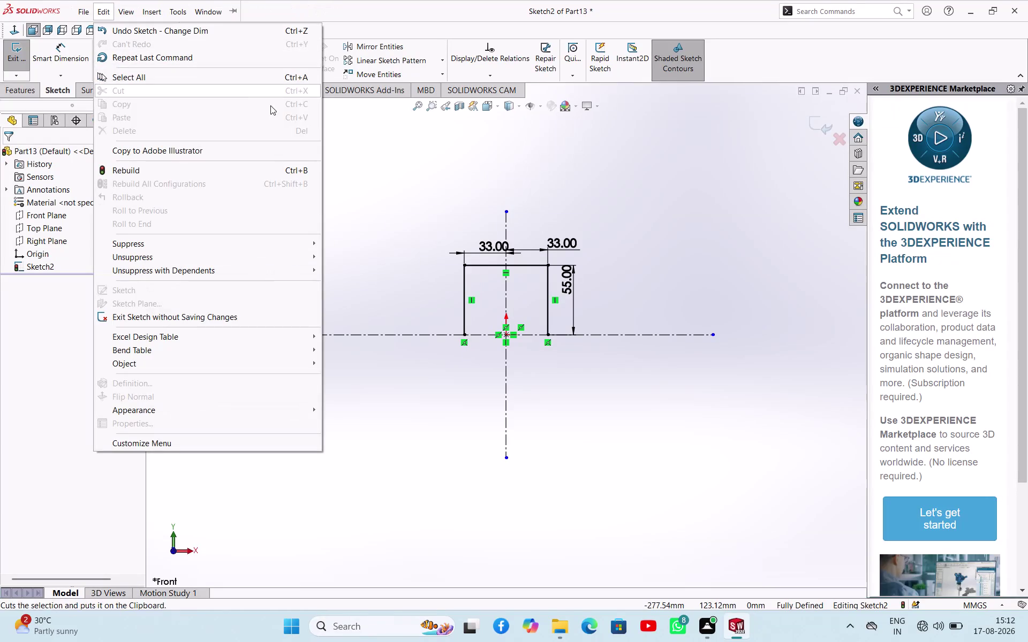
Sketch a circle centred on the origin and dimension its diameter to 230 mm.
click(346, 147)
click(128, 49)
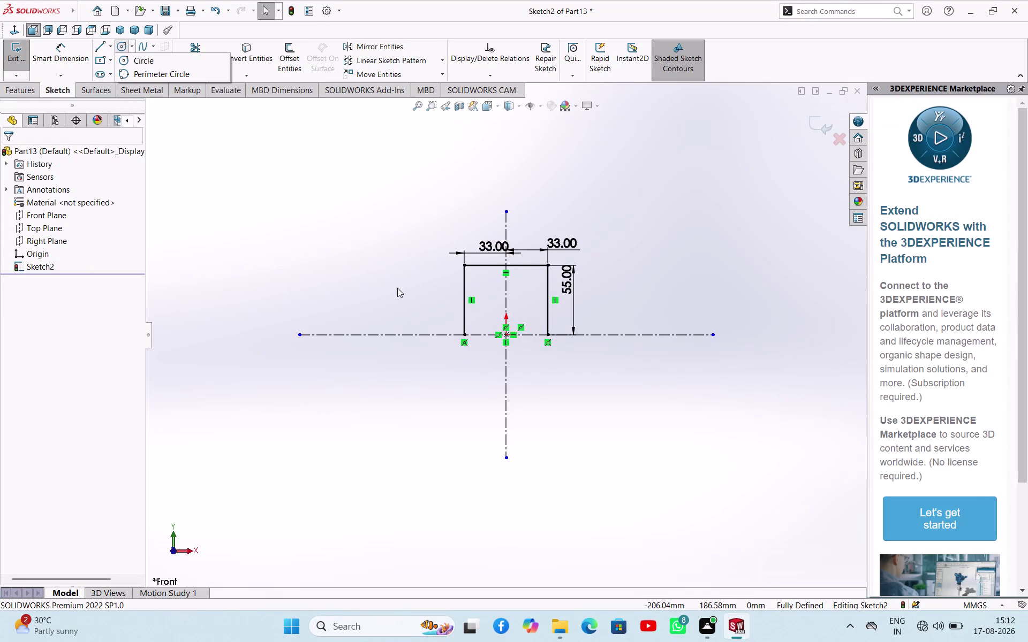
click(142, 63)
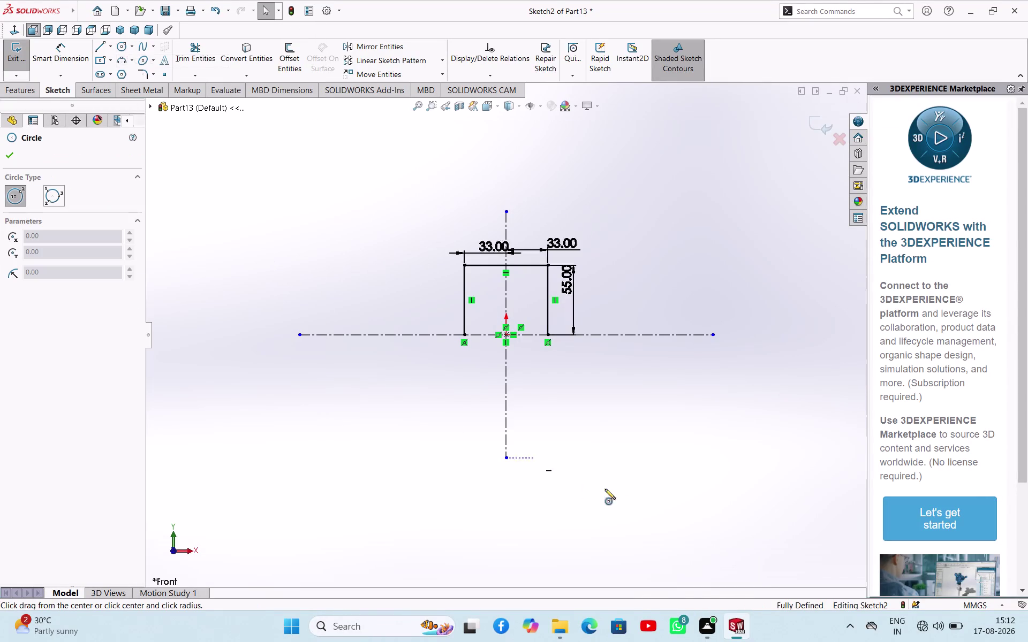
click(506, 337)
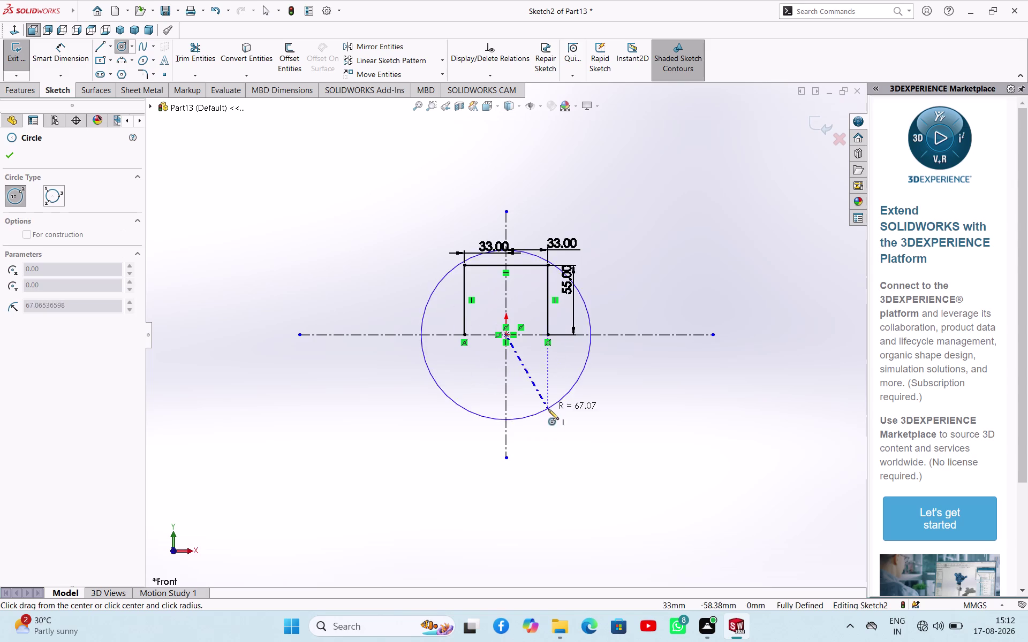
click(559, 419)
right_click(683, 405)
click(695, 413)
right_drag(680, 428, 703, 360)
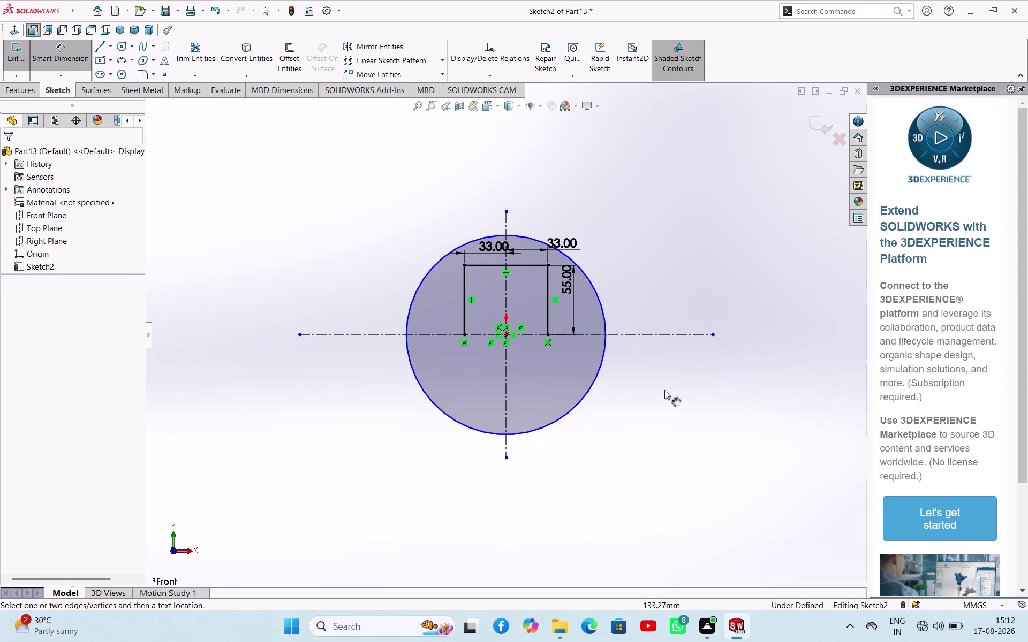
click(587, 397)
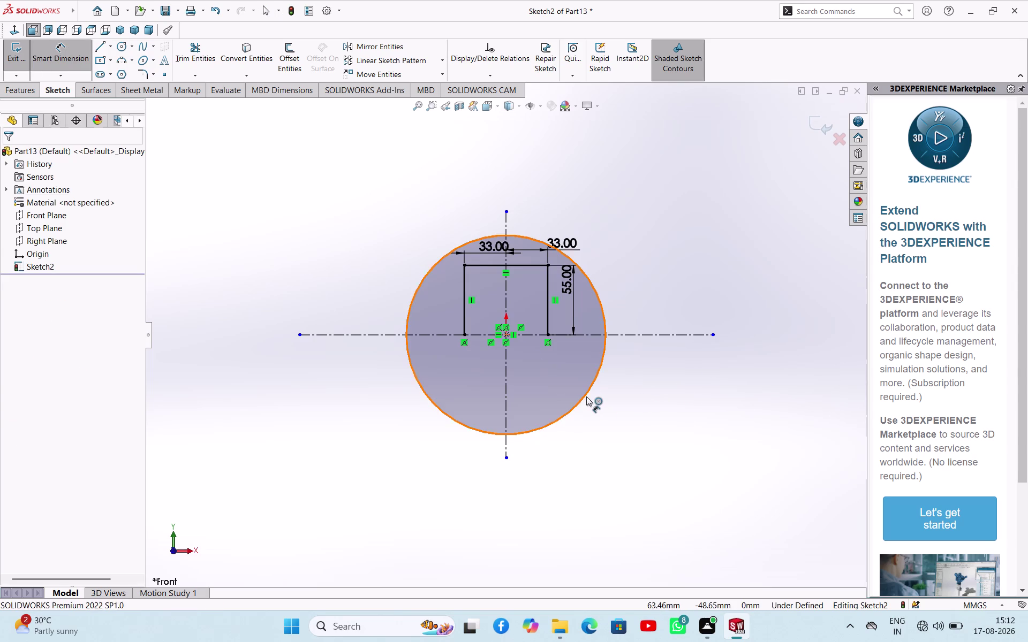
click(620, 433)
text(230)
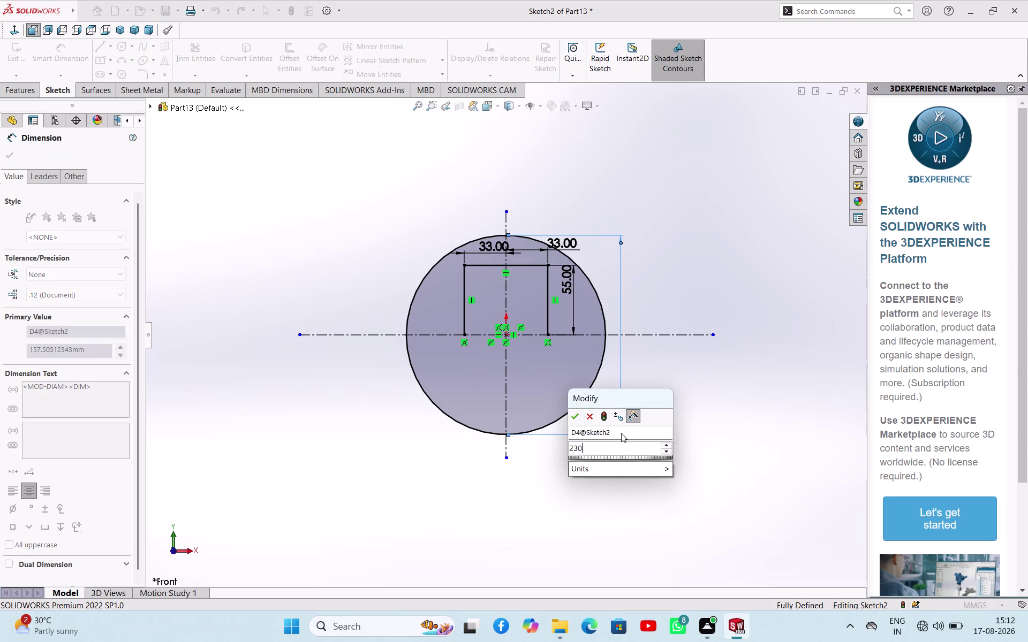
key(Return)
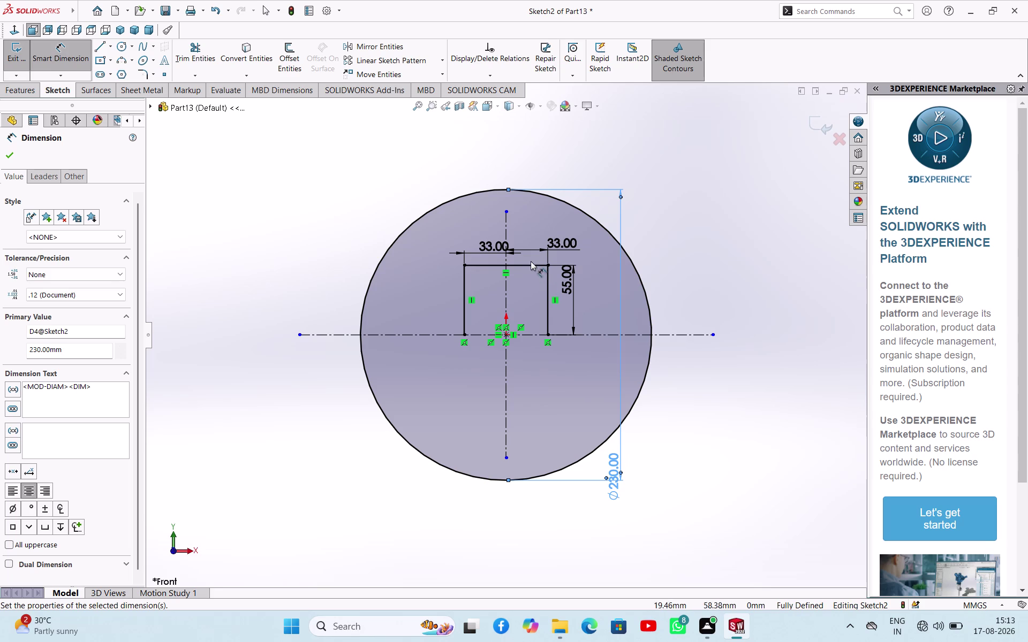
Start a second circle centred at the profile's top midpoint.
right_drag(710, 260, 725, 210)
right_drag(733, 220, 763, 259)
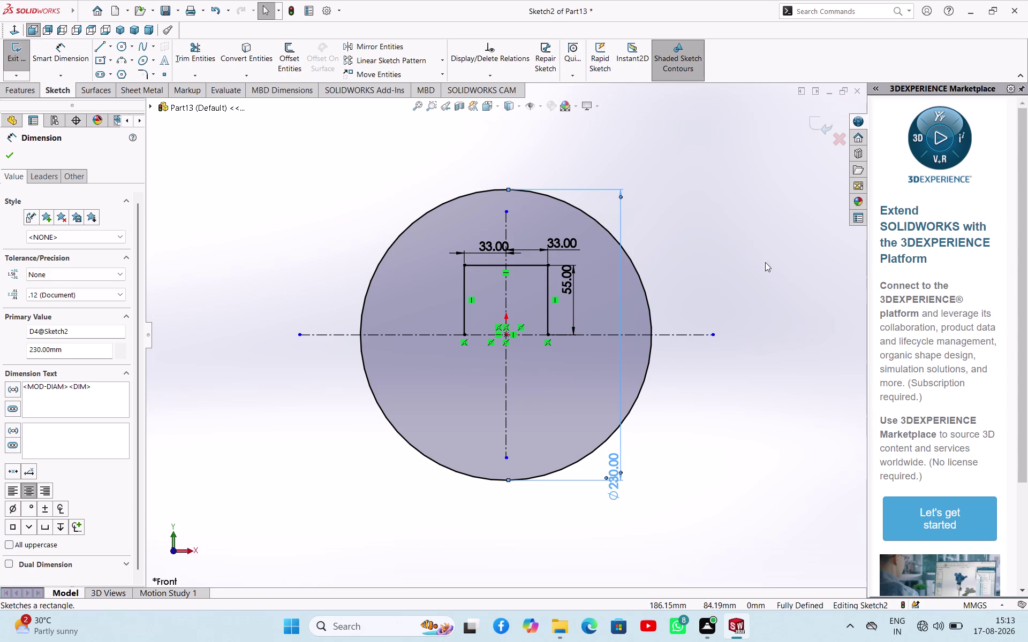
right_drag(763, 258, 775, 273)
right_drag(756, 239, 808, 244)
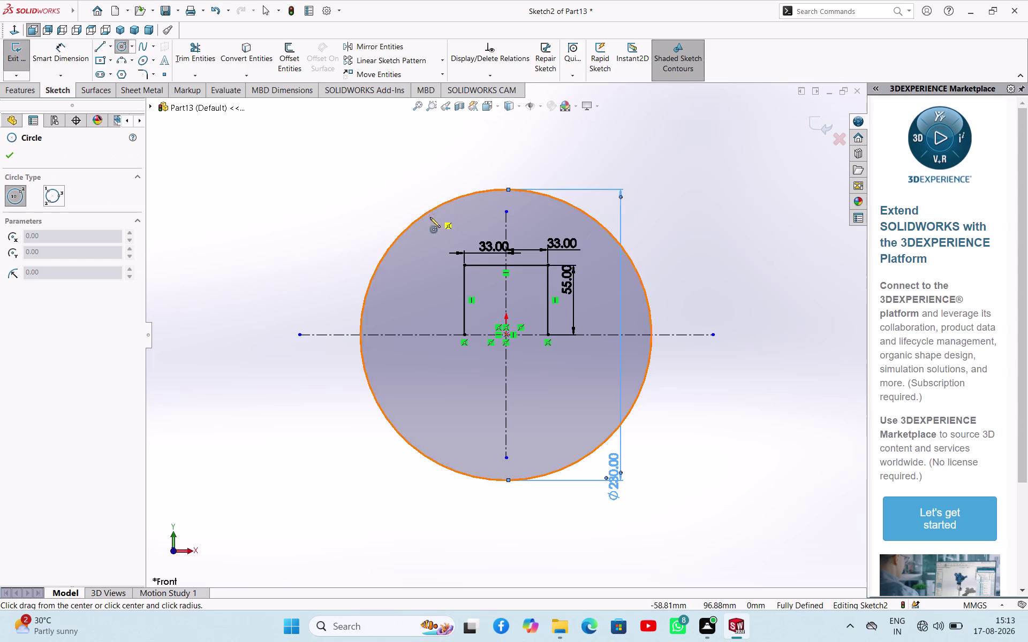
click(508, 265)
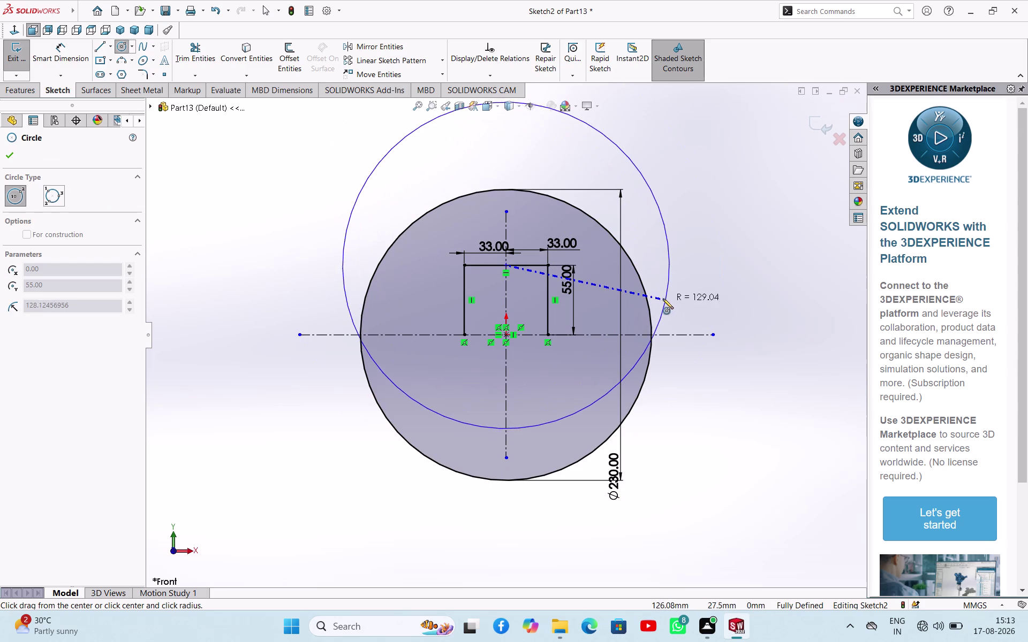
Cancel and undo the circles, then exit Sketch2.
key(Escape)
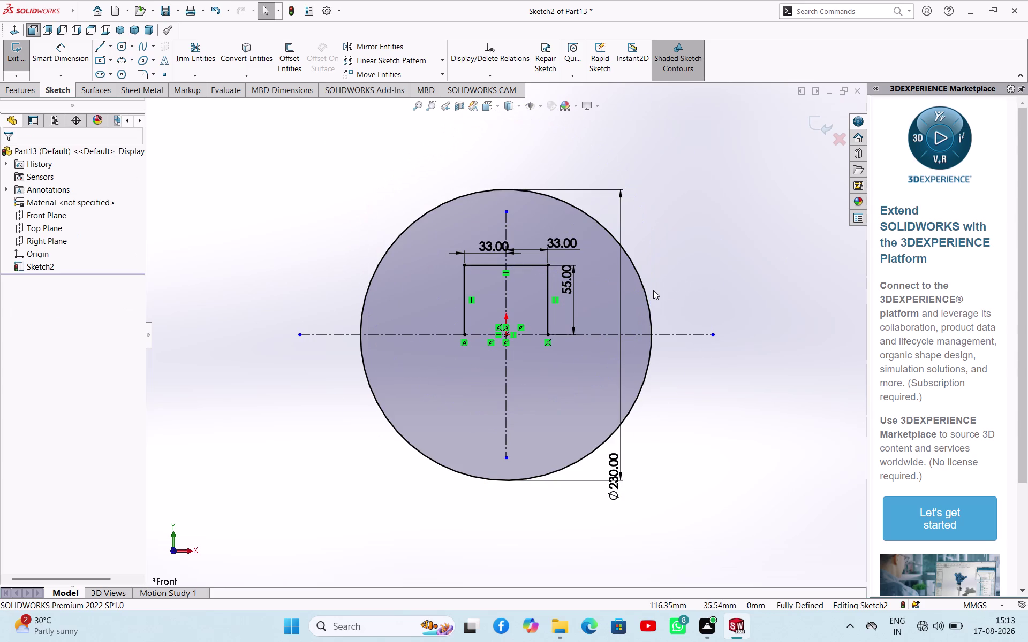
key(Escape)
key(ctrl+z)
key(ctrl+z)
key(ctrl+z)
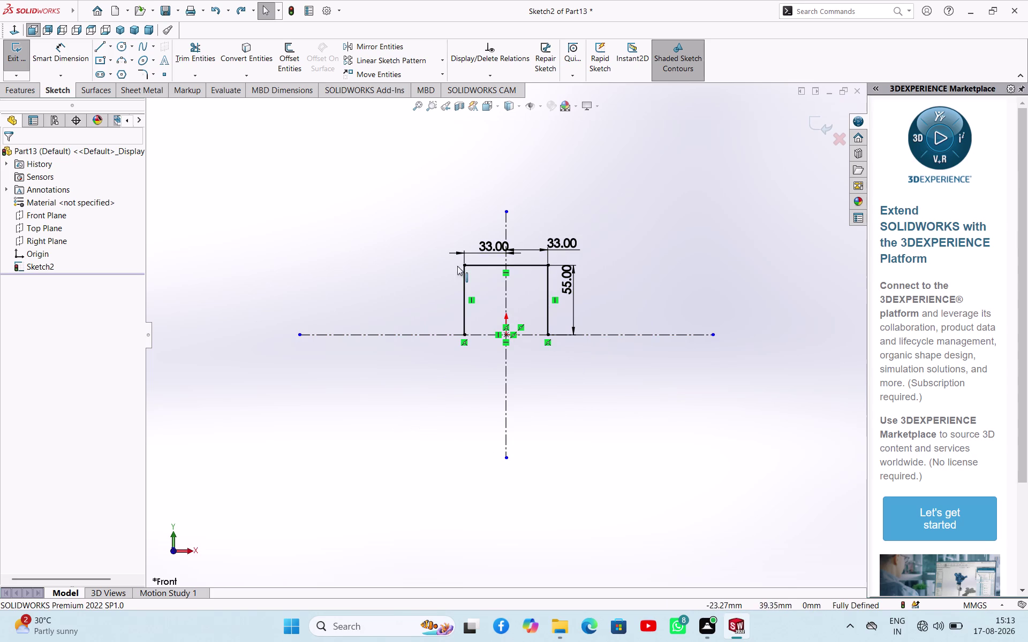
click(123, 61)
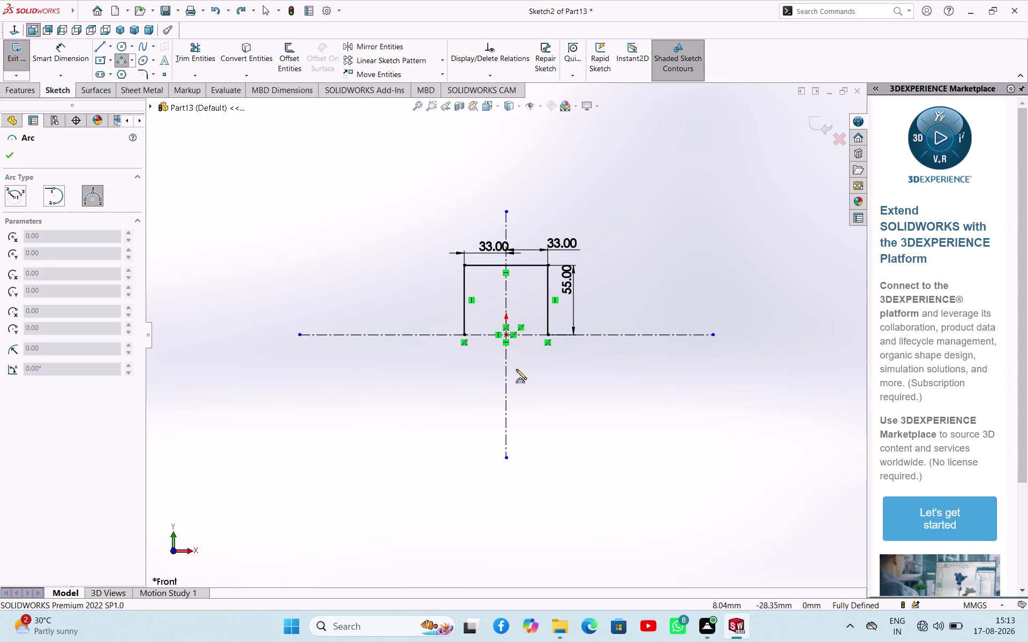
scroll(down, 3)
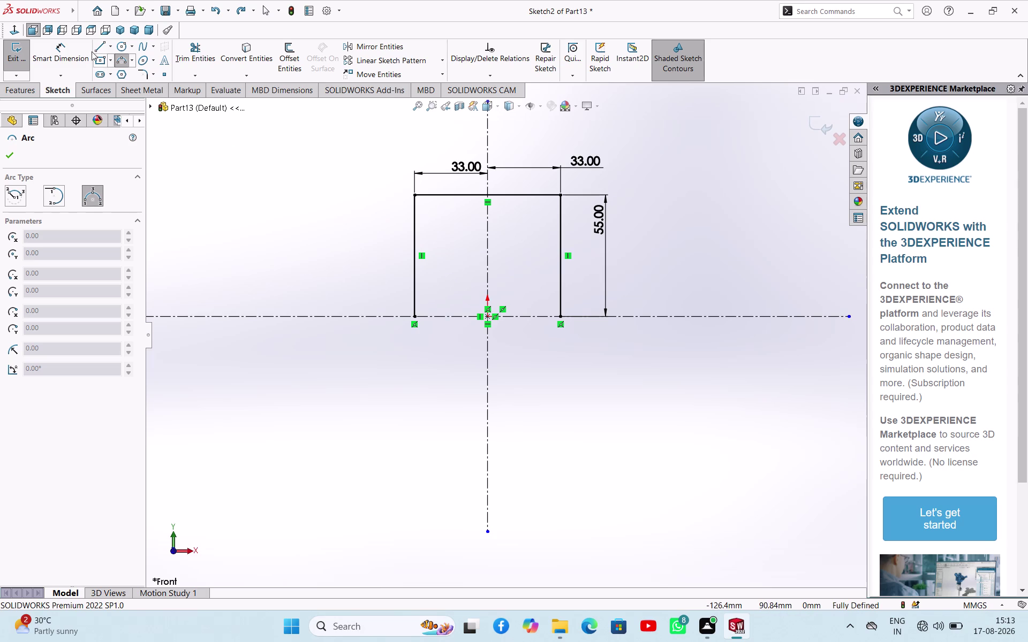
click(21, 66)
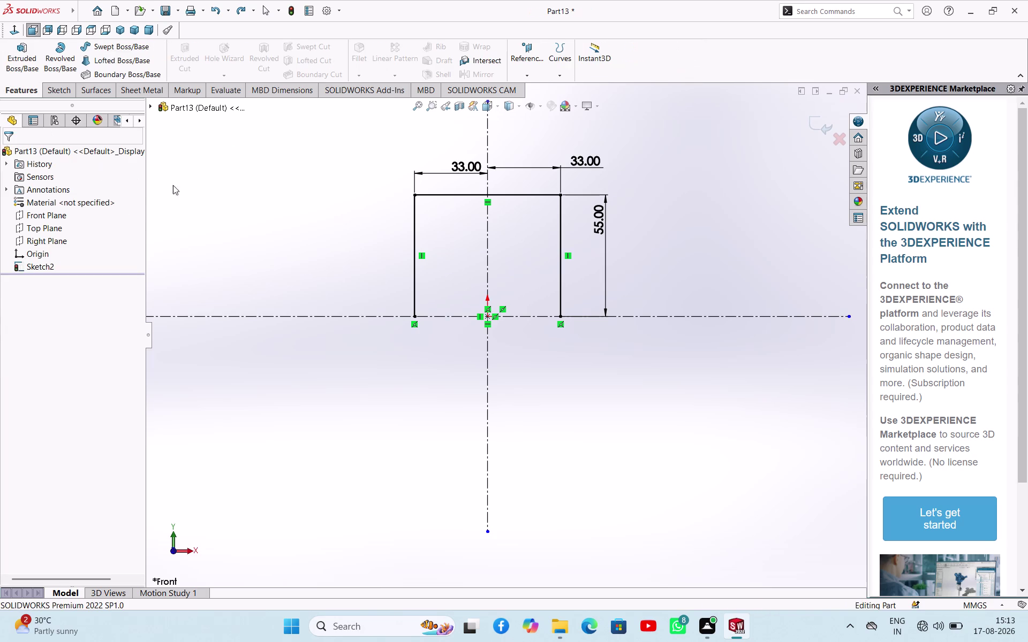
Edit Sketch2 from the feature tree and open the 55 mm height dimension.
click(48, 265)
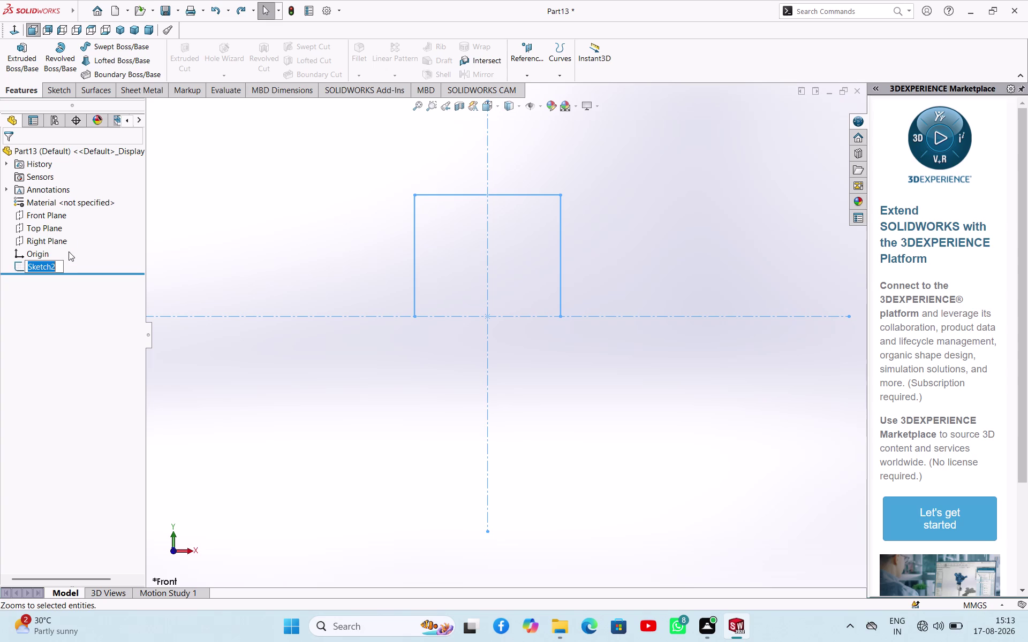
click(230, 231)
click(45, 271)
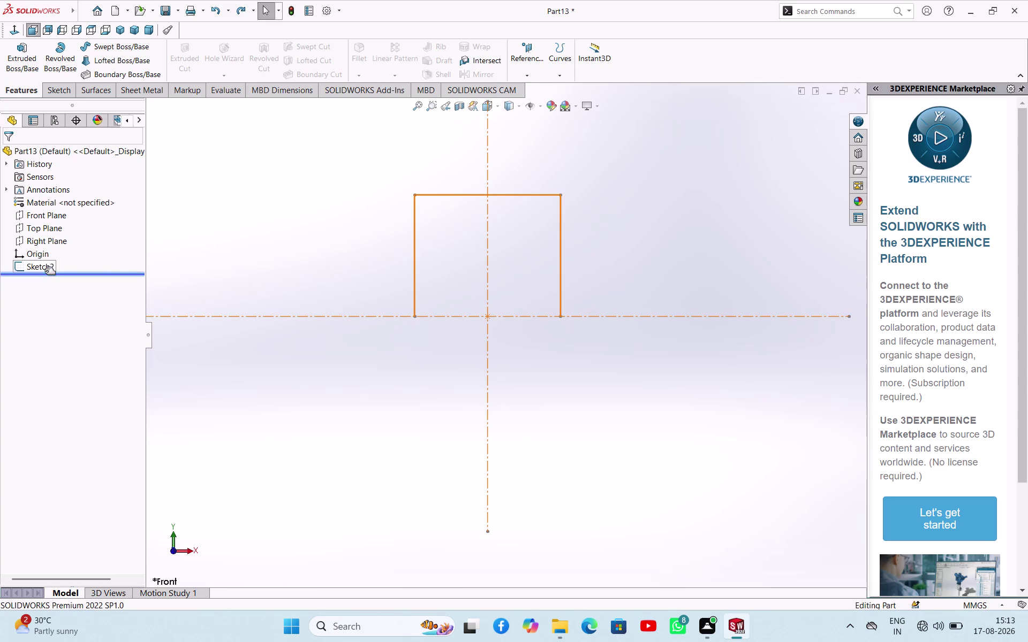
click(47, 267)
click(56, 240)
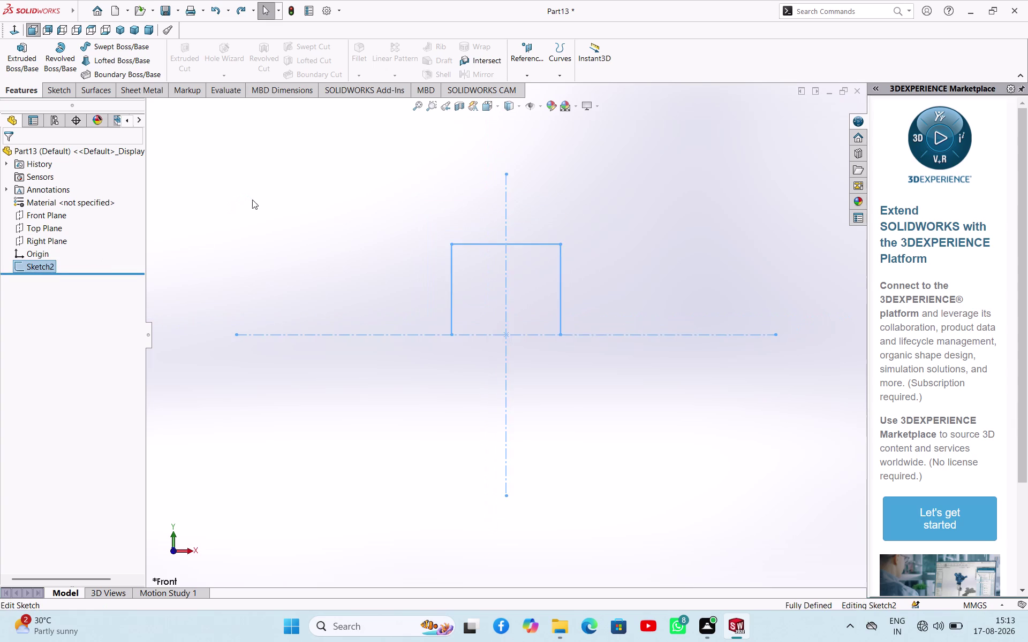
click(290, 214)
scroll(down, 3)
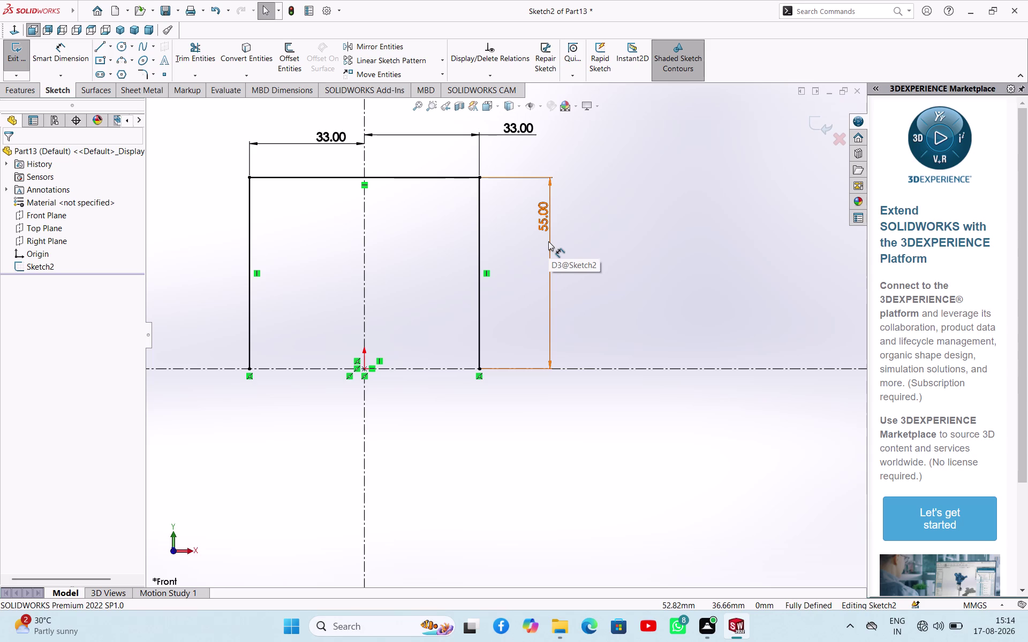
double_click(542, 229)
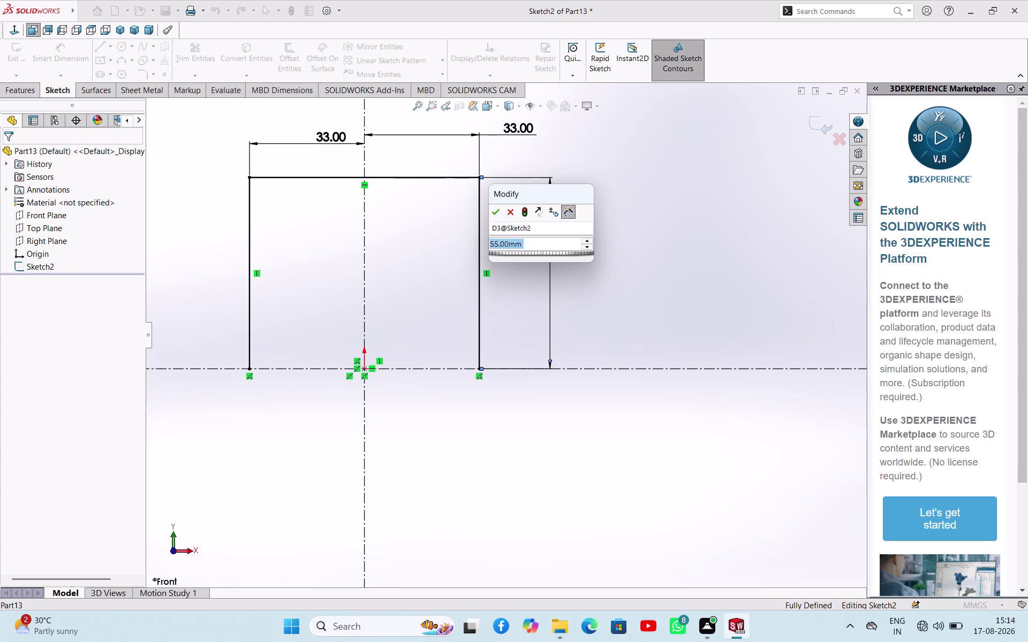
Draw a vertical line down from the profile's left bottom corner.
key(Escape)
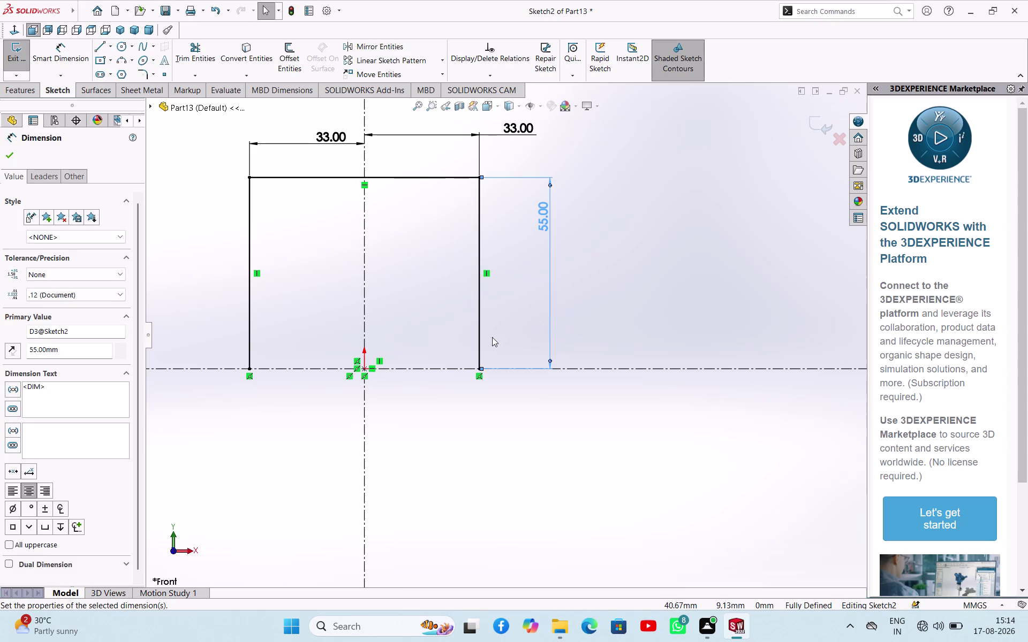
click(99, 50)
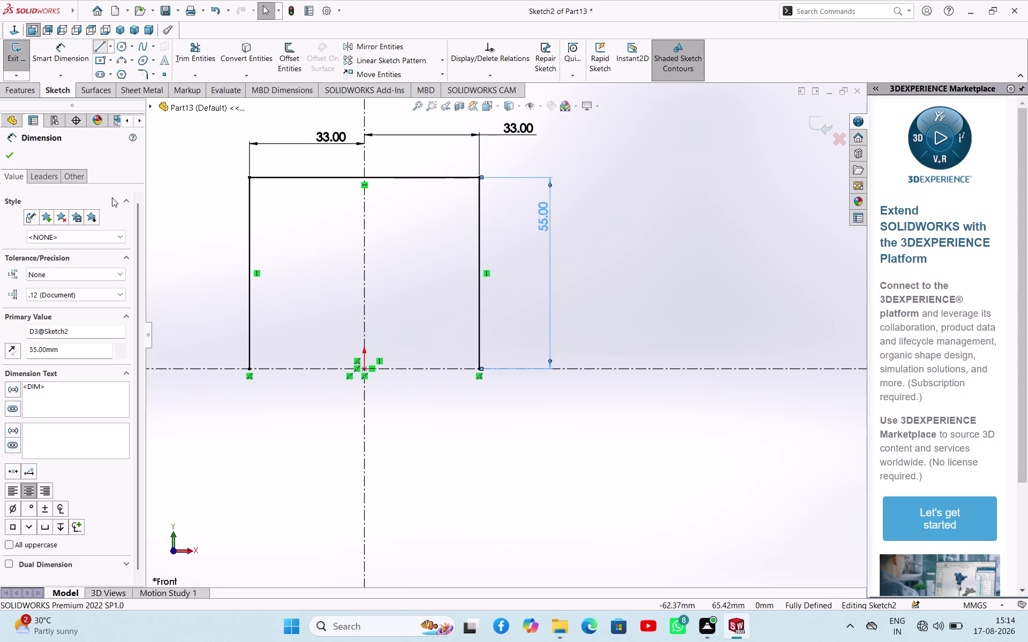
click(248, 369)
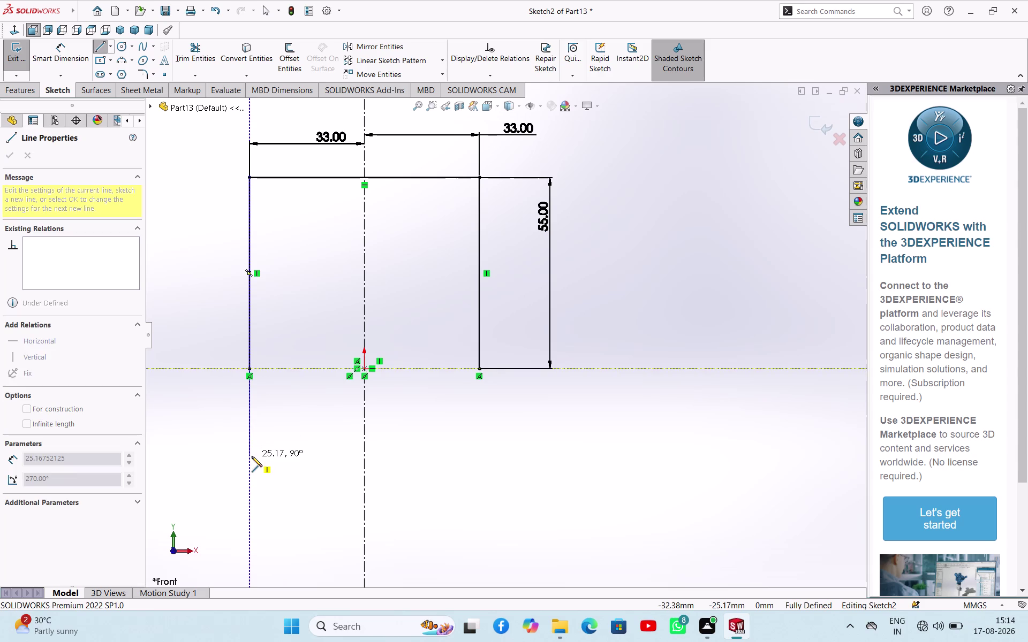
text(54)
key(Return)
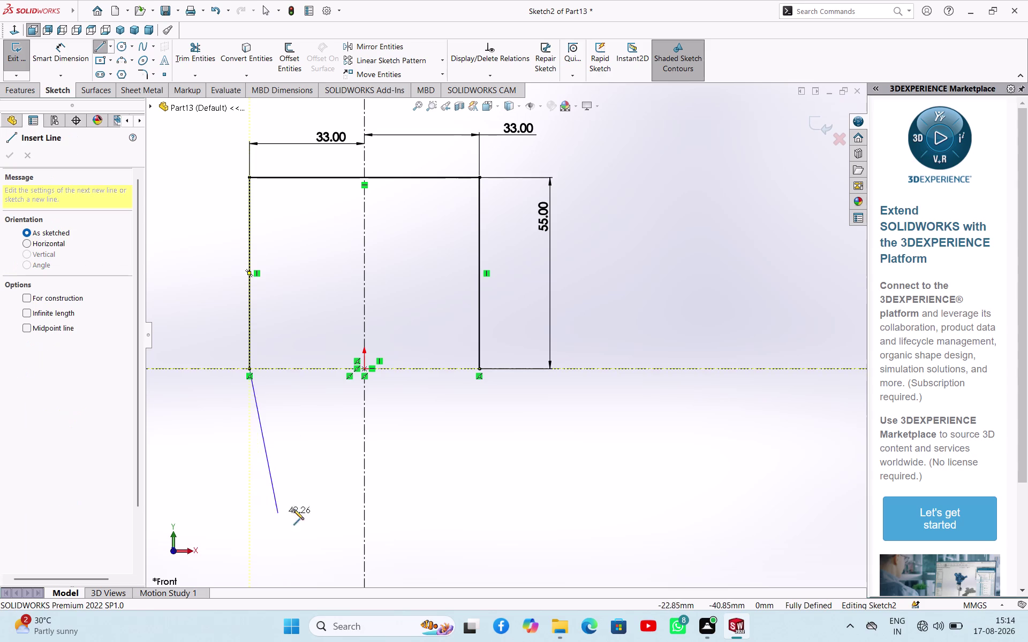
click(249, 484)
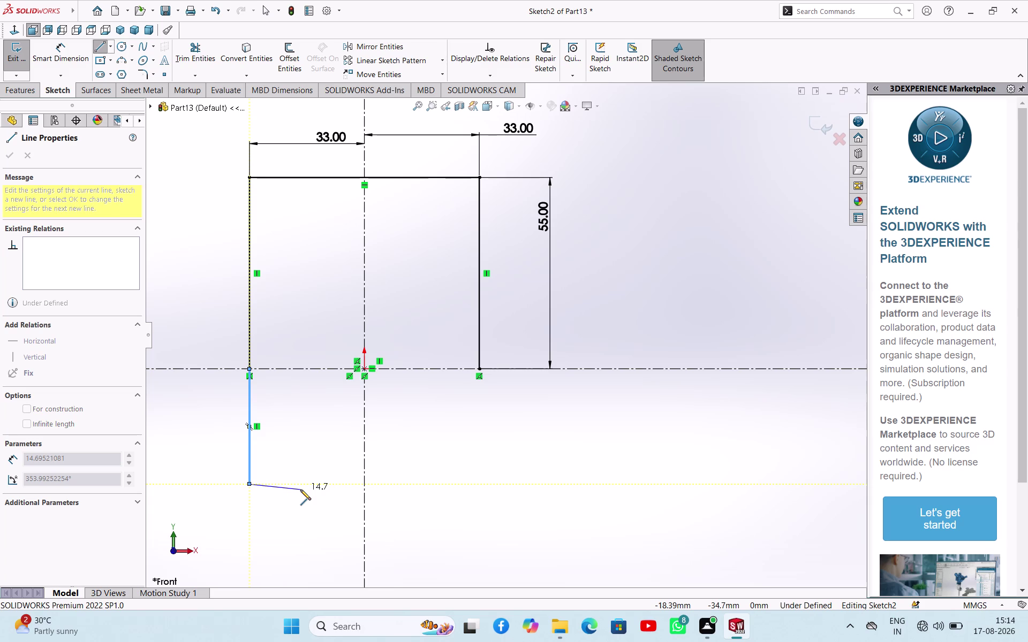
key(Escape)
Dimension the new vertical line to 35 mm.
right_drag(239, 453, 239, 405)
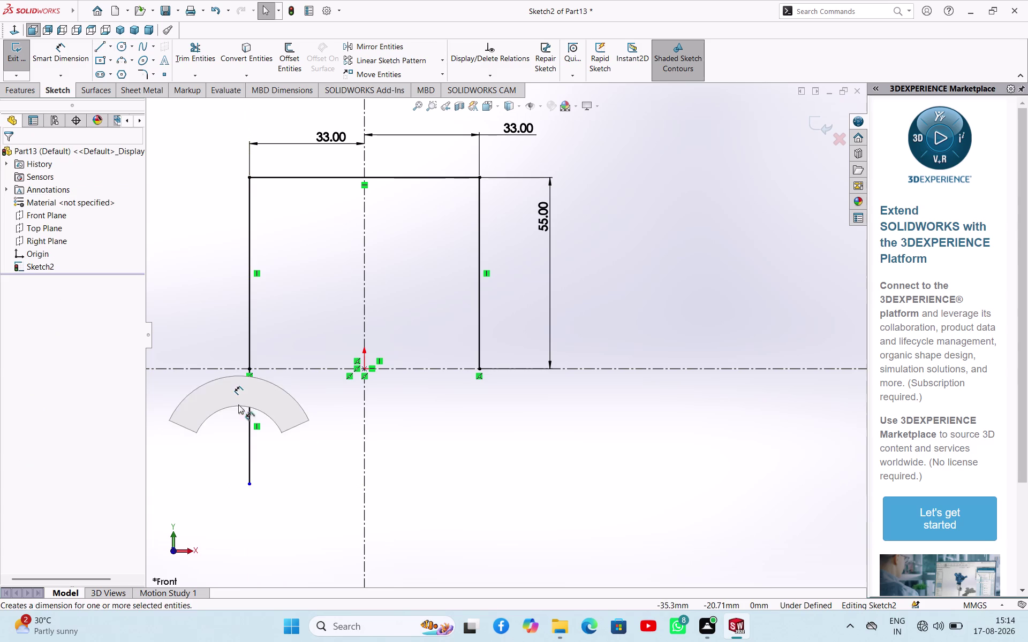
right_drag(238, 405, 238, 391)
click(247, 418)
click(231, 423)
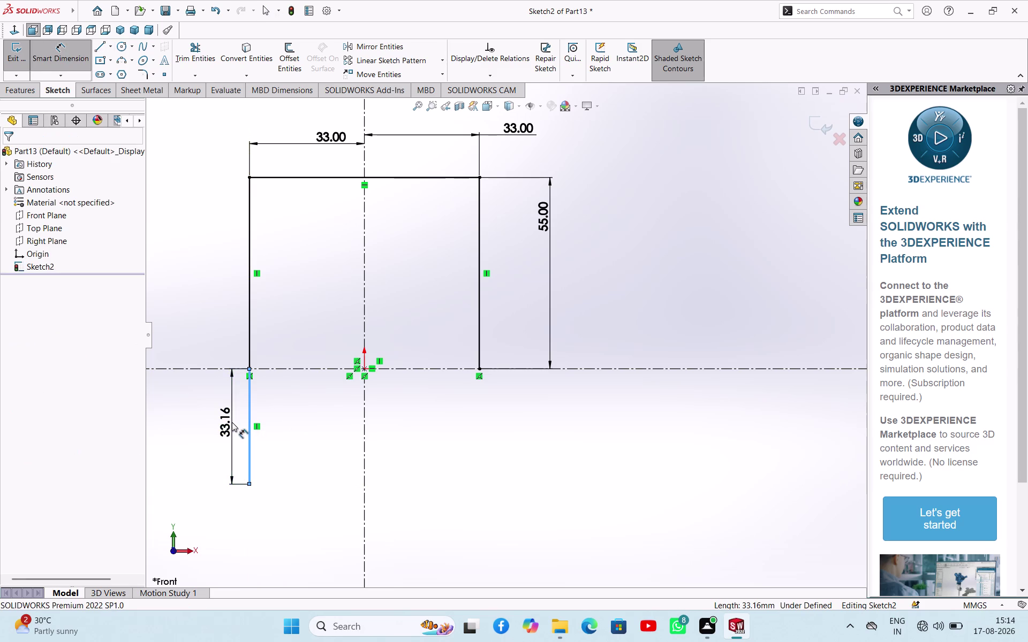
text(35)
key(Return)
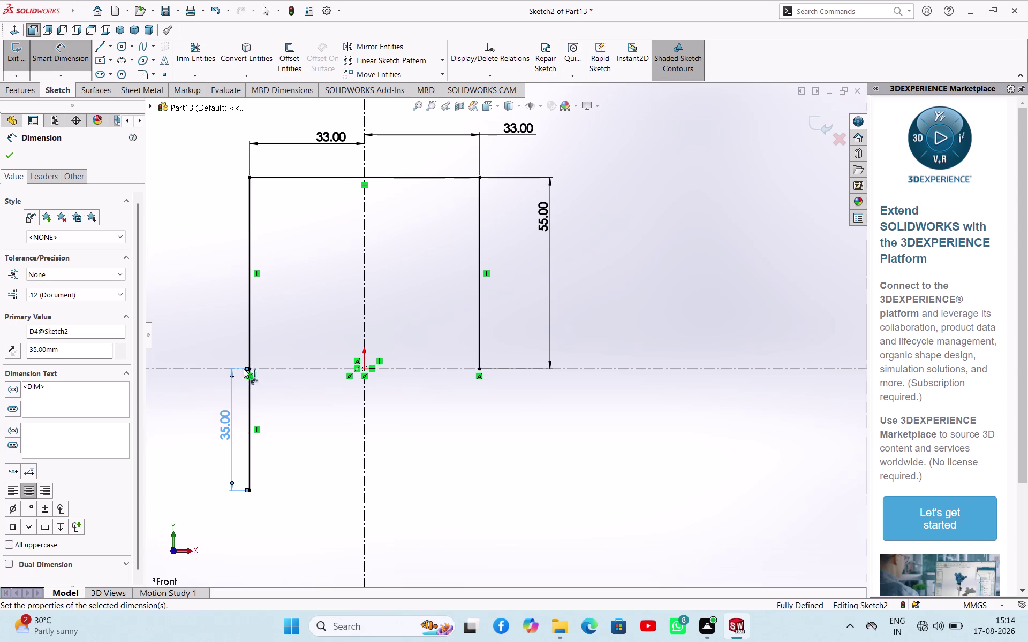
key(Escape)
click(249, 395)
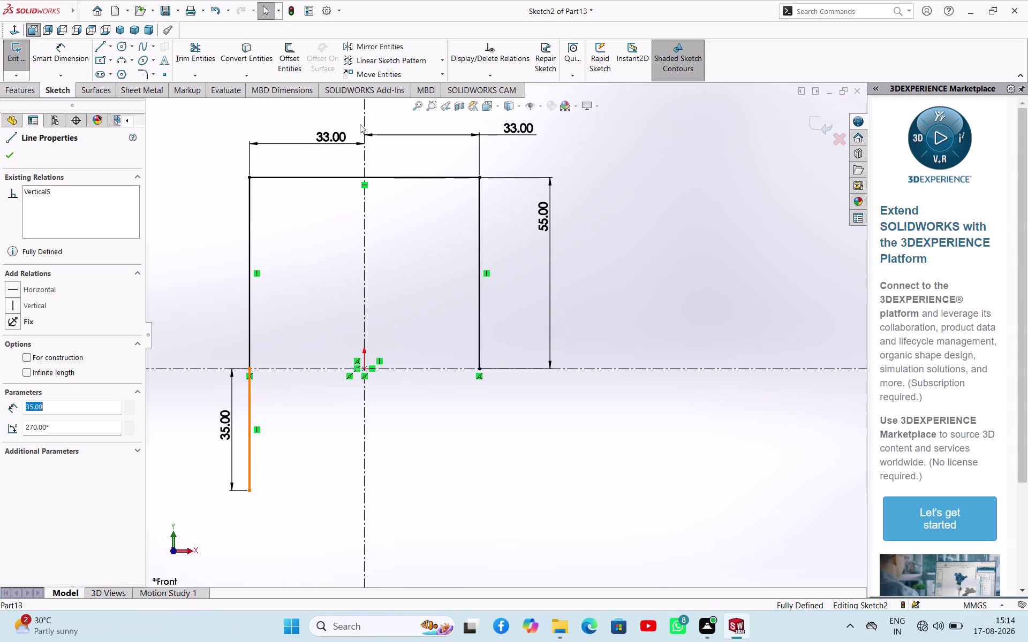
Mirror the 35 mm line about the vertical centreline to the right side.
click(376, 47)
click(44, 311)
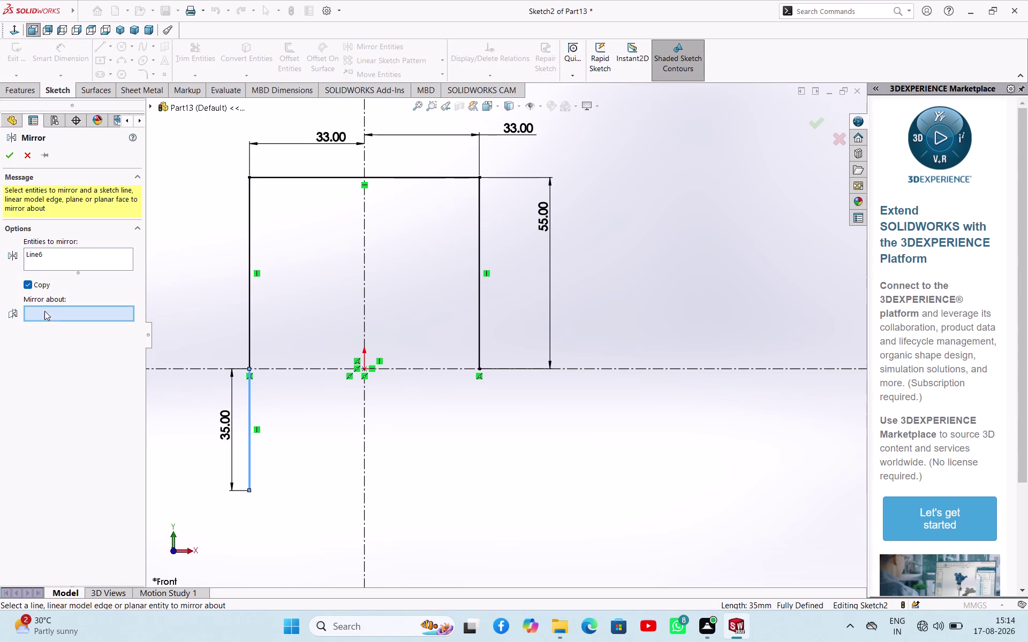
click(363, 487)
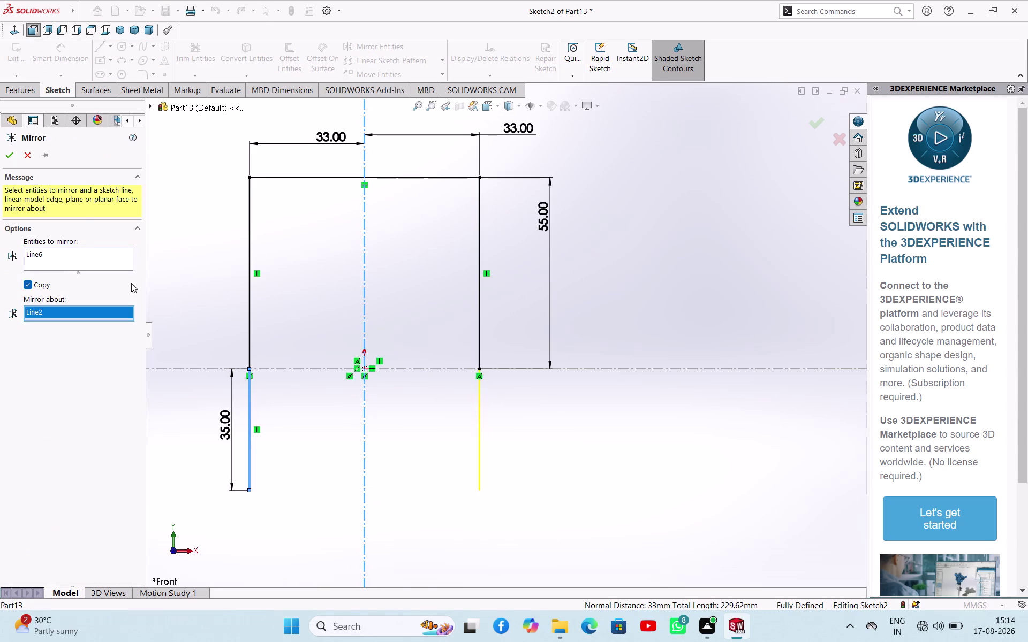
click(16, 153)
click(205, 277)
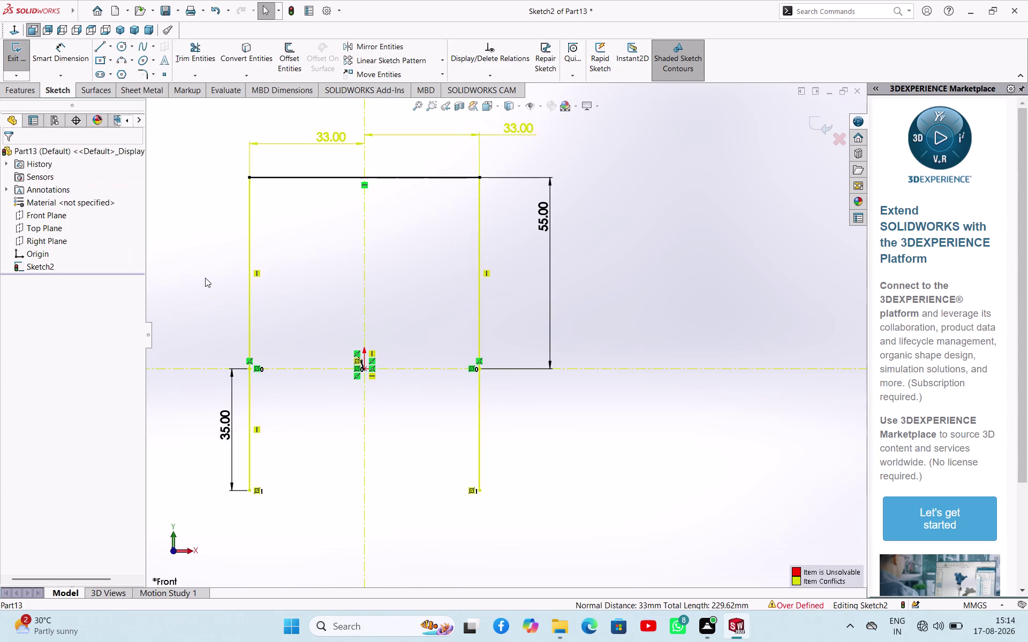
Delete the redundant left 33 dimension so the sketch is fully defined.
scroll(up, 3)
scroll(down, 3)
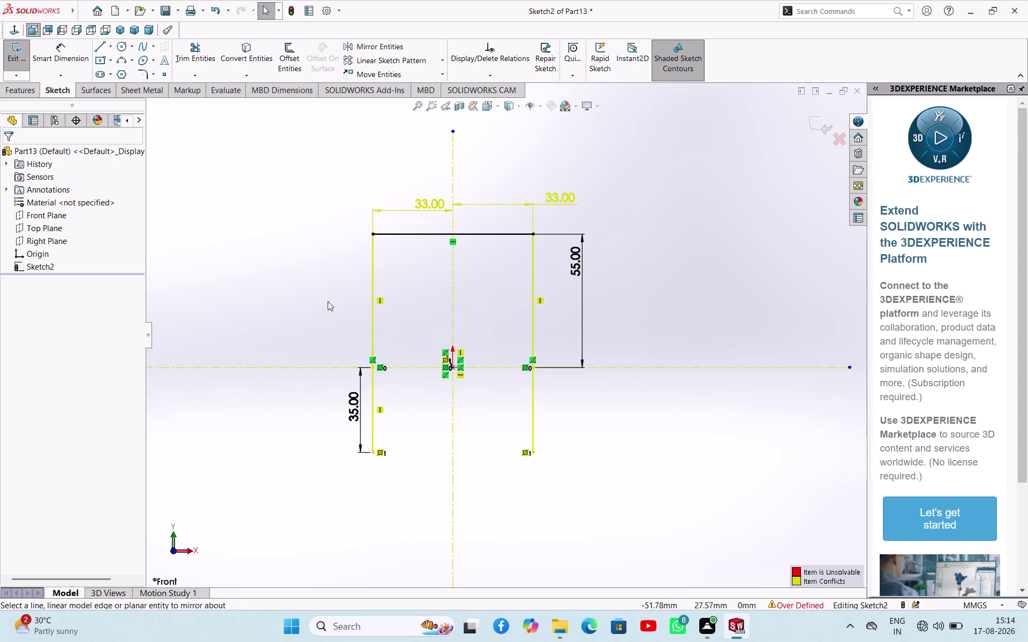
scroll(down, 3)
scroll(up, 3)
click(429, 147)
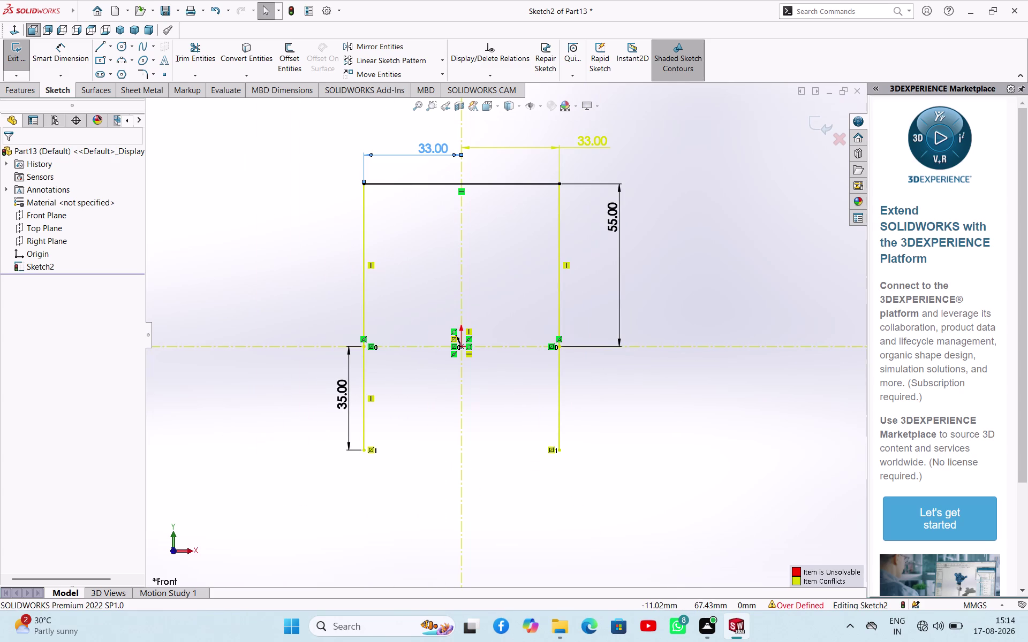
key(Delete)
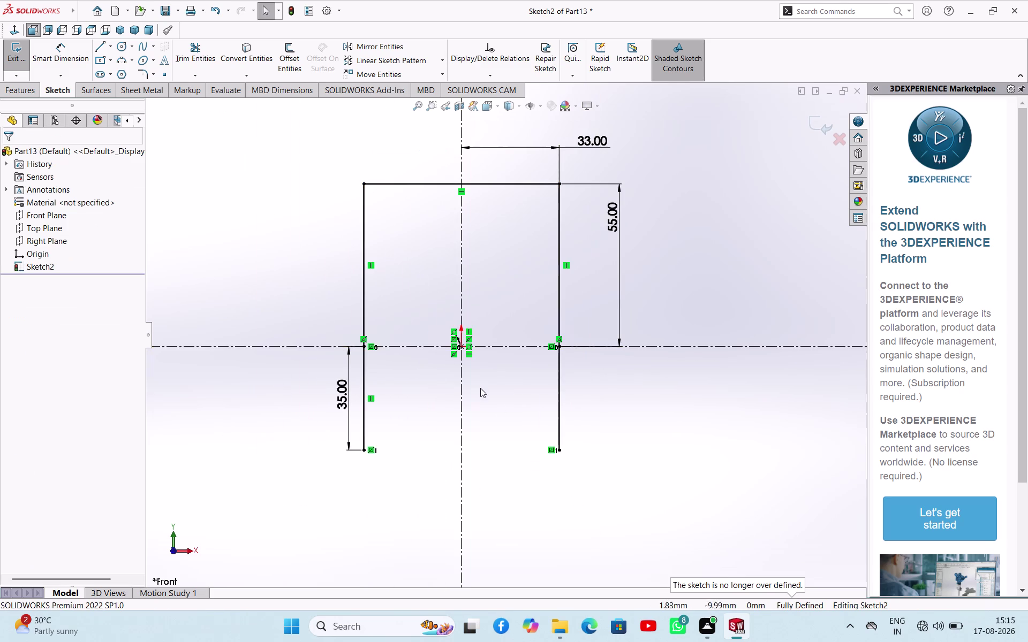
scroll(down, 3)
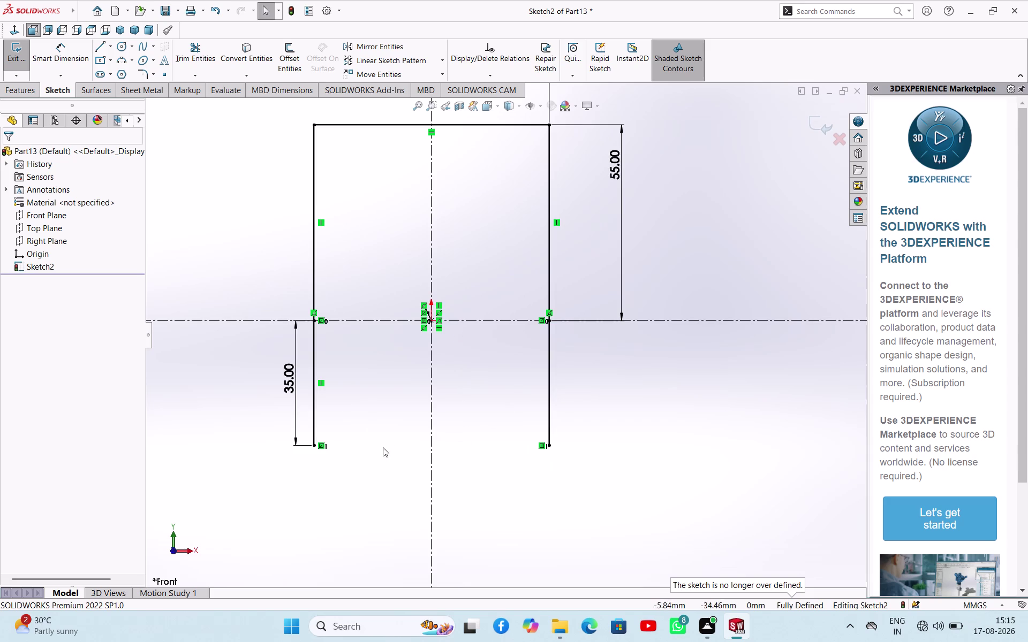
click(120, 55)
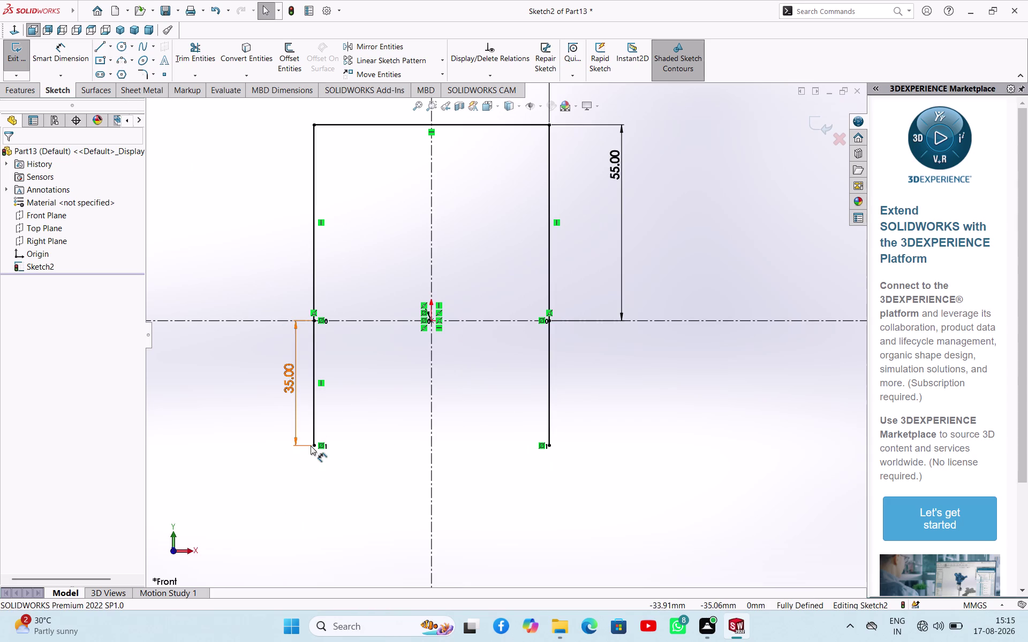
click(127, 47)
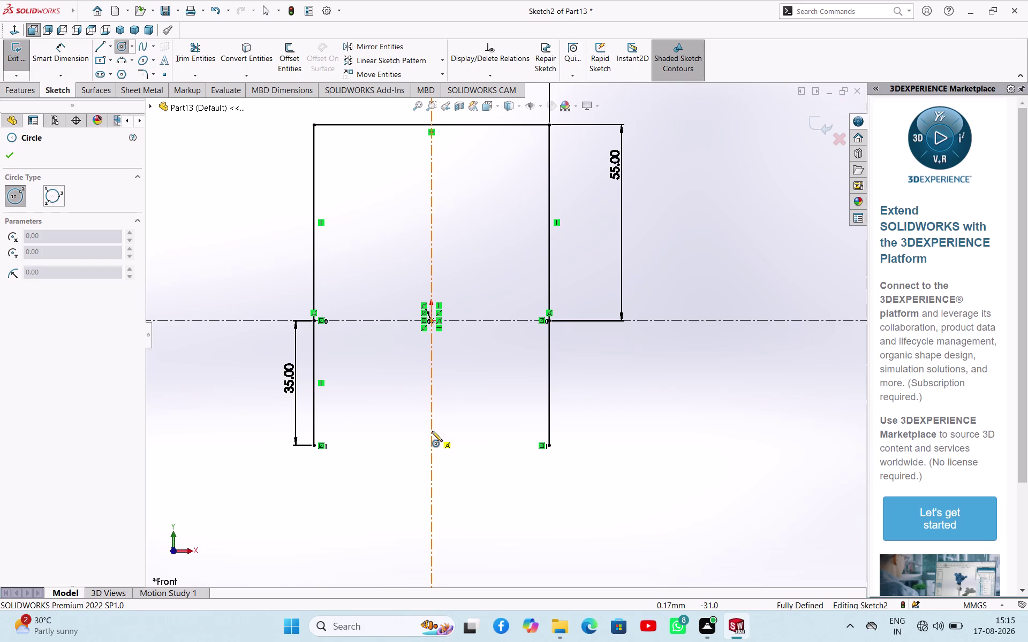
Preview a circle centred on the origin, then cancel it.
scroll(up, 3)
scroll(down, 3)
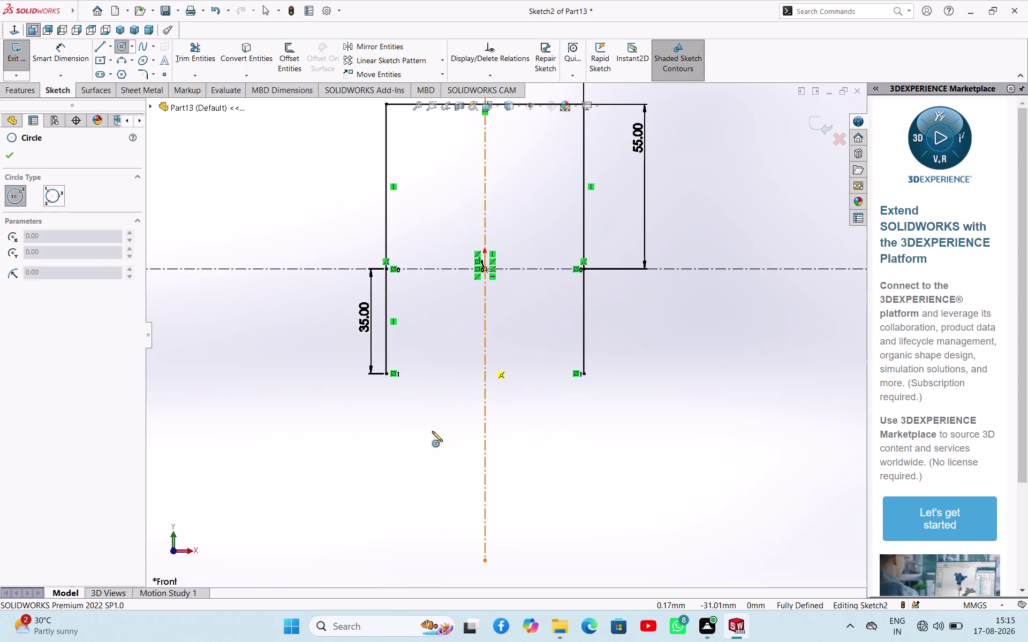
click(483, 269)
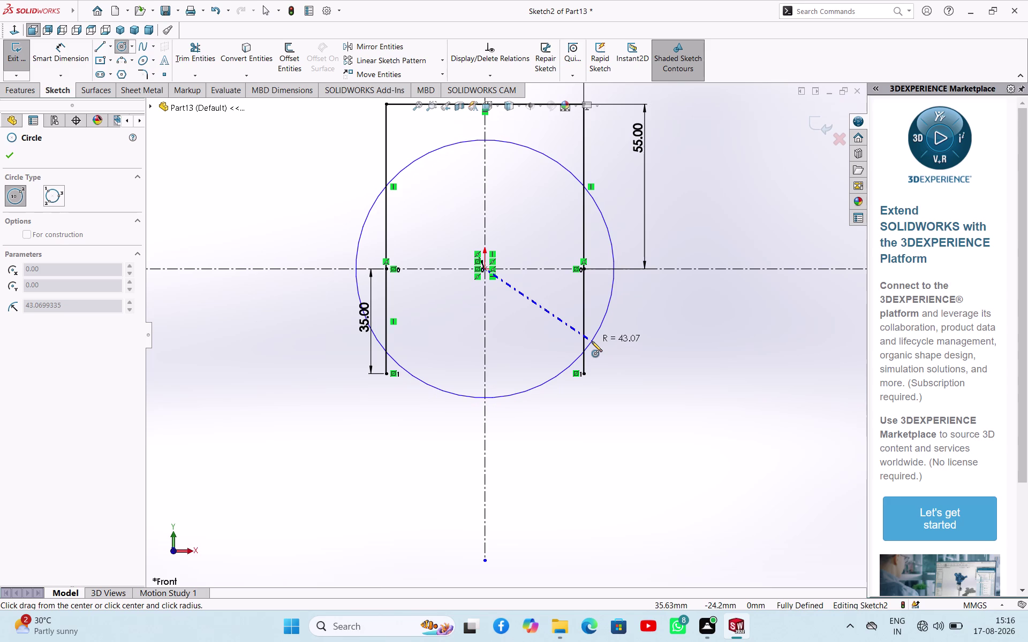
key(Escape)
key(Escape)
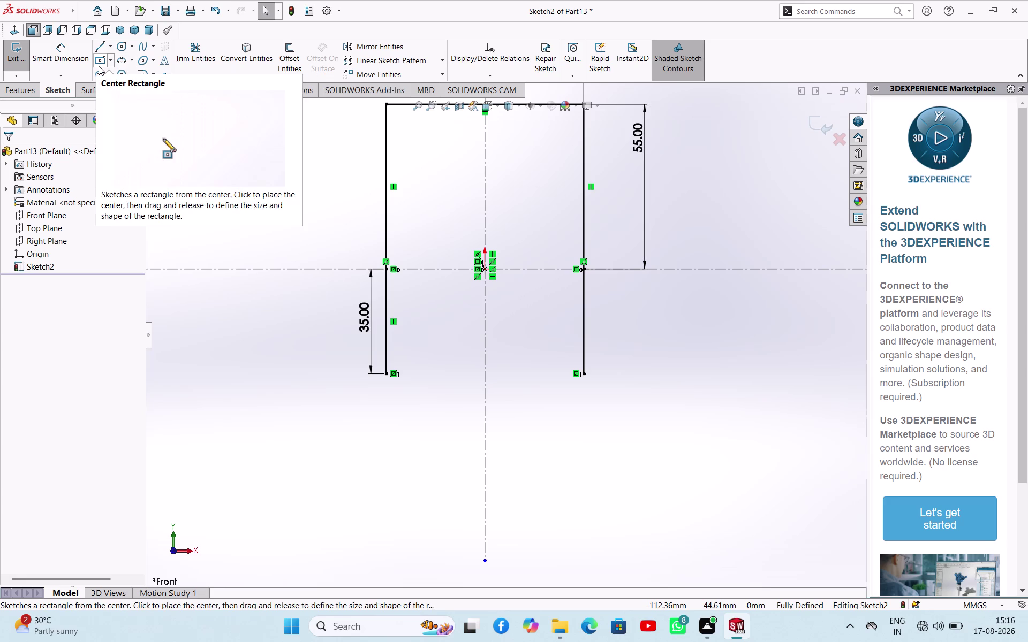
click(121, 57)
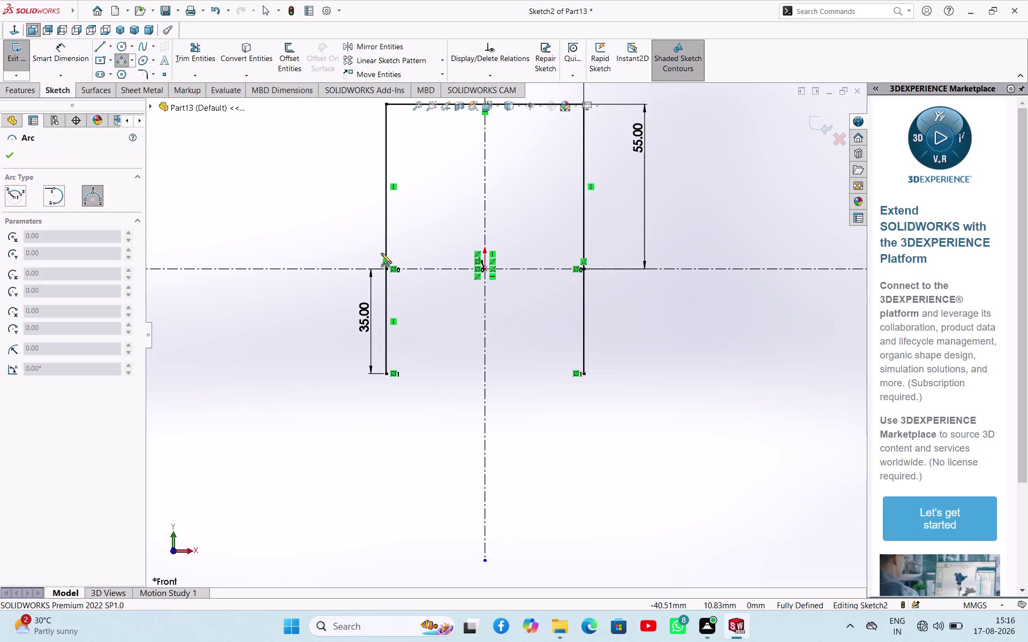
Draw a three-point arc between the two lower lines with a 115 mm radius.
click(389, 339)
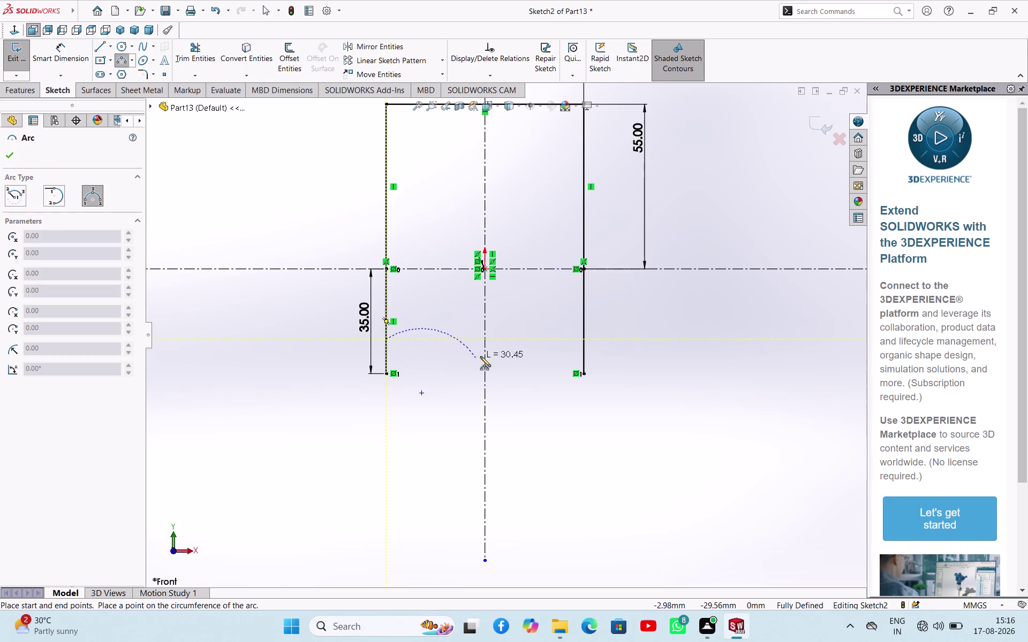
click(582, 340)
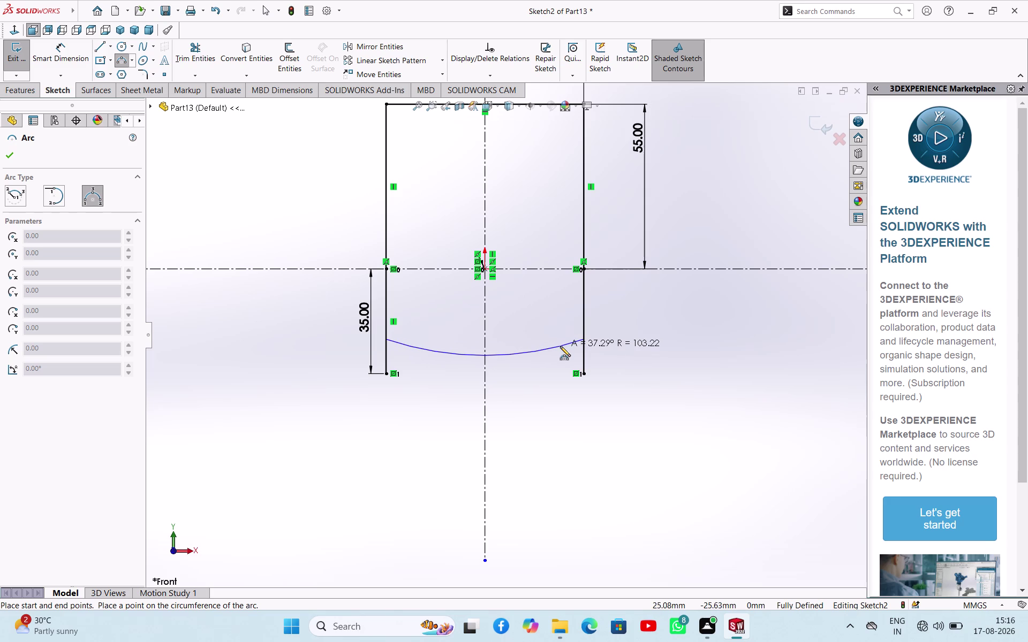
click(560, 346)
right_drag(802, 398, 757, 275)
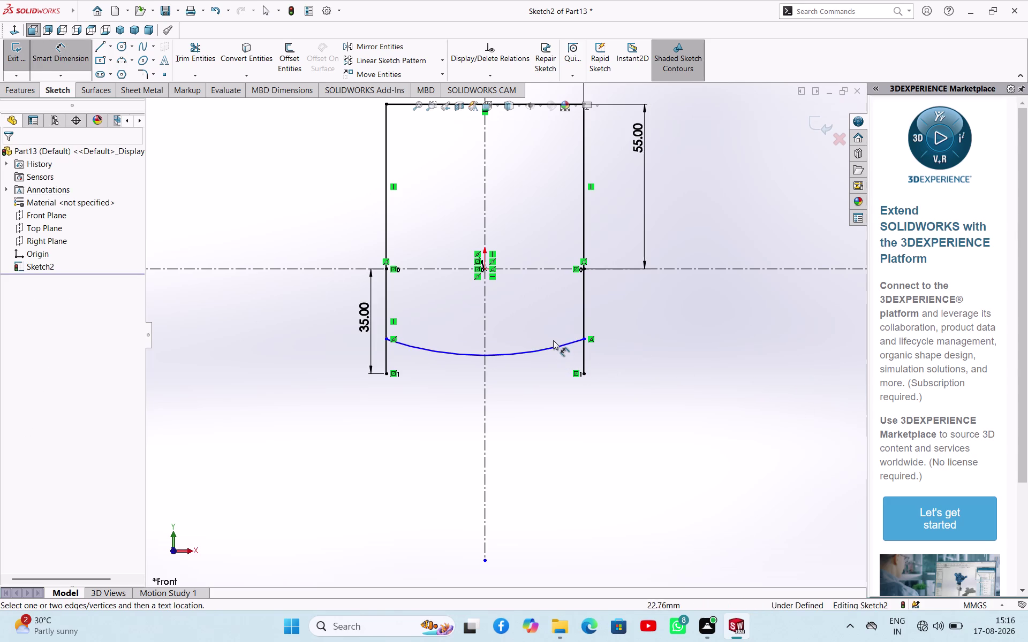
click(559, 347)
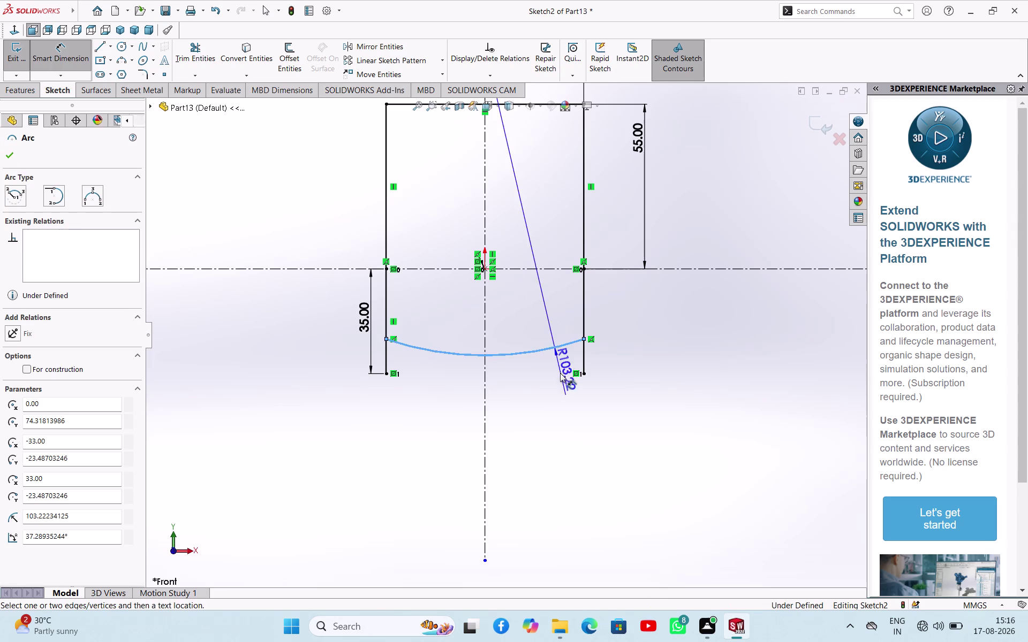
click(563, 396)
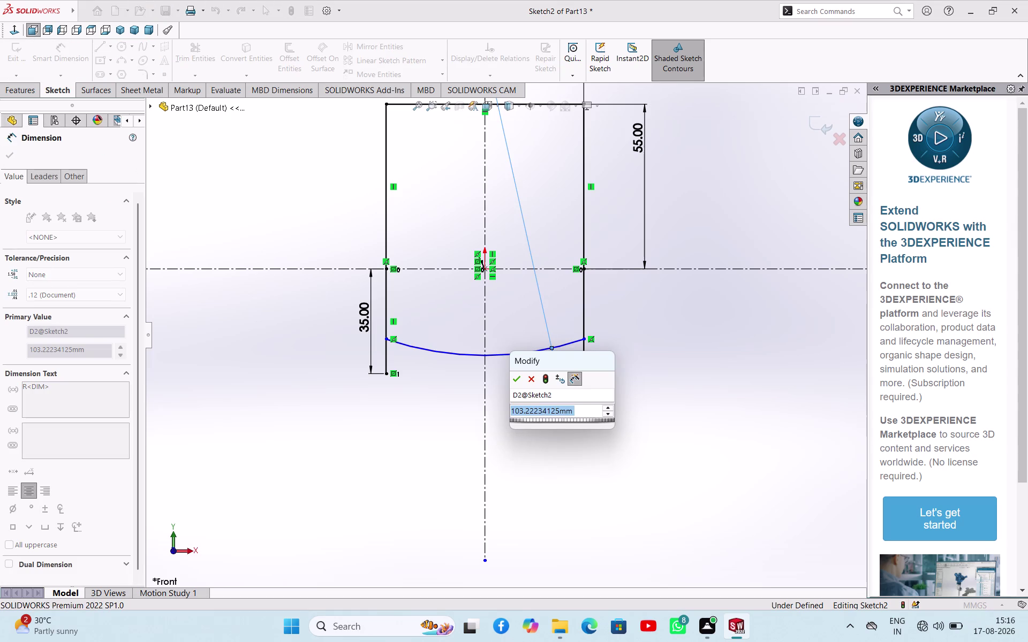
text(115)
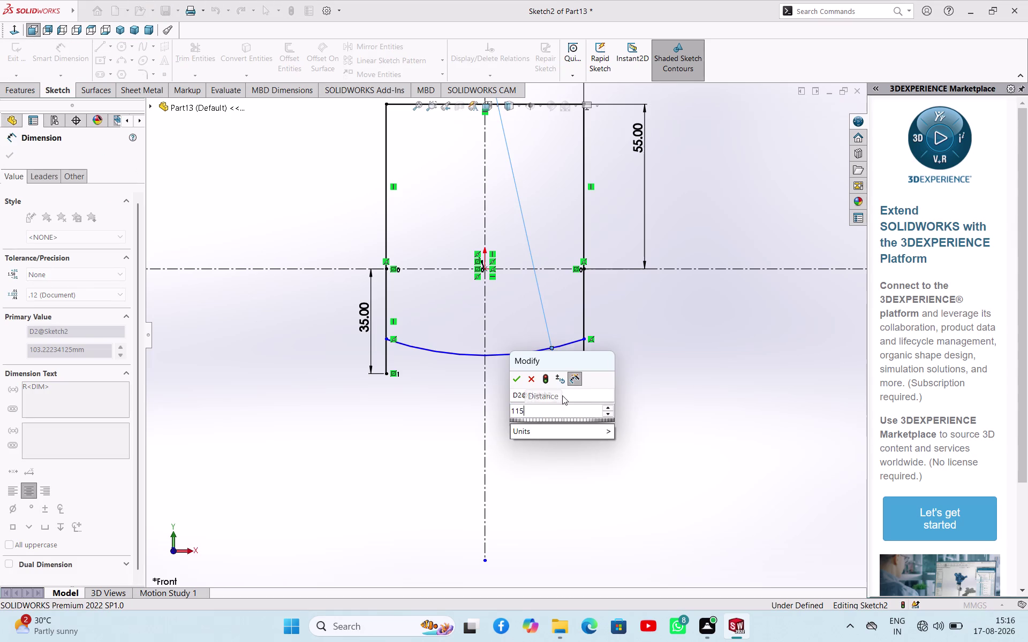
key(Return)
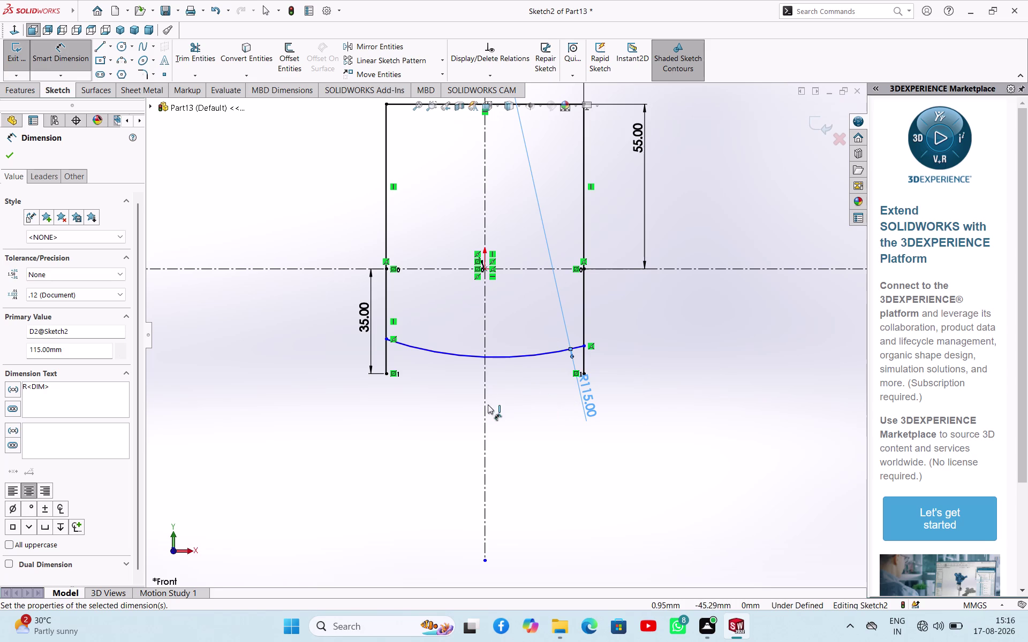
key(Escape)
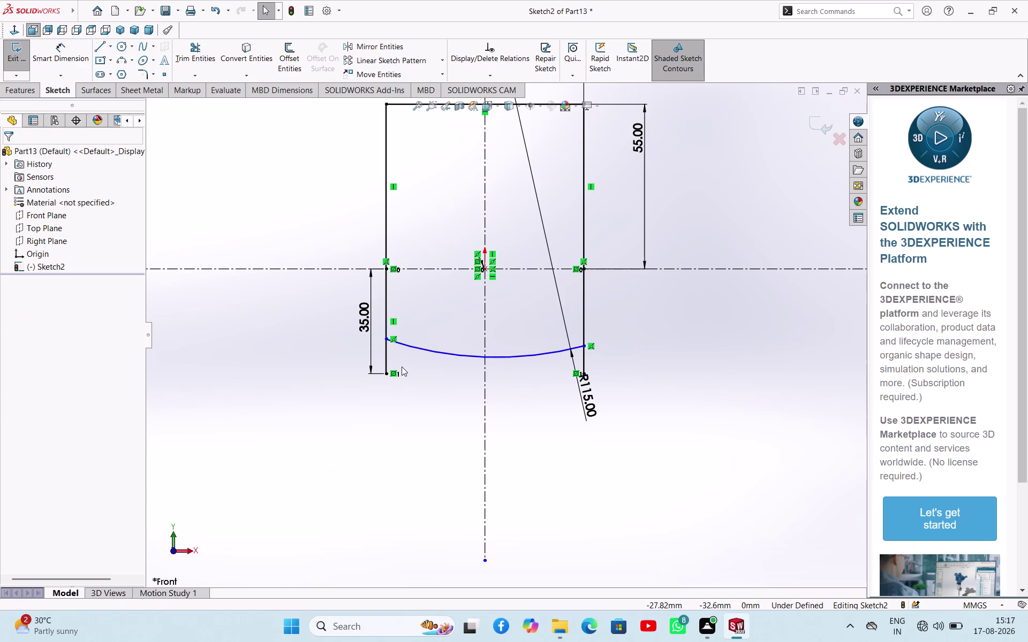
key(Escape)
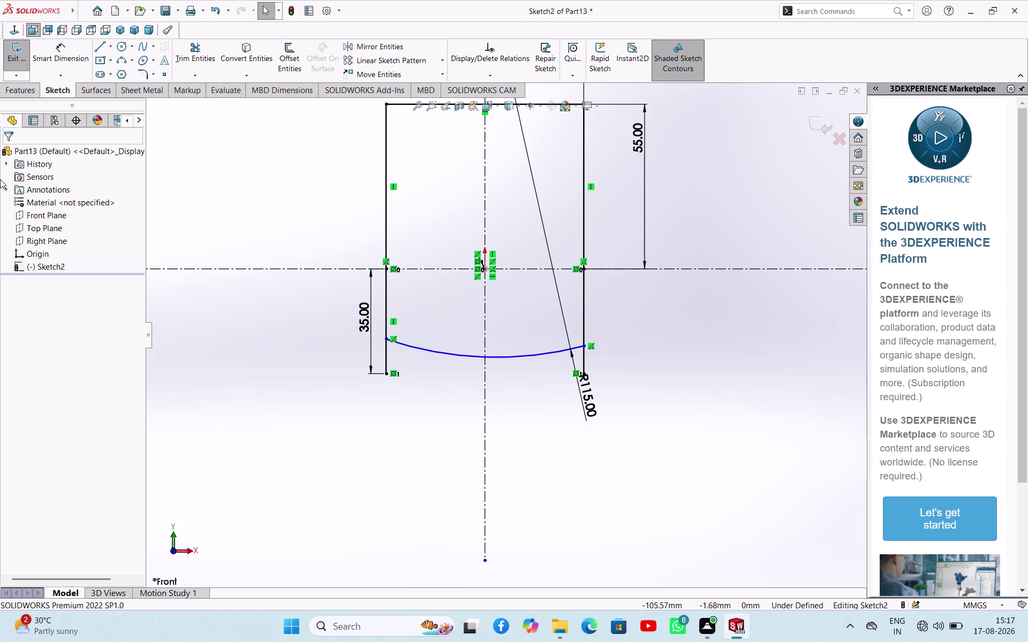
Draw a horizontal centreline from the lower-left corner to the right.
click(108, 50)
click(109, 70)
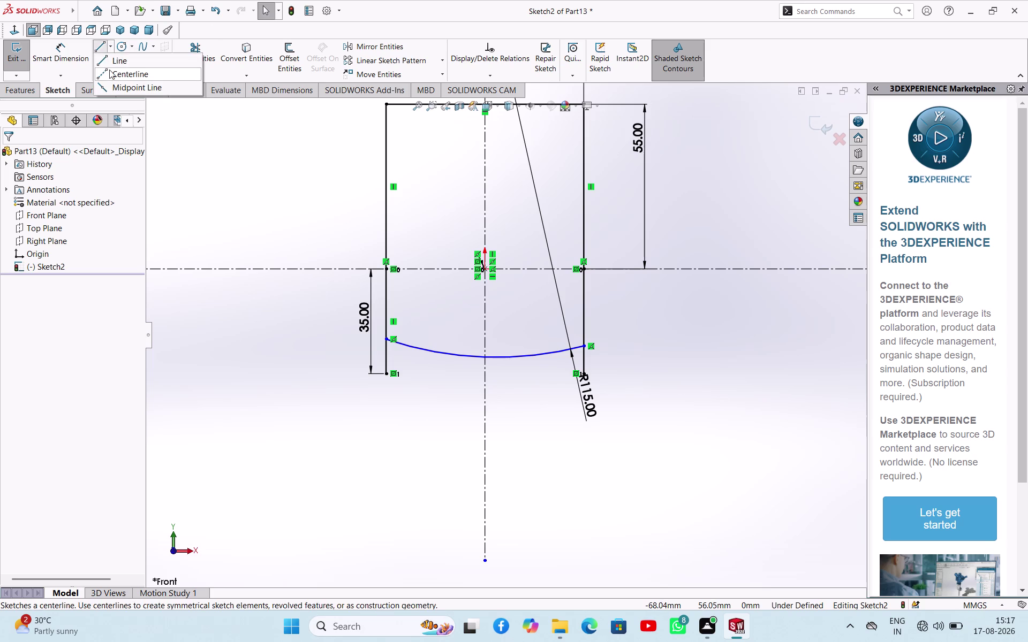
click(30, 331)
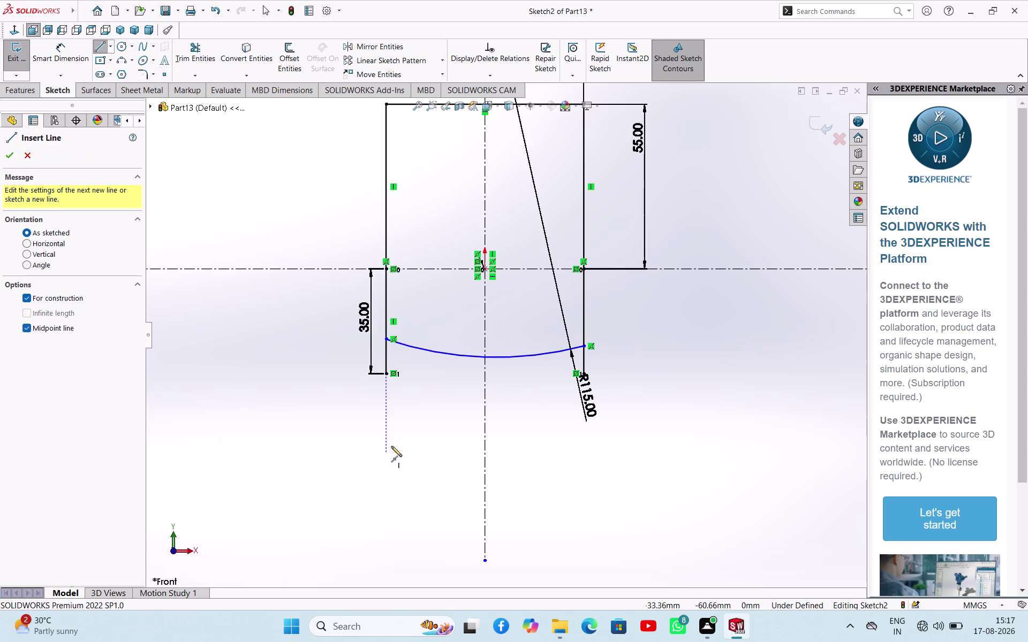
click(387, 376)
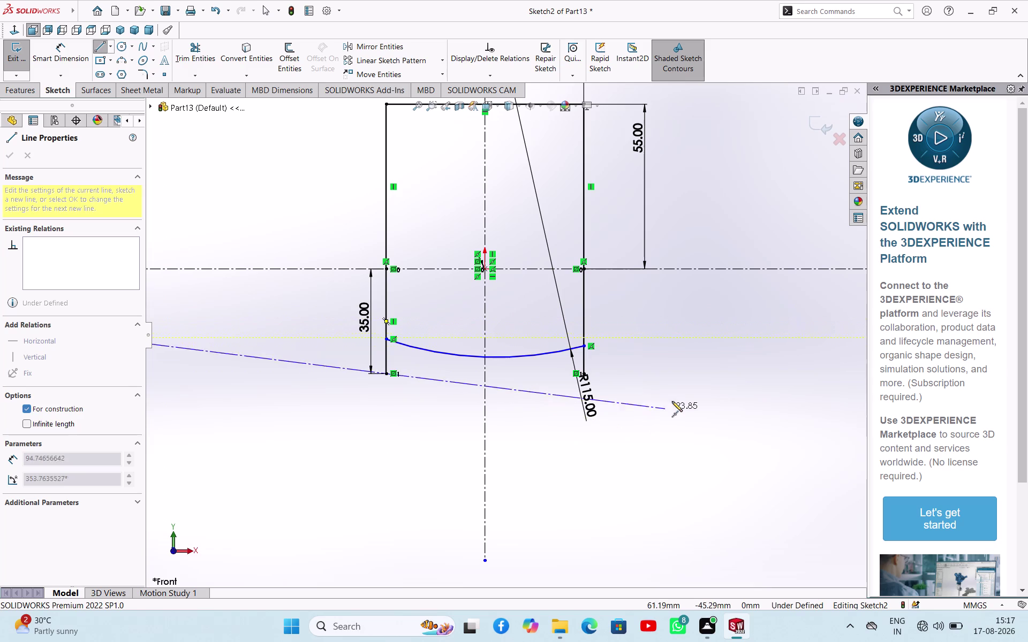
click(685, 376)
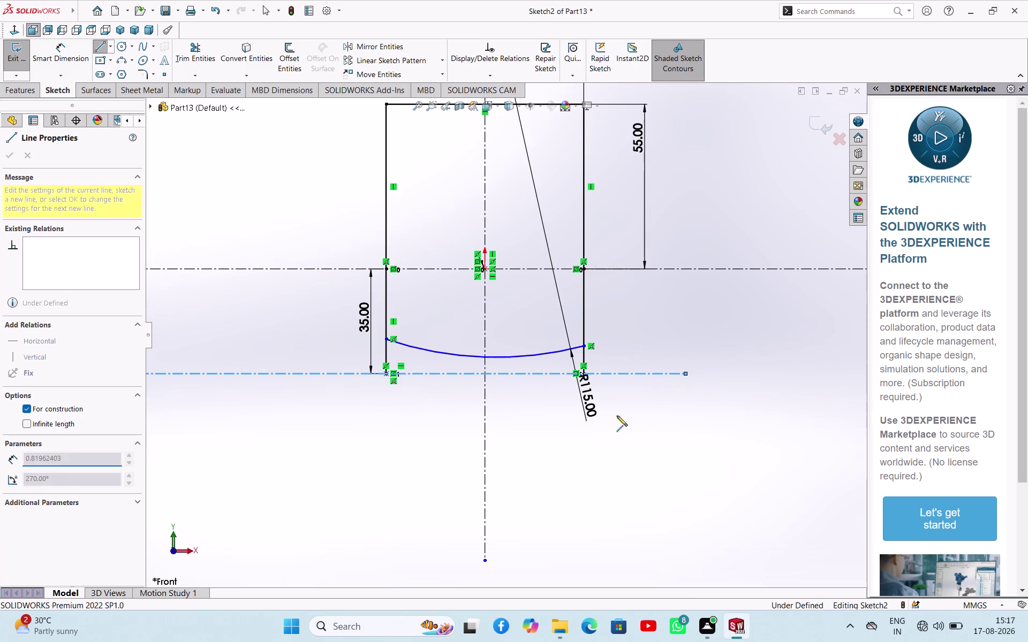
right_click(530, 432)
click(570, 440)
click(374, 430)
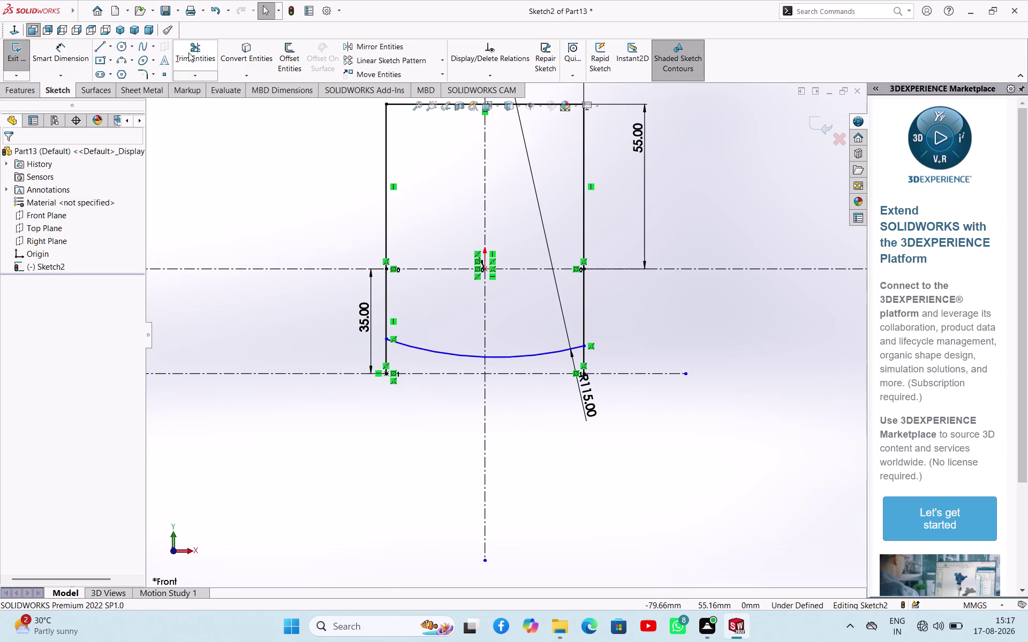
Select the arc and the new centreline, then clear the selection.
click(485, 360)
click(493, 374)
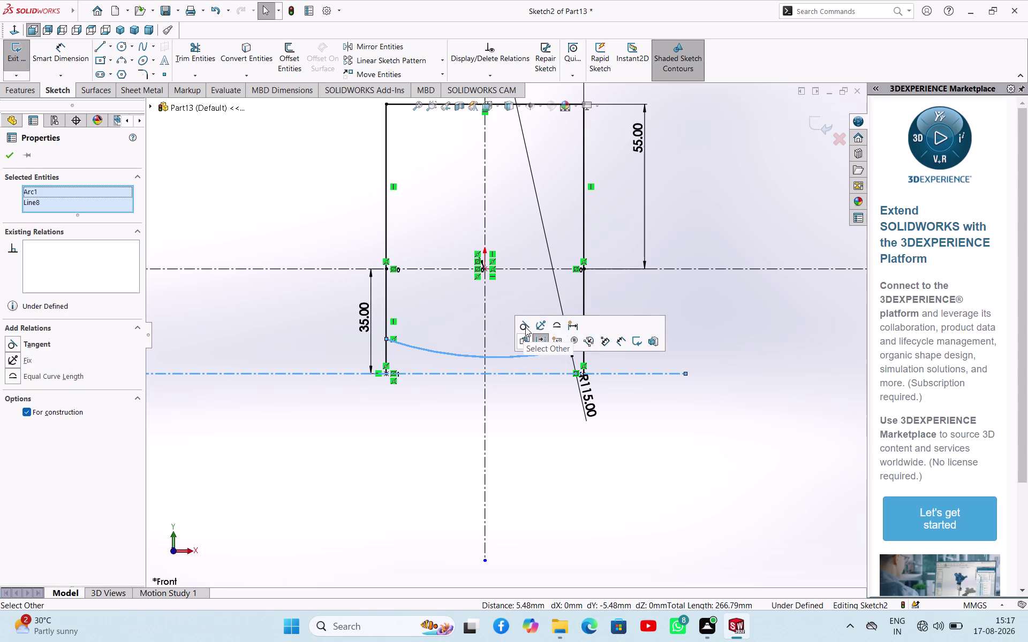
key(Escape)
key(Escape)
key(Escape)
key(Escape)
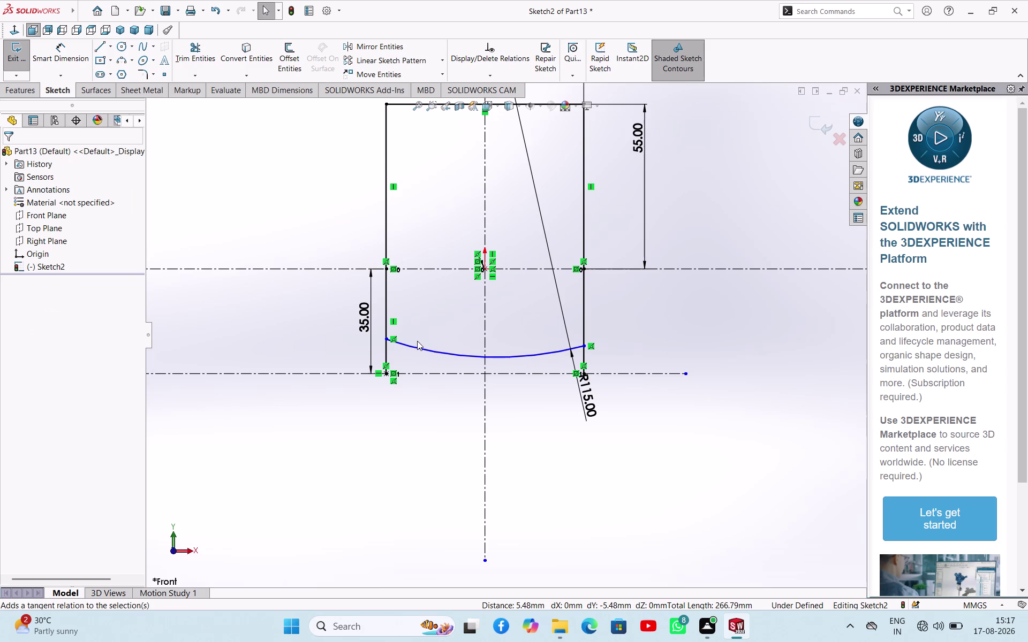
key(Escape)
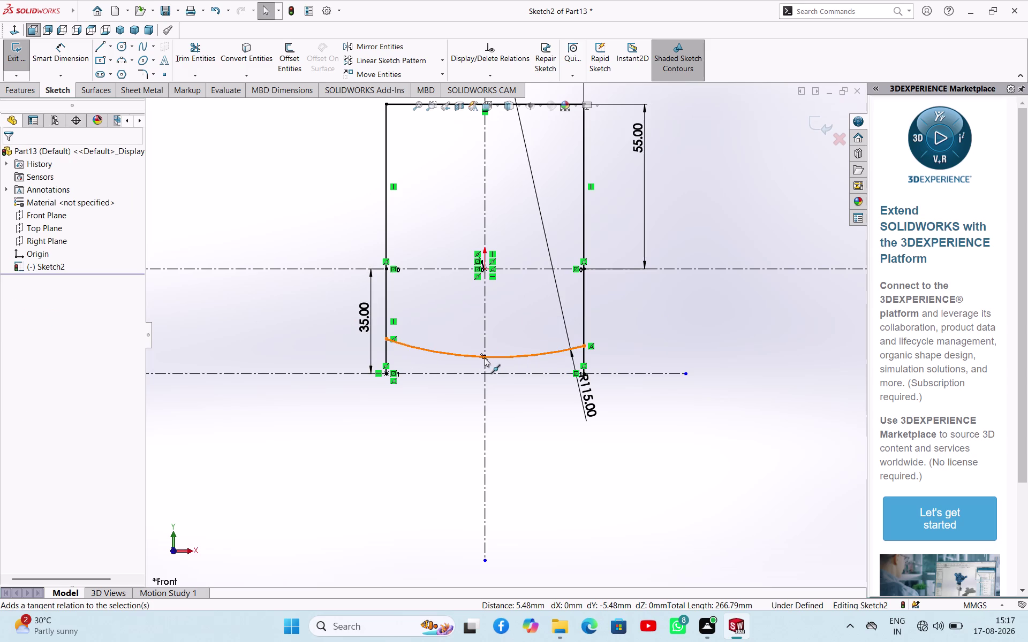
Put the arc's midpoint on the centreline and make its end coincident with the left line.
click(484, 358)
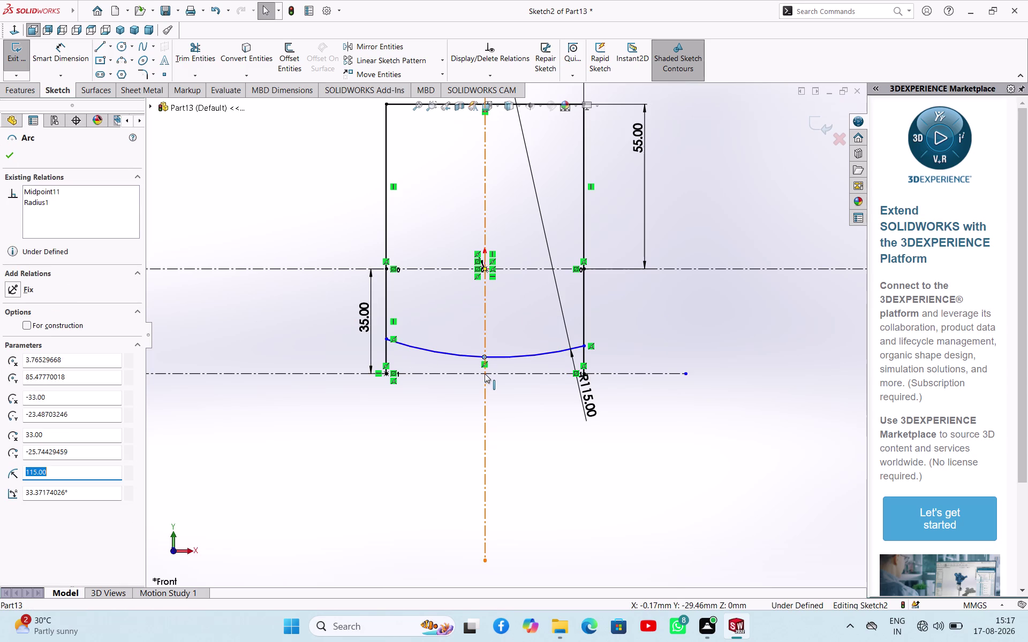
click(491, 375)
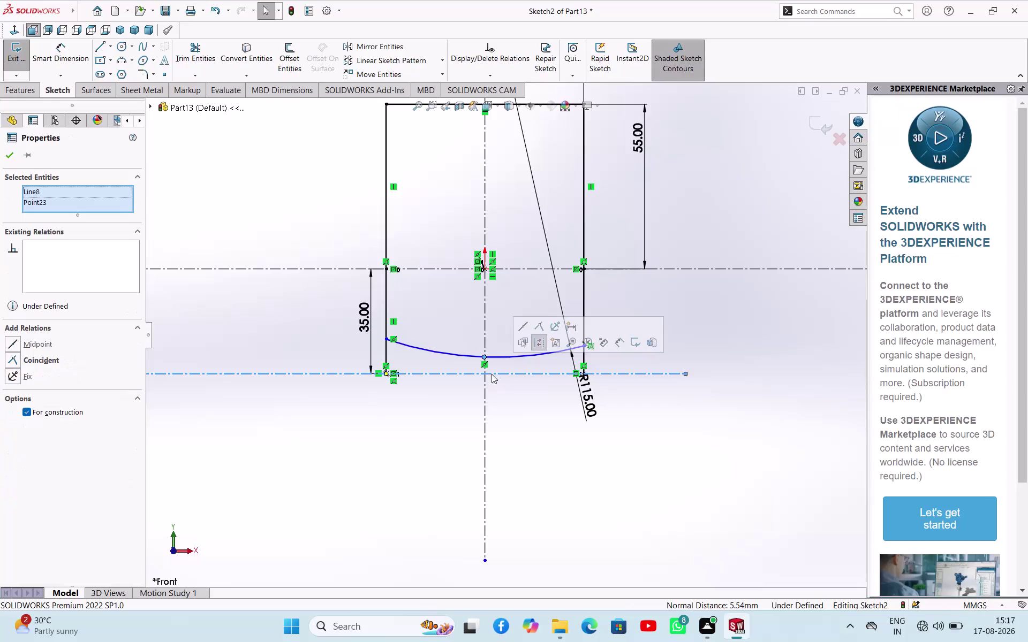
click(538, 331)
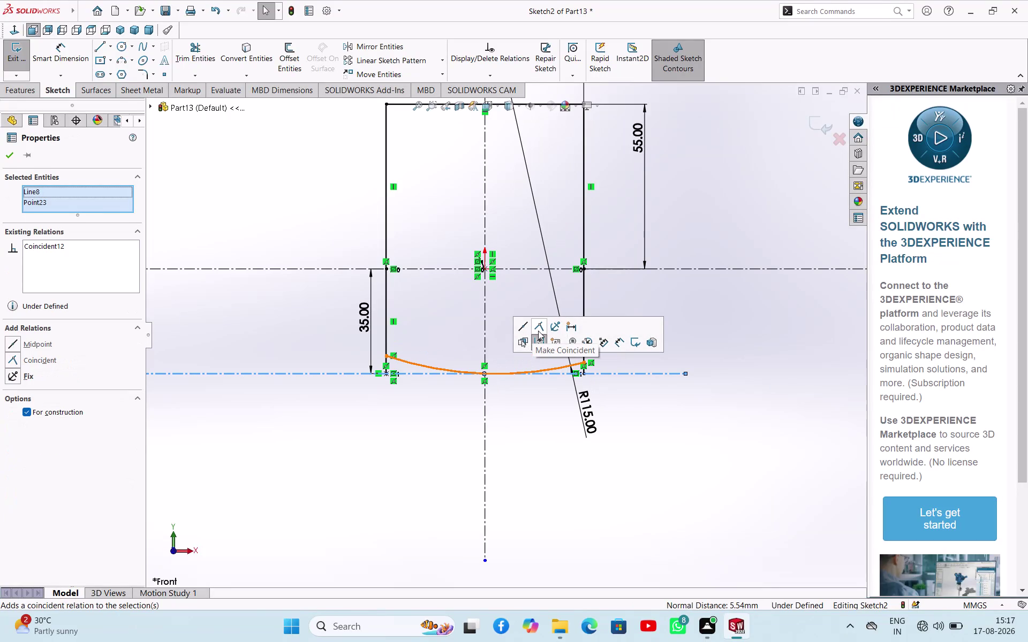
click(554, 441)
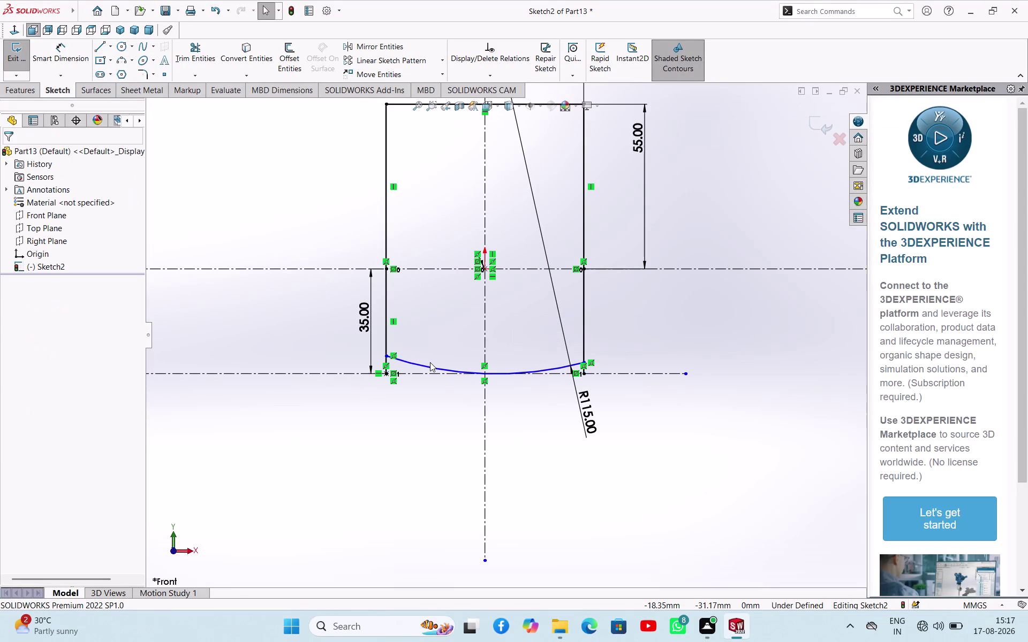
click(200, 53)
click(387, 365)
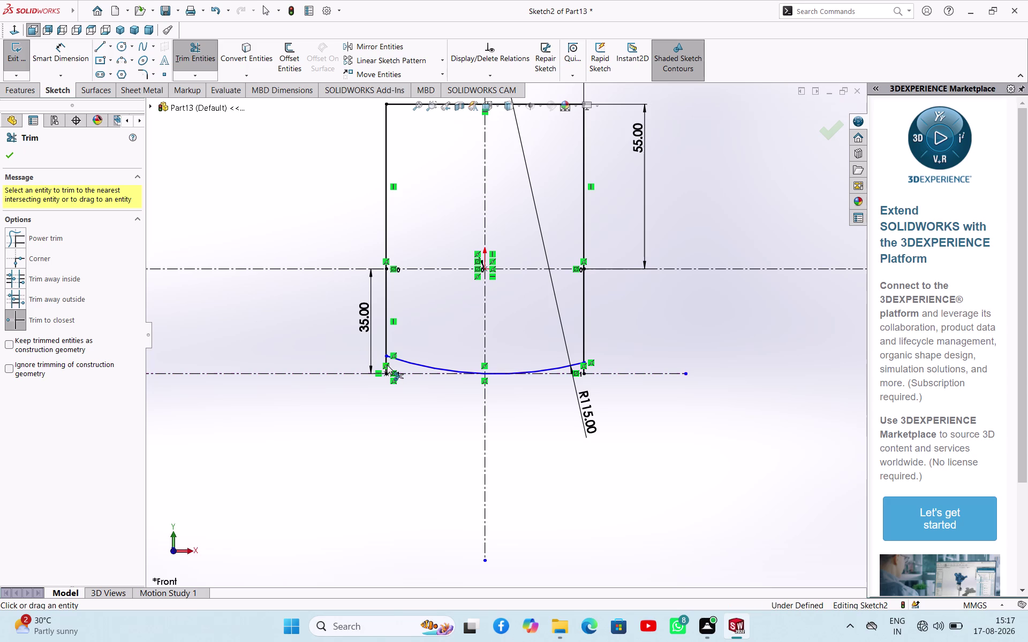
Trim the left and right line pieces below the arc.
scroll(down, 3)
click(427, 353)
scroll(up, 3)
click(532, 317)
scroll(up, 3)
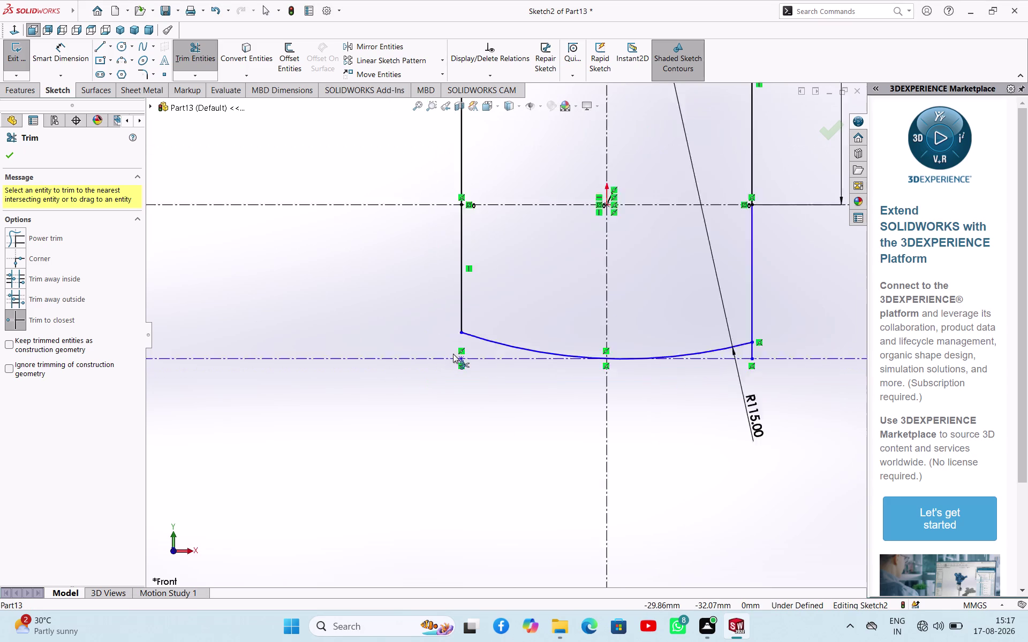
scroll(up, 3)
scroll(down, 3)
click(566, 315)
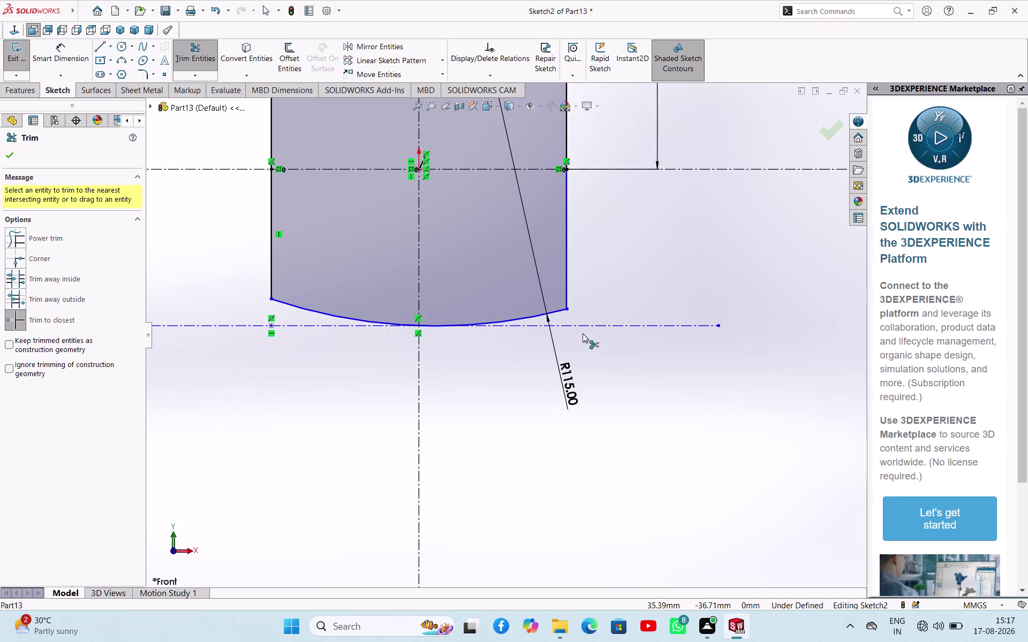
key(grave)
key(Escape)
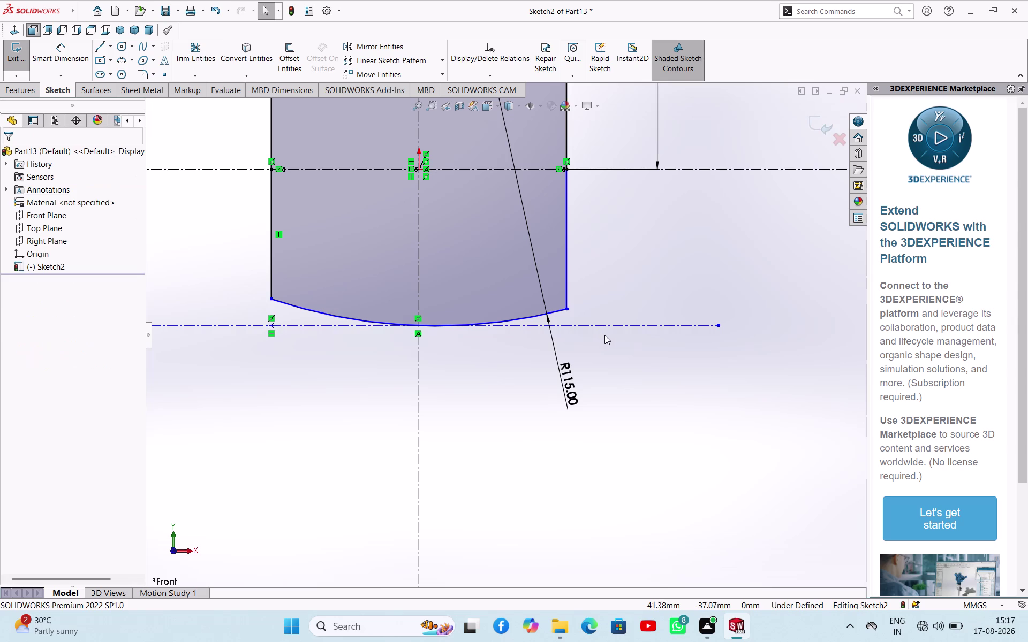
key(Escape)
Dimension the lower construction line's length at 199.81.
click(614, 325)
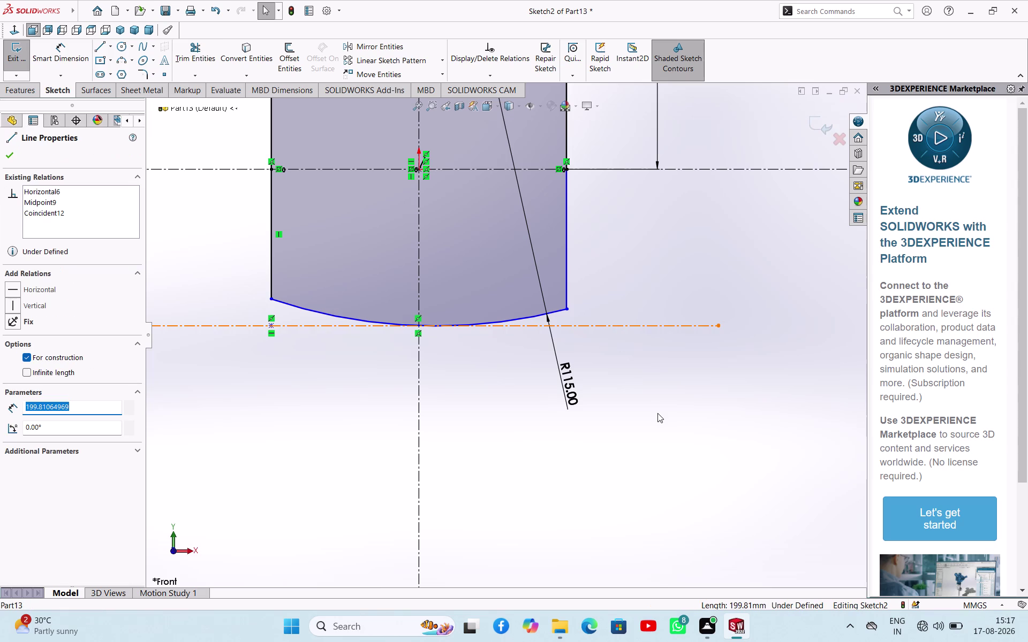
scroll(up, 3)
click(646, 388)
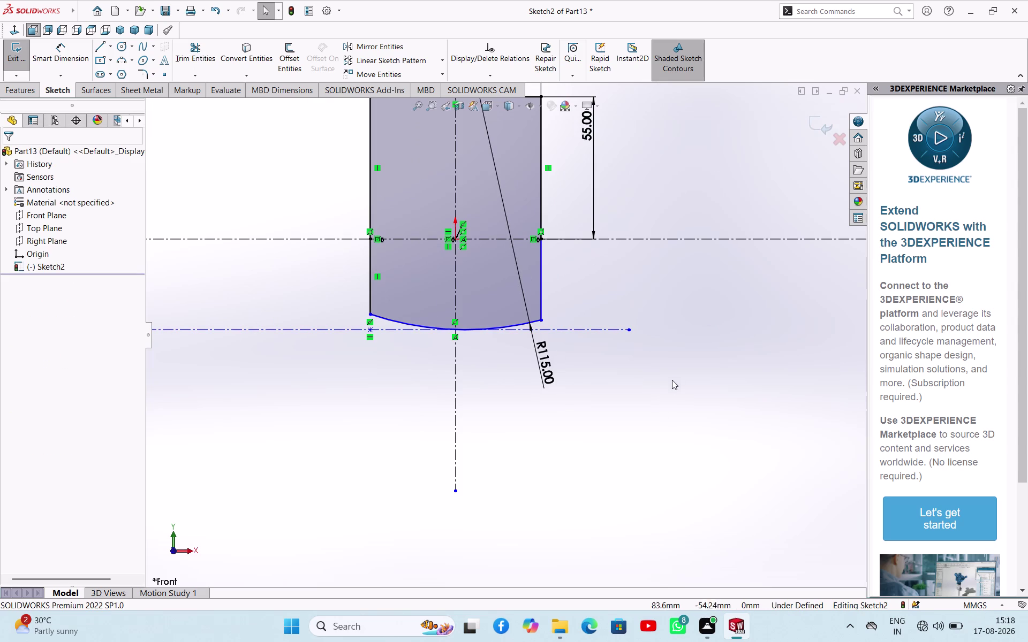
right_drag(684, 369, 697, 317)
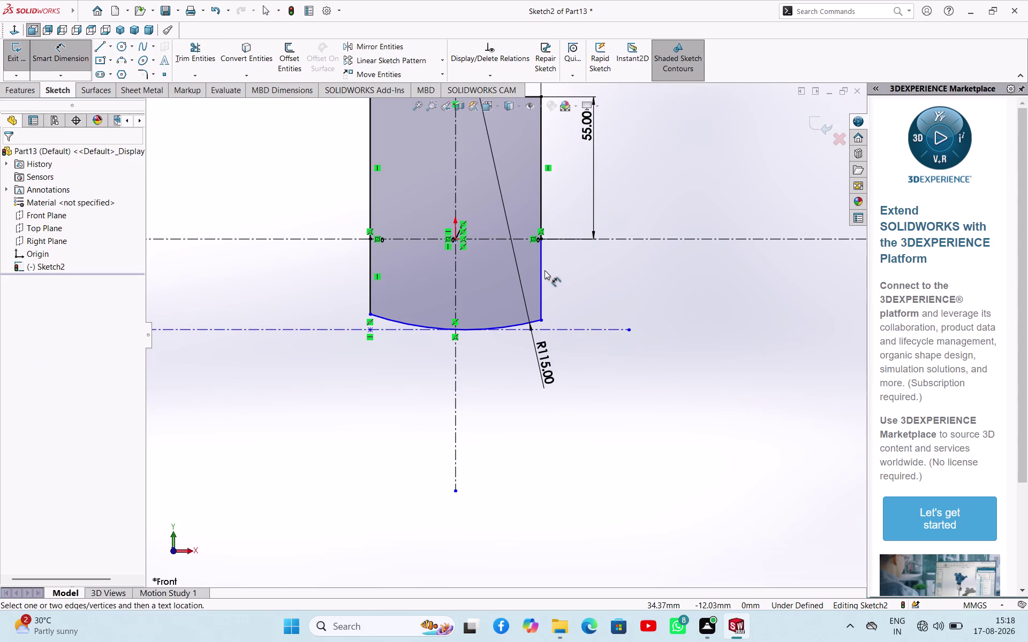
click(542, 270)
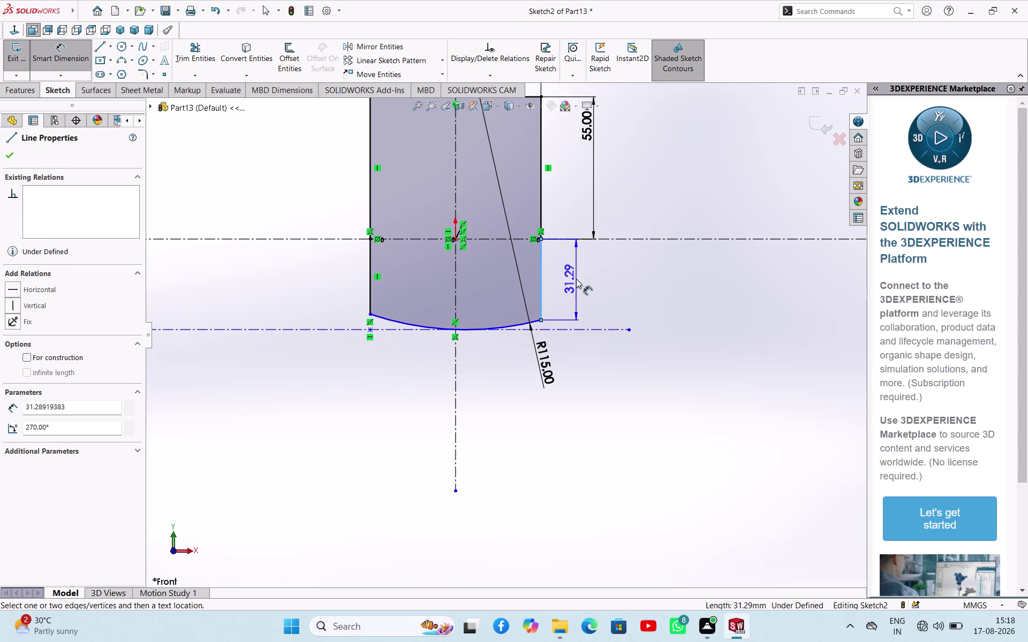
key(Escape)
scroll(up, 3)
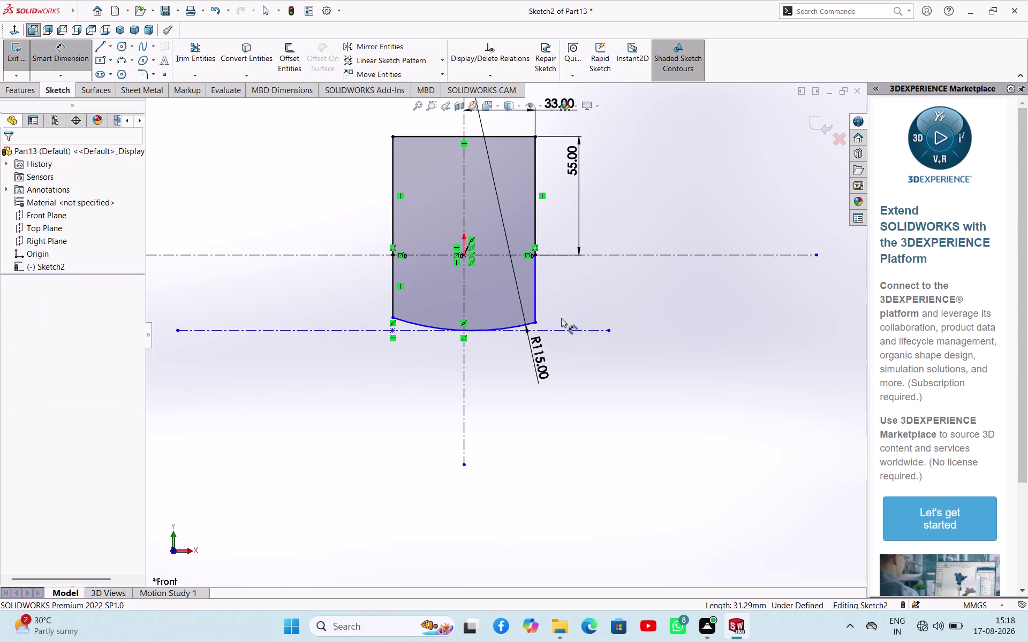
click(561, 331)
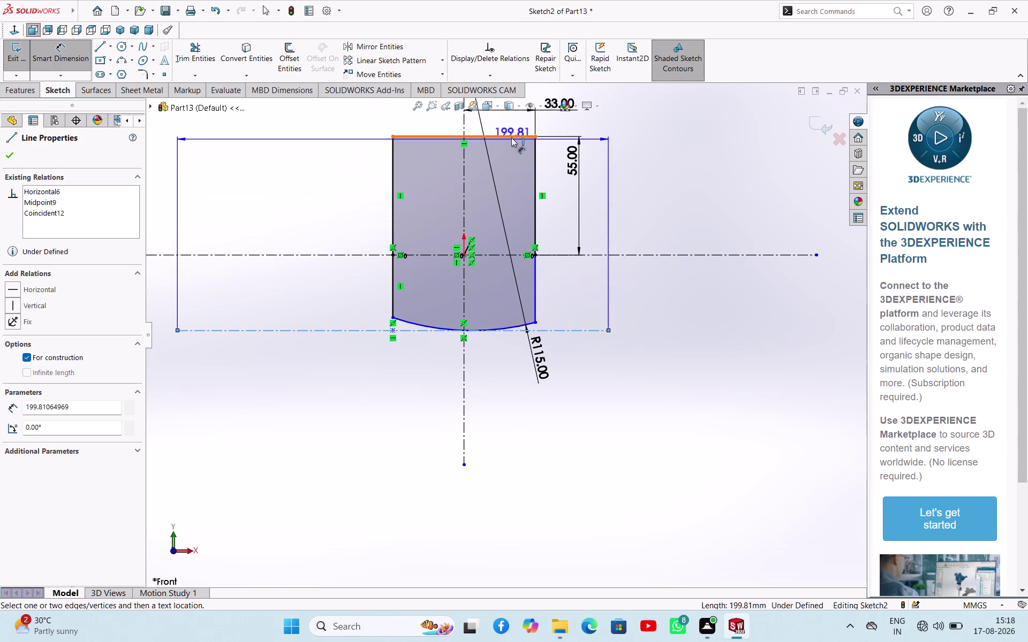
click(511, 134)
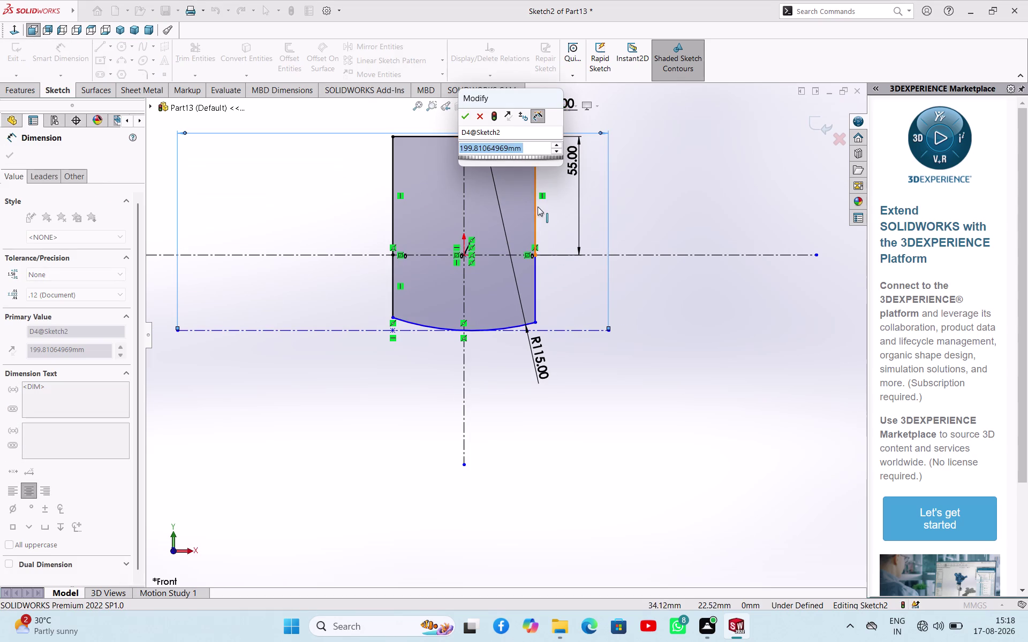
key(Escape)
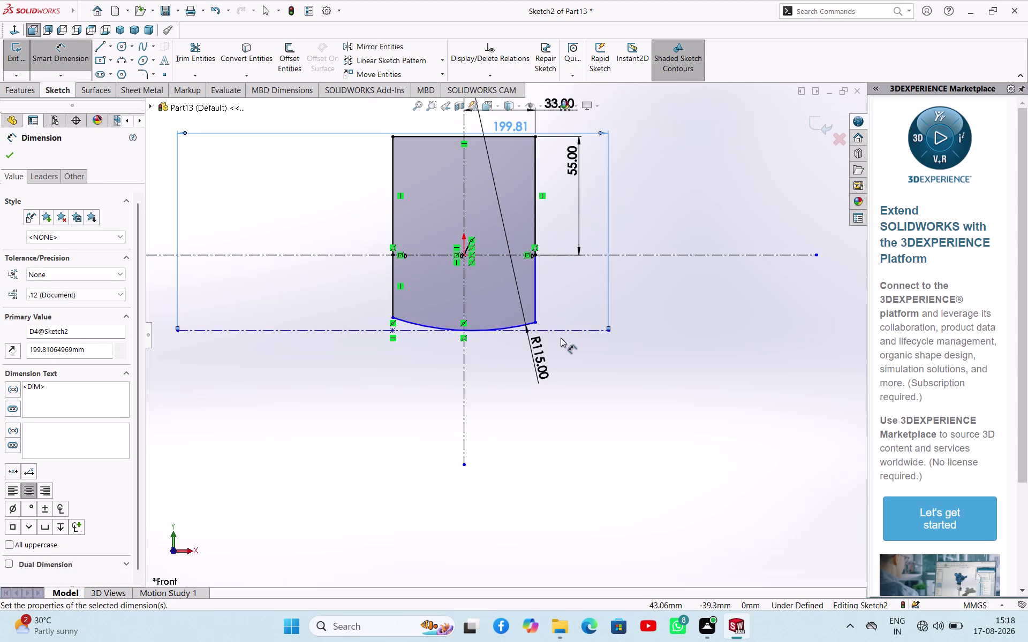
Add a 90 mm height dimension locating the lower centreline.
click(565, 333)
click(515, 135)
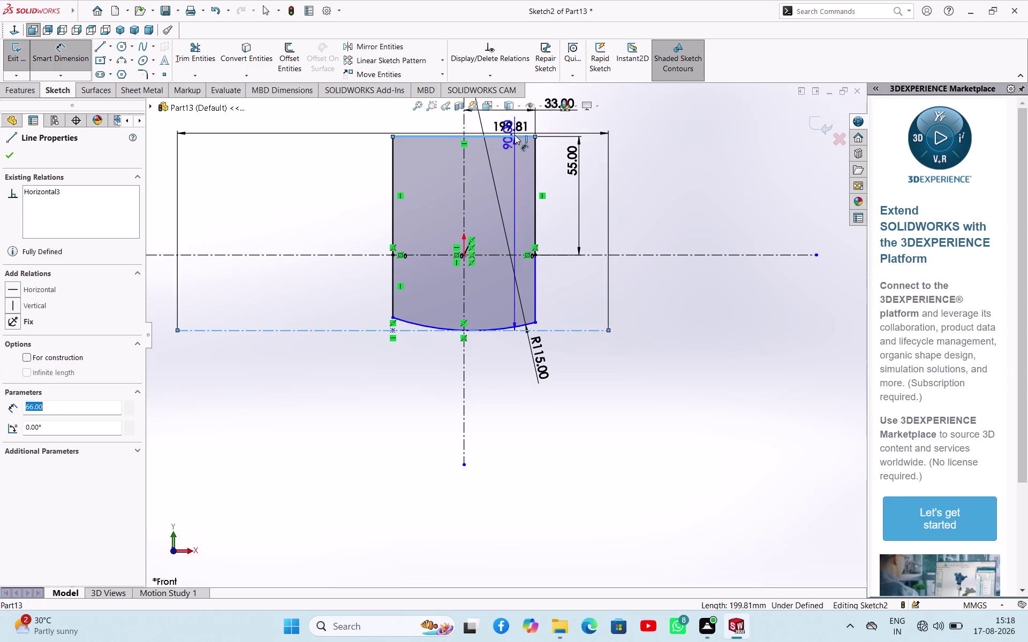
click(671, 274)
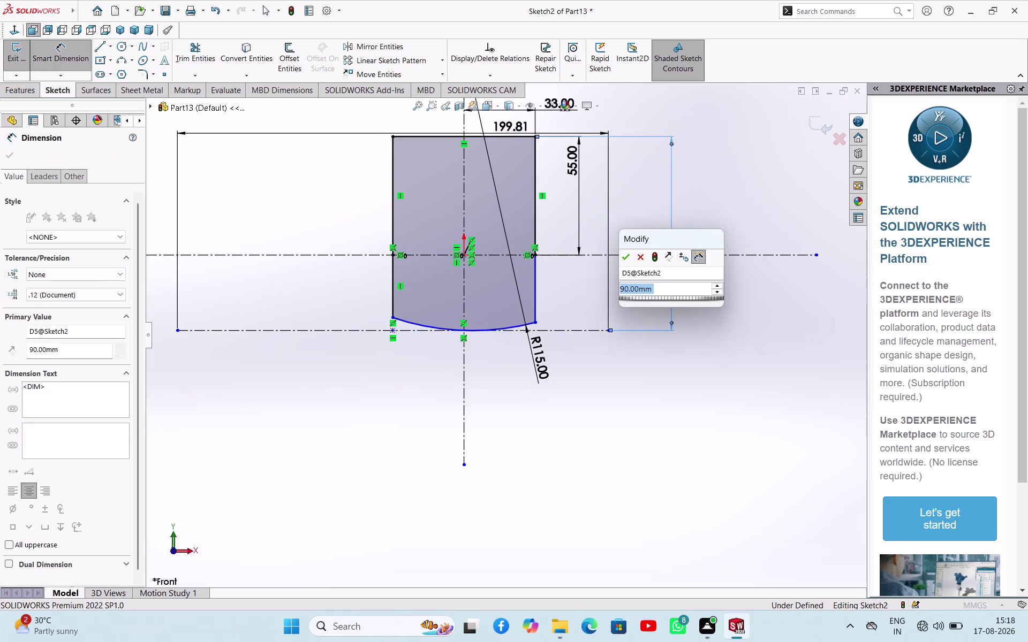
click(626, 259)
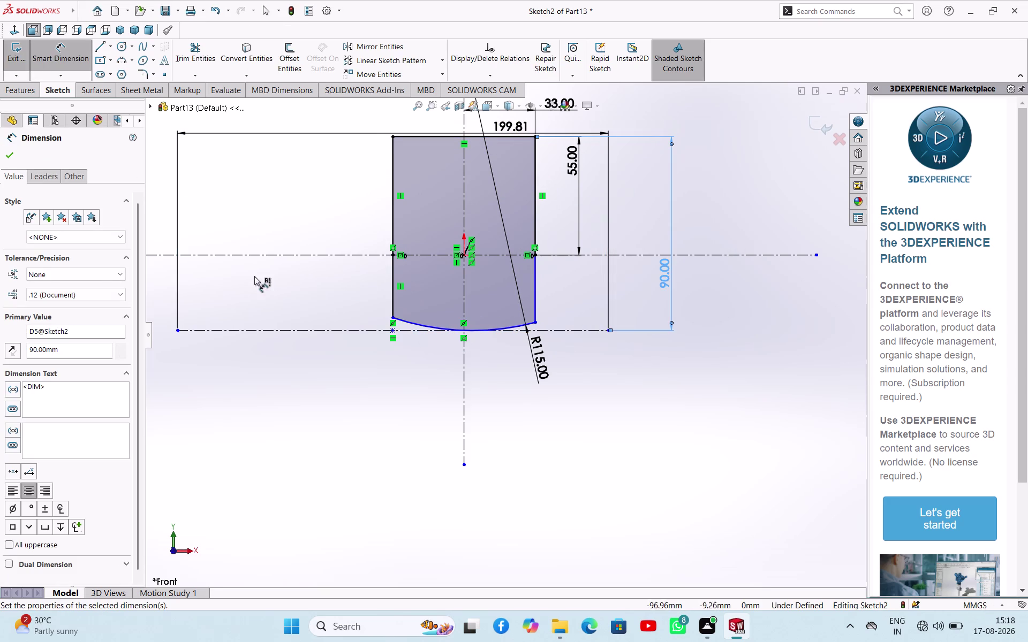
key(Escape)
key(Escape)
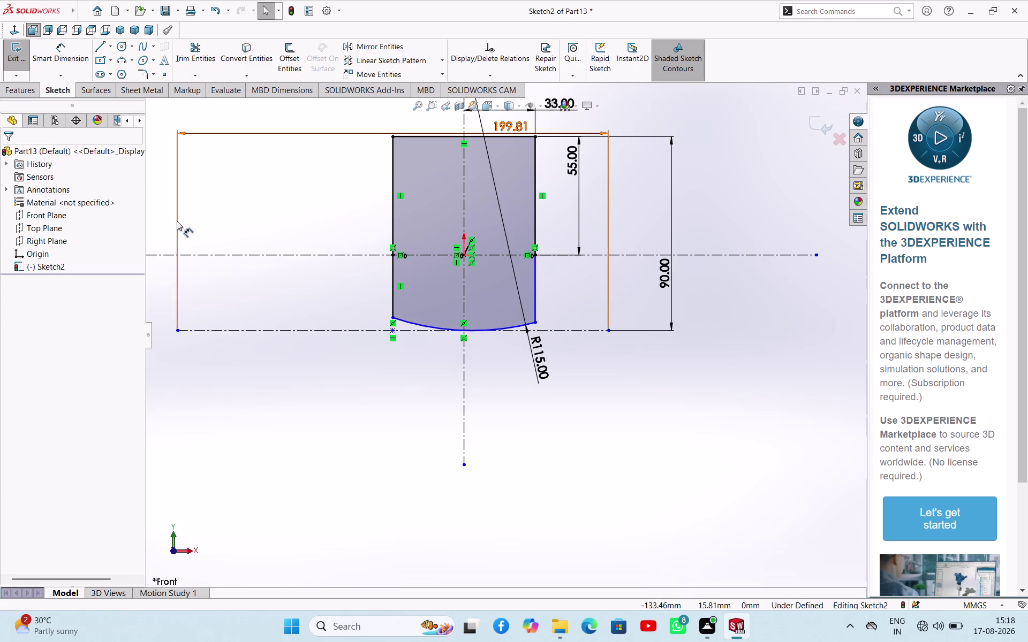
Delete the 199.81 dimension and the lower construction line.
click(176, 221)
key(Delete)
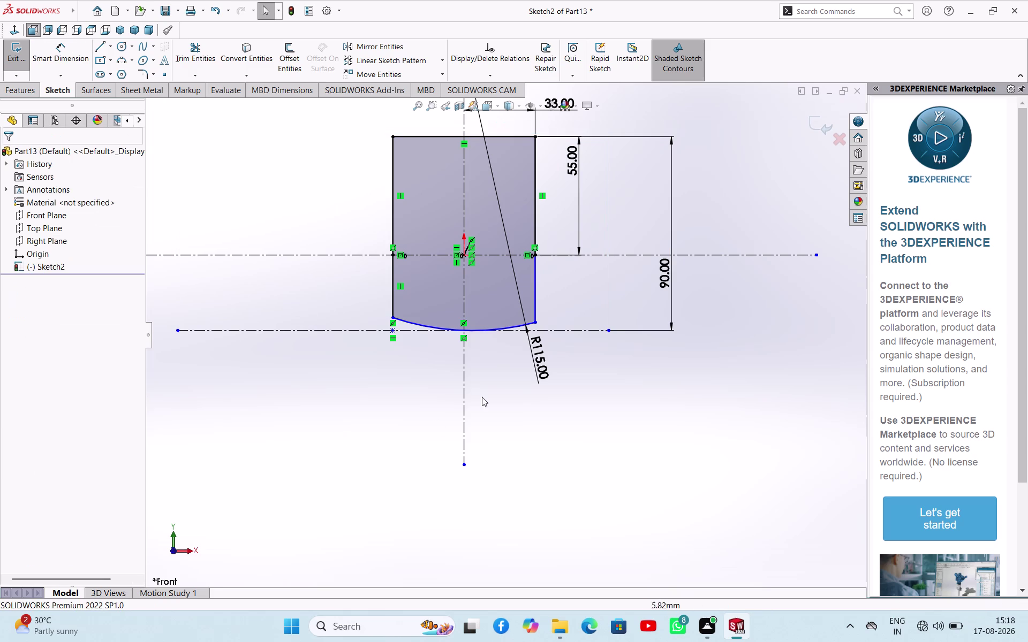
click(568, 329)
key(Delete)
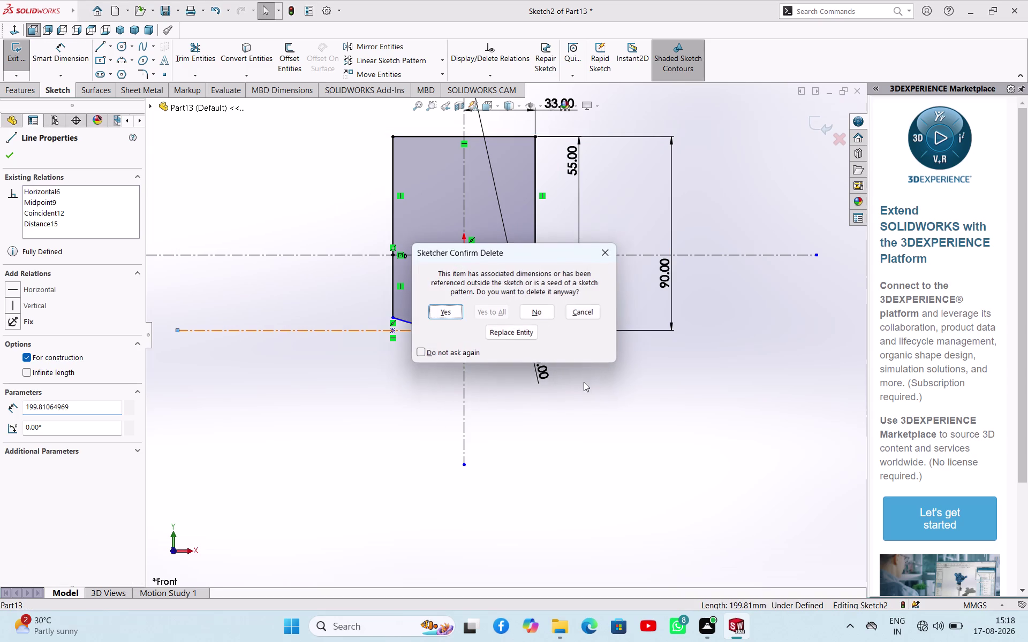
Delete the lower construction line and the short right line below the corner.
click(457, 311)
click(629, 425)
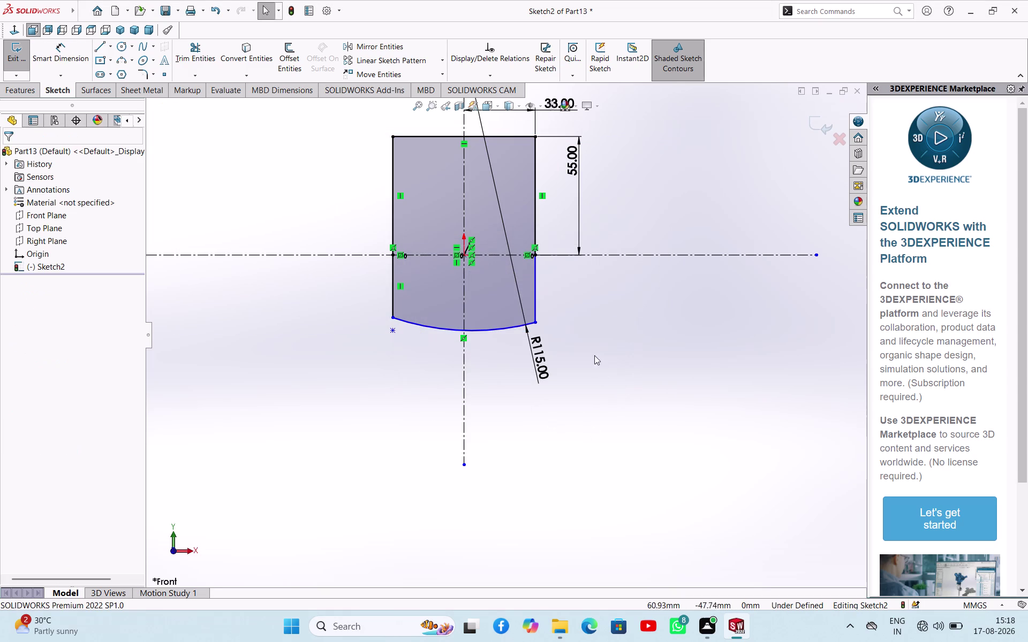
double_click(558, 285)
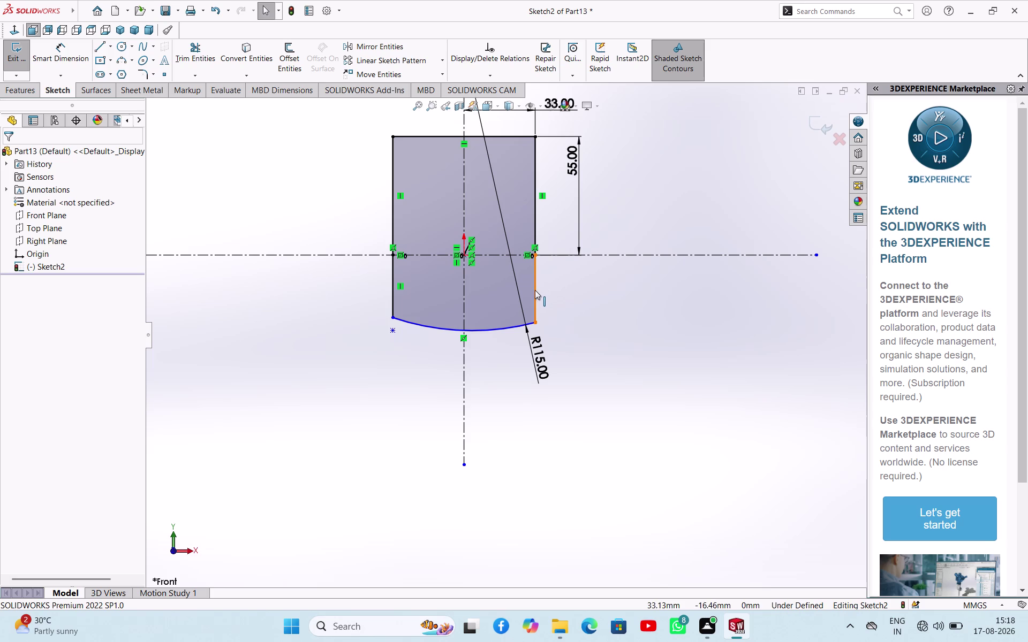
click(535, 290)
key(Delete)
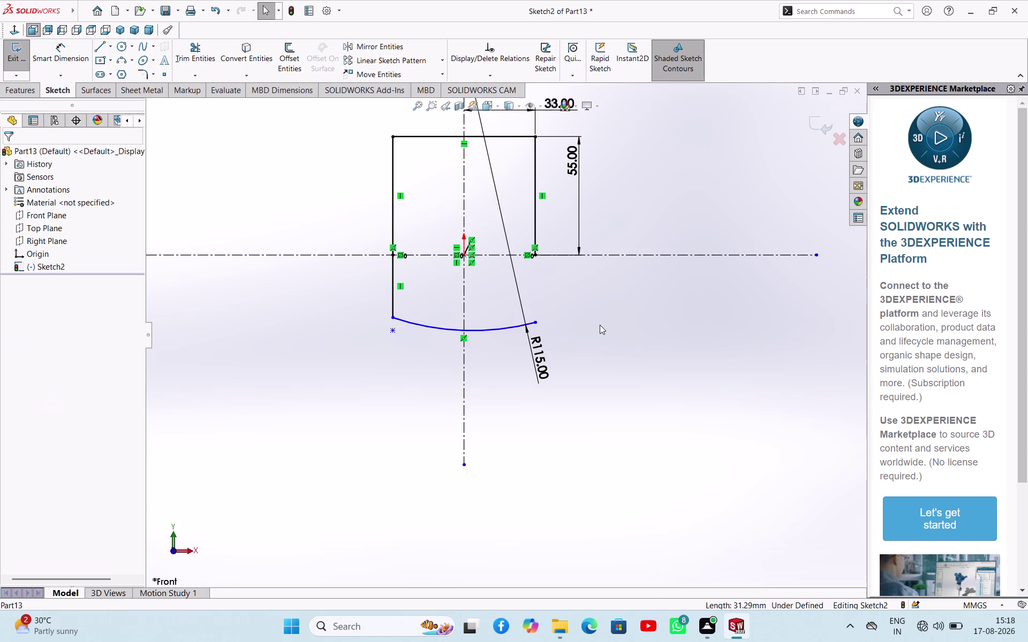
Try joining the arc's right endpoint to the corner point, then undo the jump.
click(534, 254)
click(538, 323)
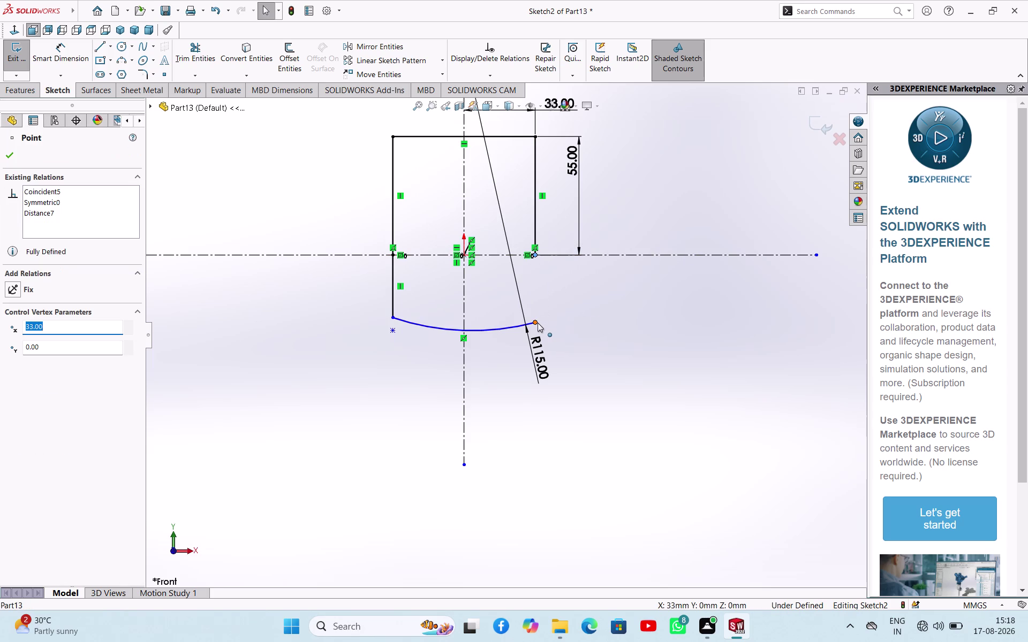
click(604, 273)
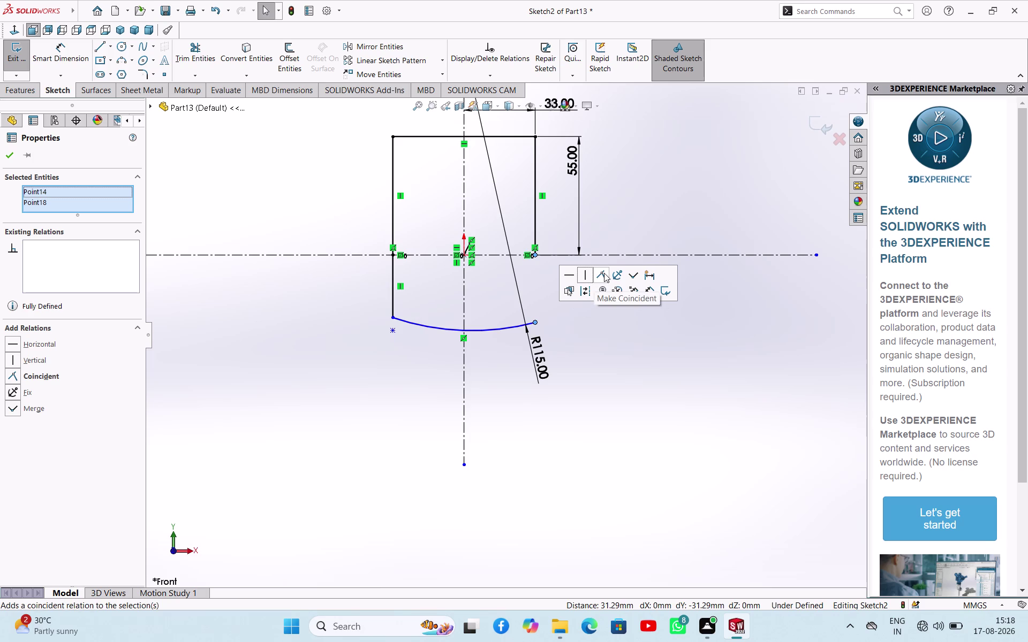
click(622, 380)
key(ctrl+z)
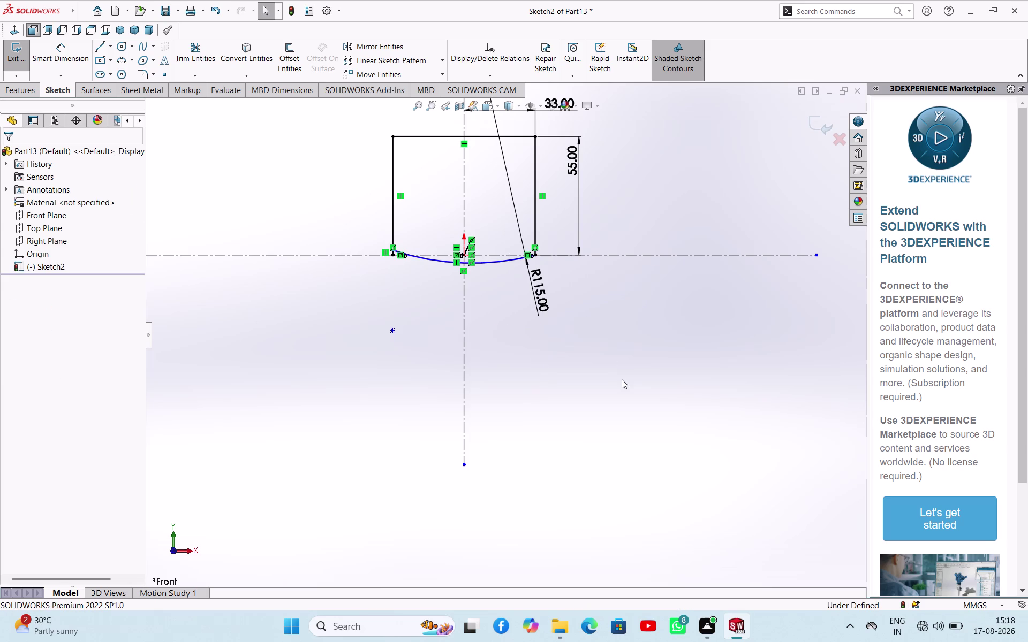
click(597, 320)
key(ctrl+z)
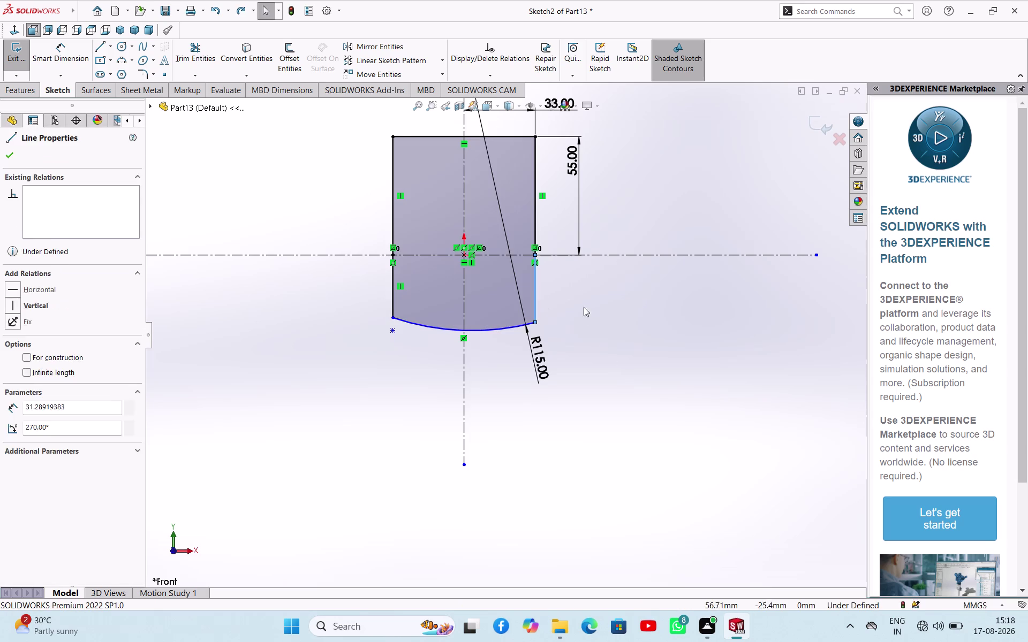
click(580, 291)
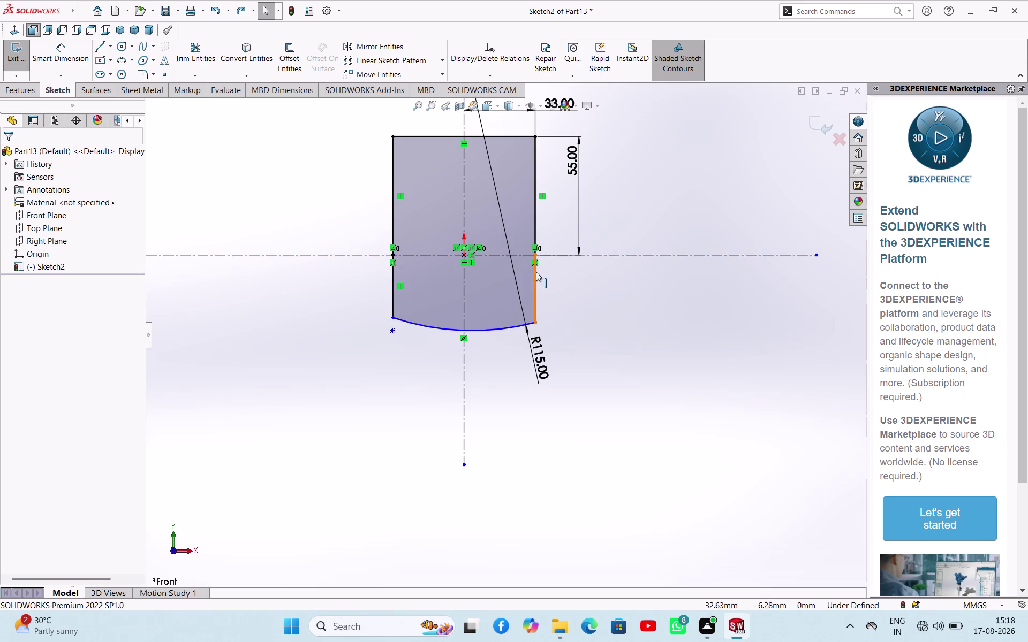
right_drag(603, 340, 615, 300)
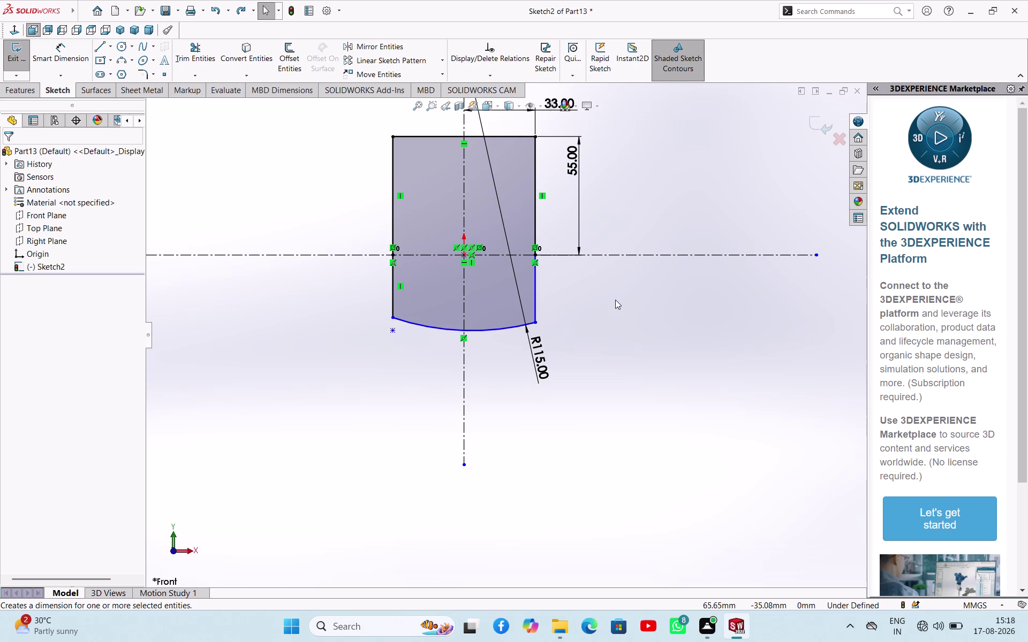
right_drag(616, 300, 619, 276)
Dimension the short right line, then place a top-edge-to-arc height dimension left of the profile.
click(536, 291)
click(584, 286)
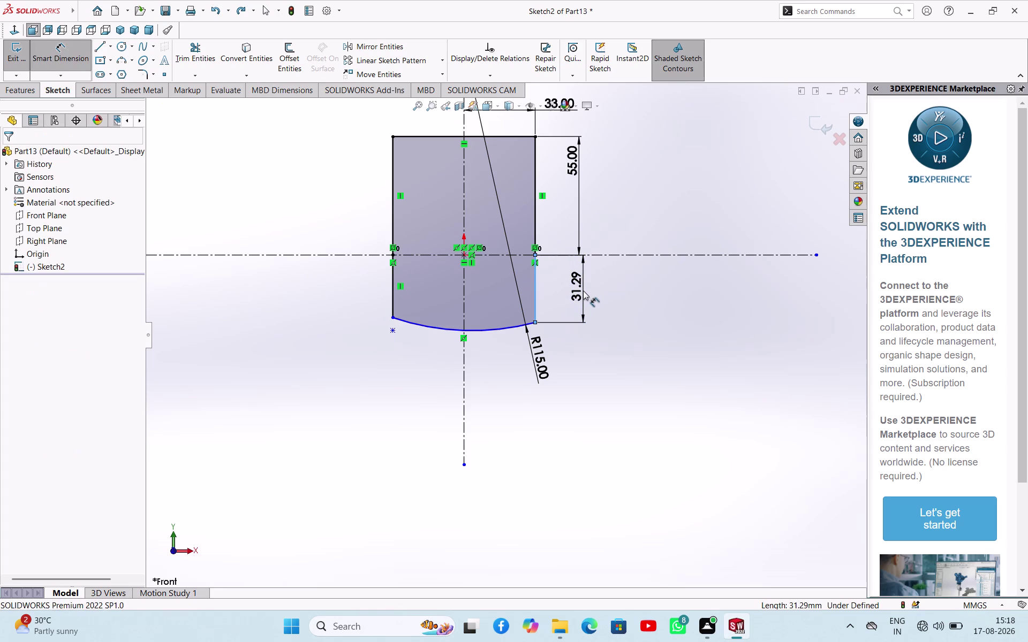
click(535, 270)
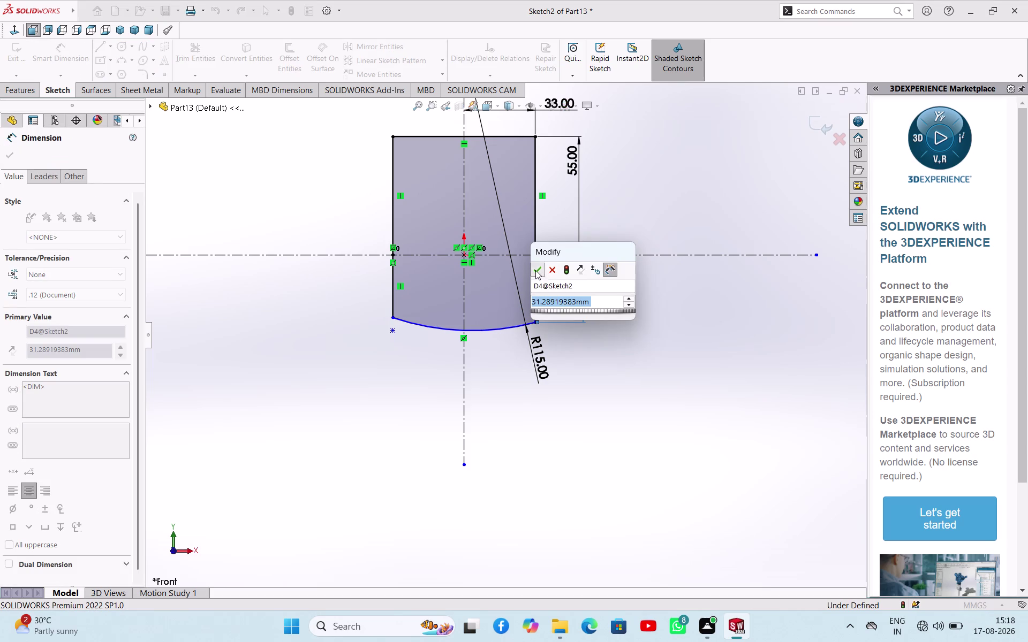
click(628, 345)
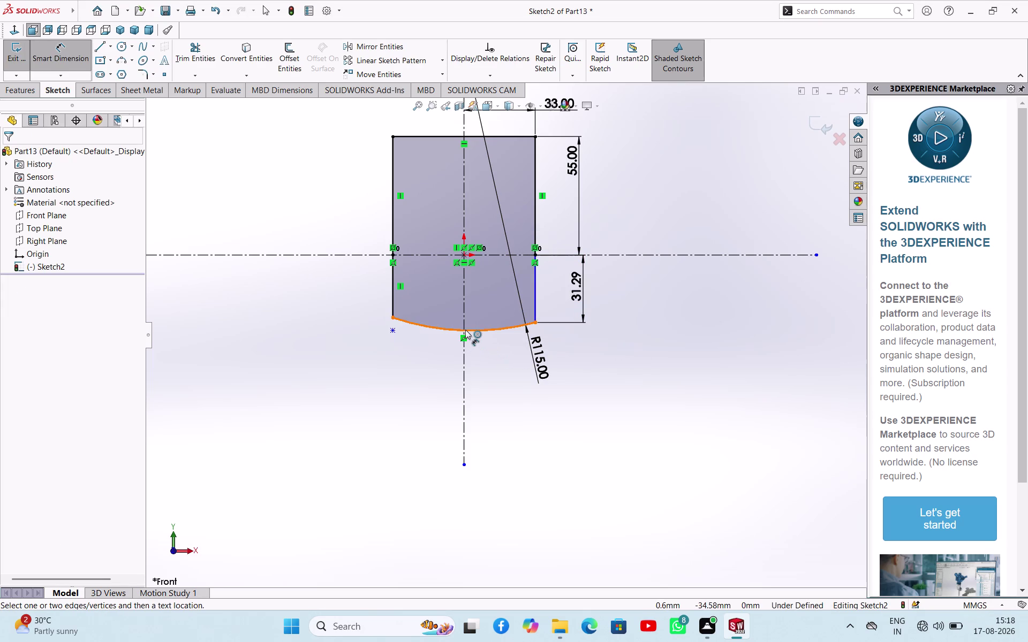
click(472, 136)
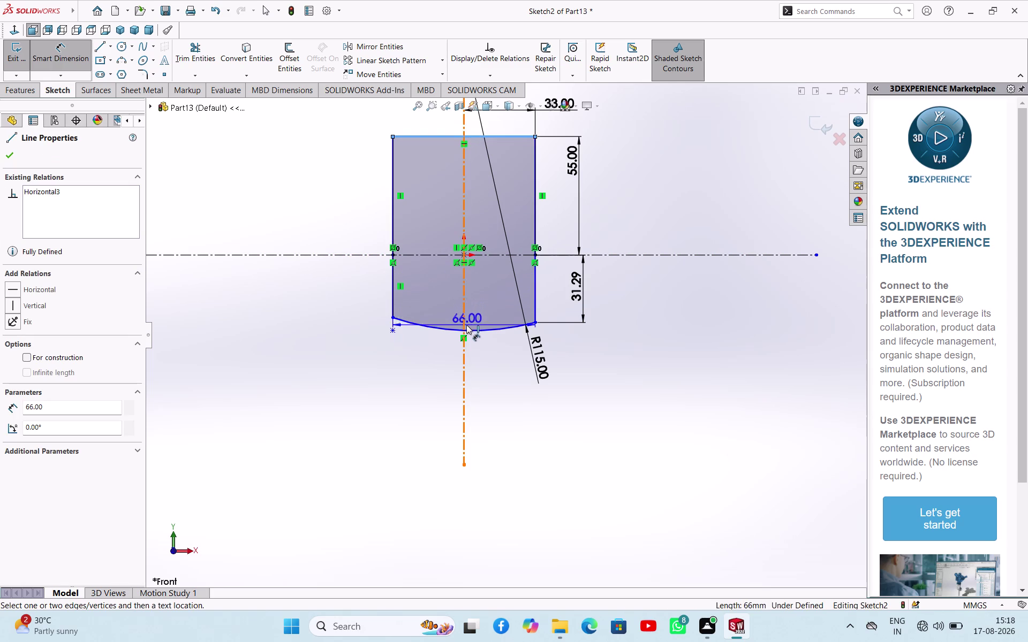
click(462, 331)
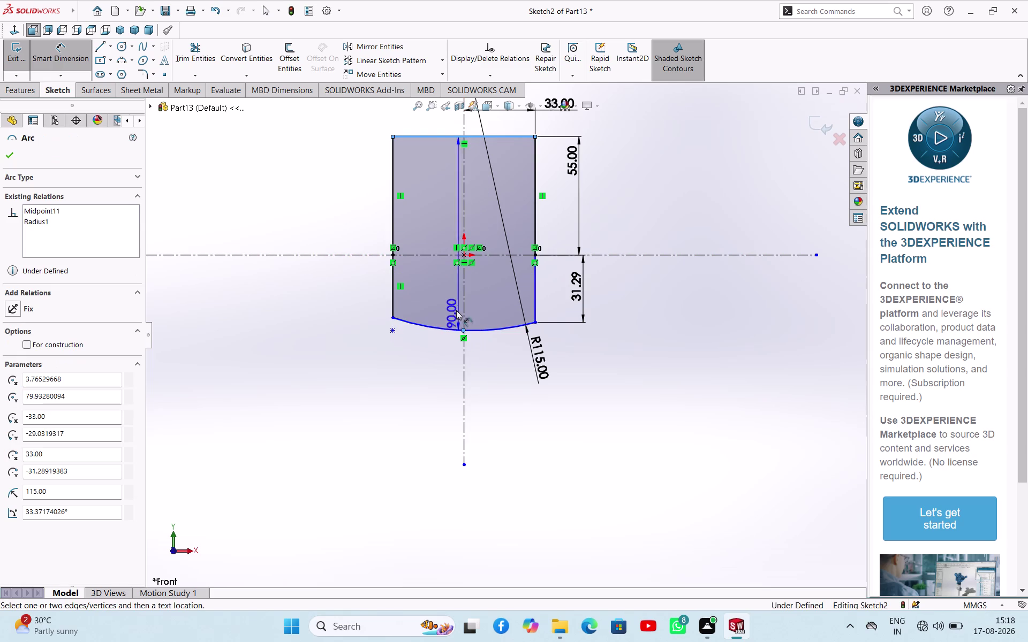
click(358, 251)
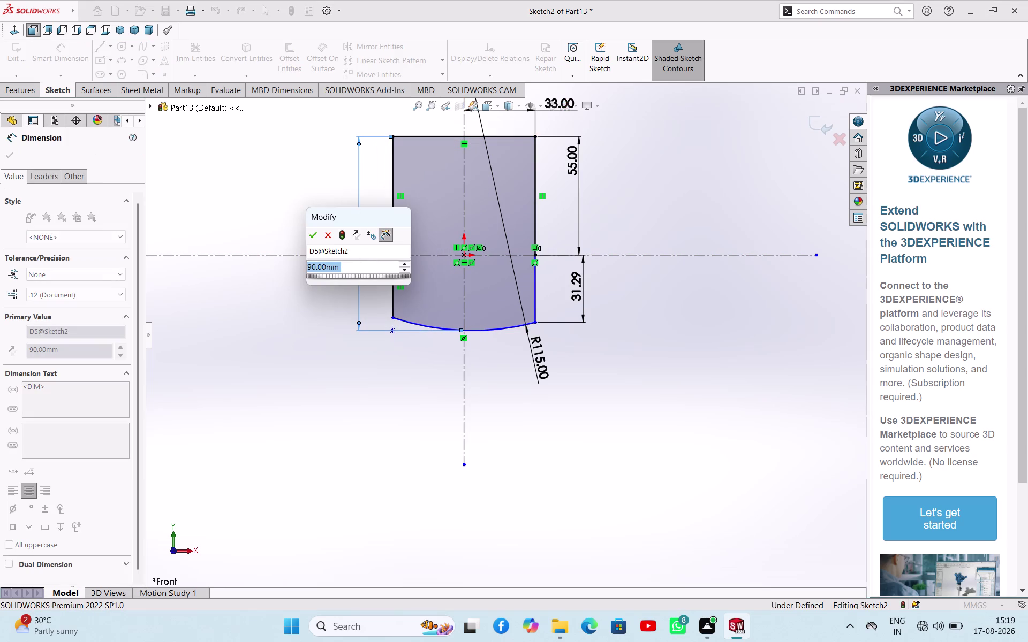
Accept the 90 mm height dimension and exit Smart Dimension.
click(315, 237)
click(332, 332)
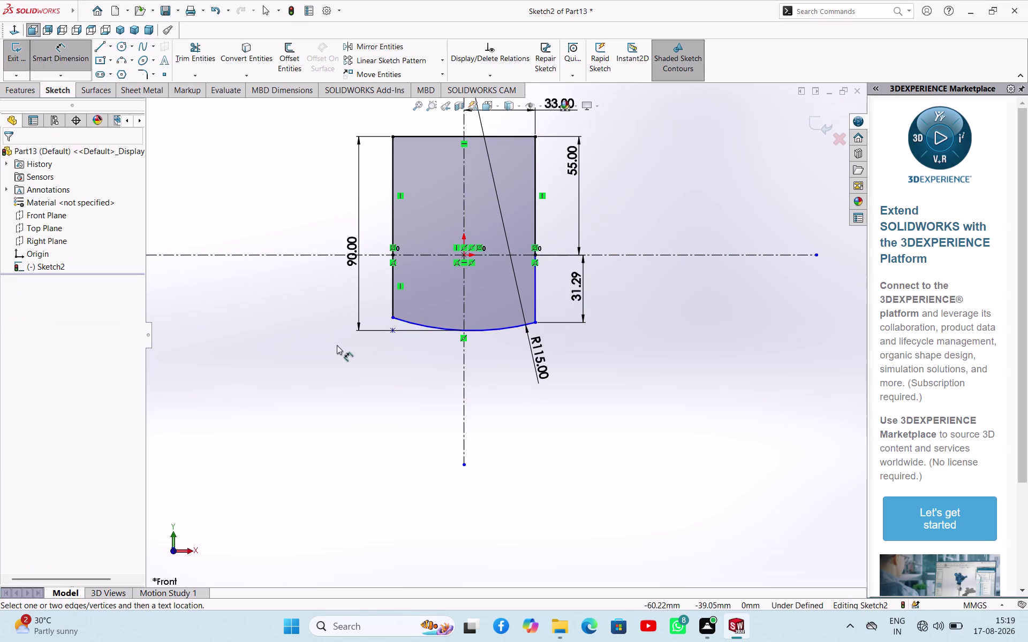
click(585, 296)
key(Escape)
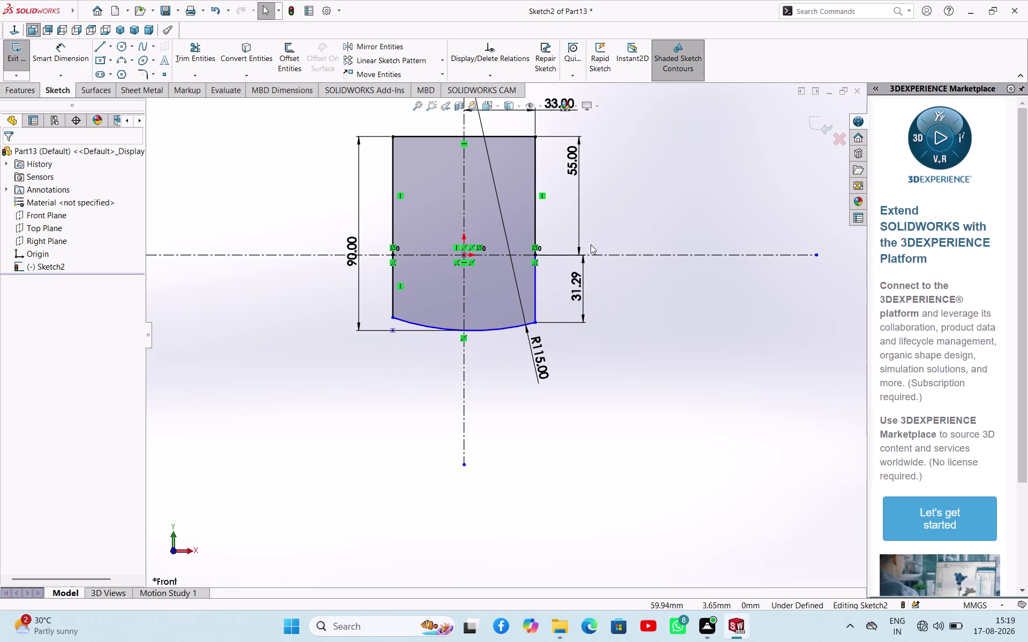
Try selecting the 31.29 dimension on the right side while adjusting the view.
click(587, 281)
key(Escape)
click(578, 286)
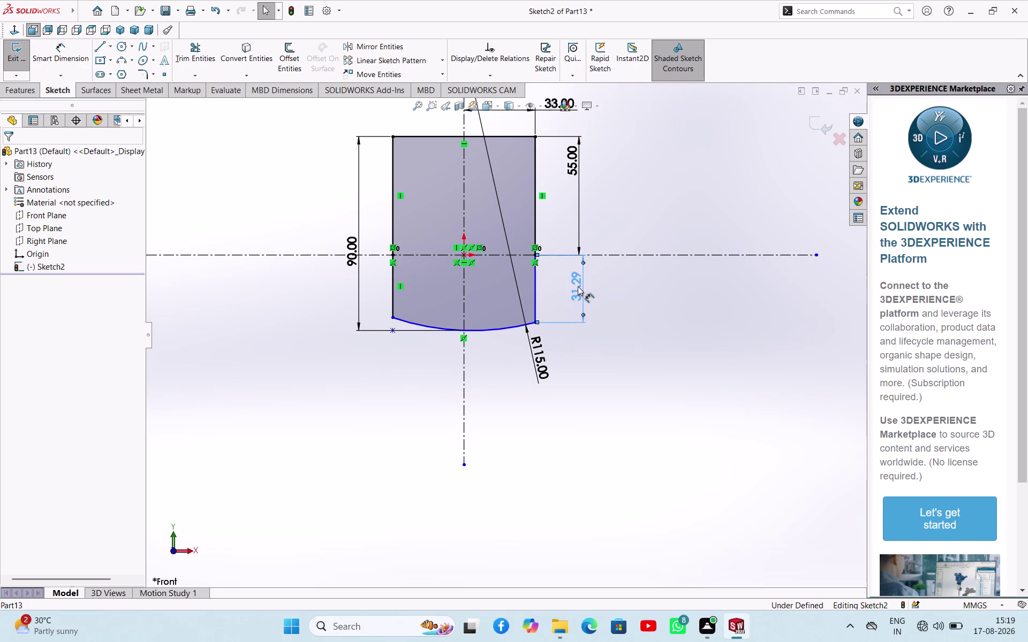
key(Escape)
double_click(646, 314)
click(577, 279)
key(Escape)
scroll(up, 3)
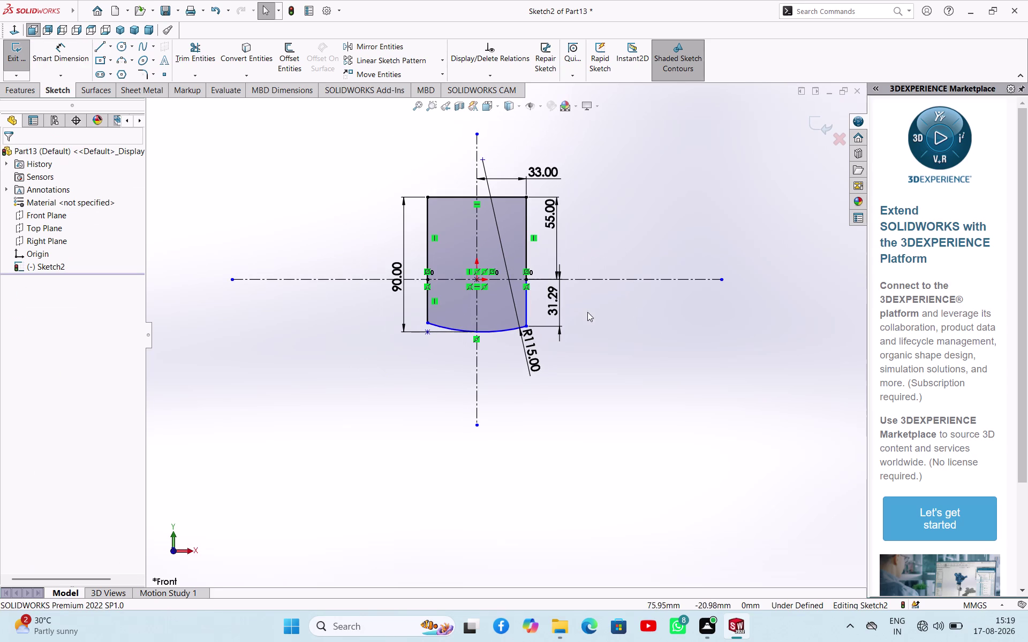
scroll(down, 3)
scroll(down, 3)
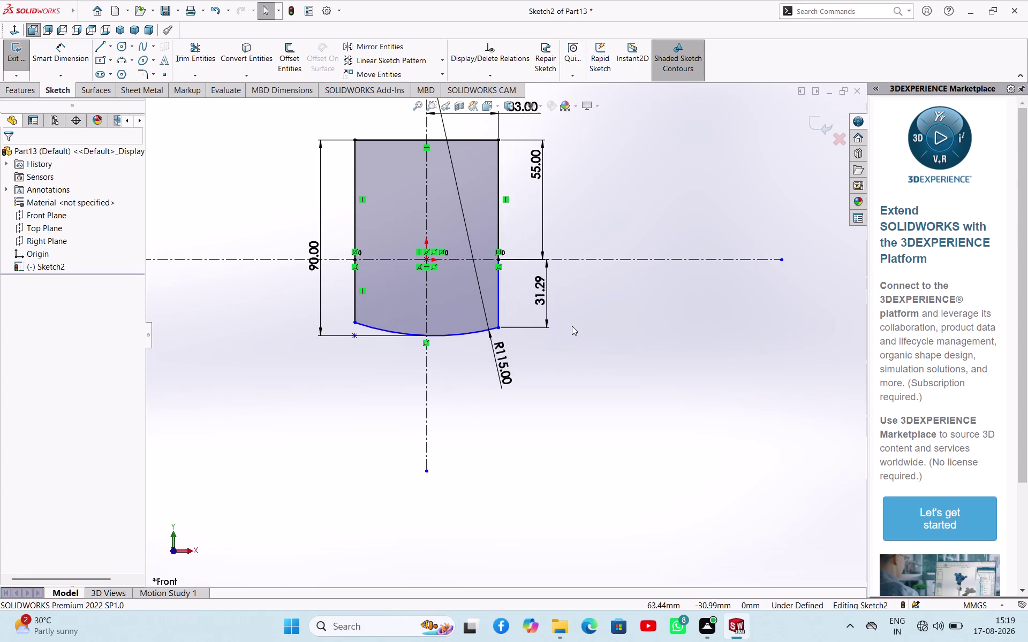
scroll(up, 3)
Delete the 31.29 and 55.00 dimensions and select the short lower right edge.
right_click(583, 333)
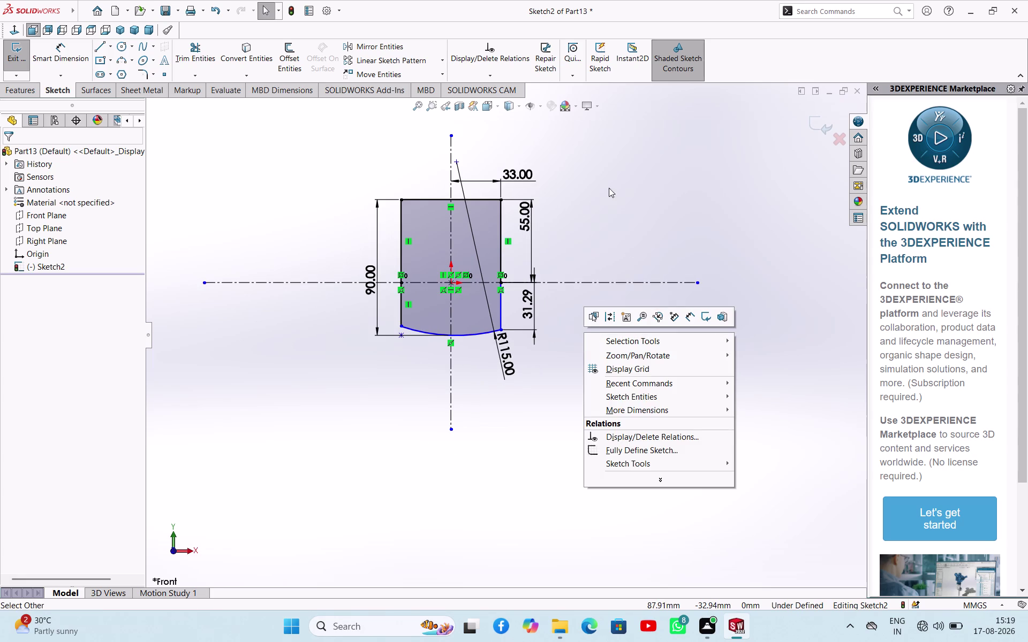
click(609, 188)
click(531, 297)
key(Delete)
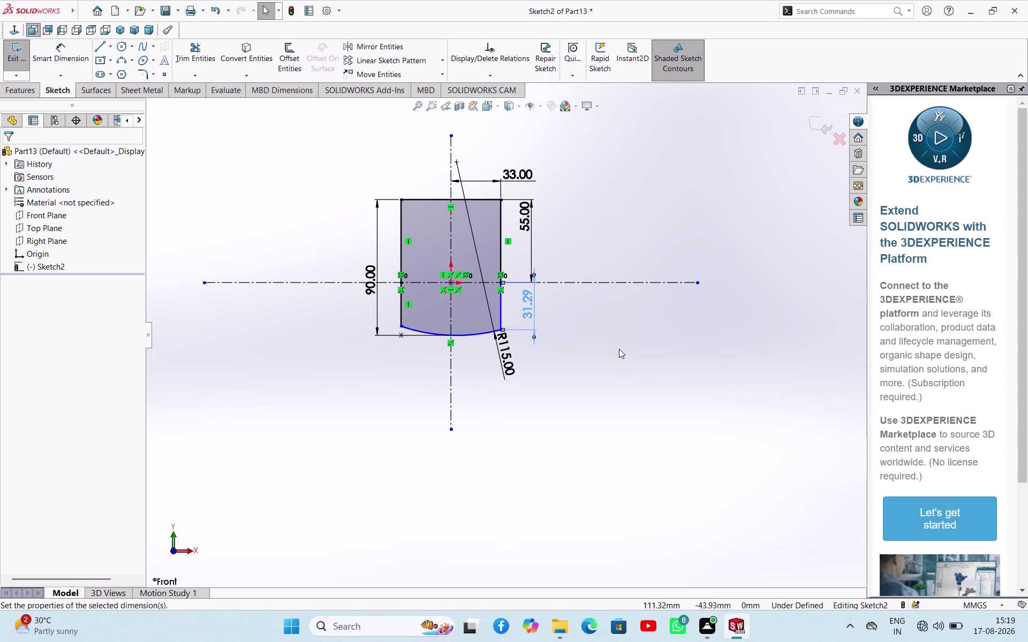
click(530, 222)
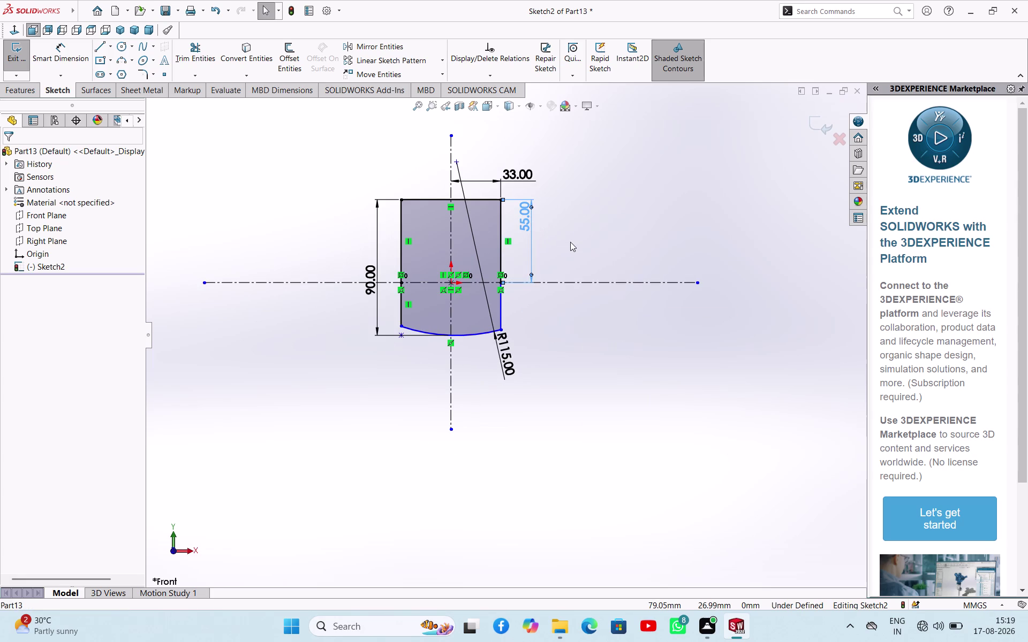
key(Delete)
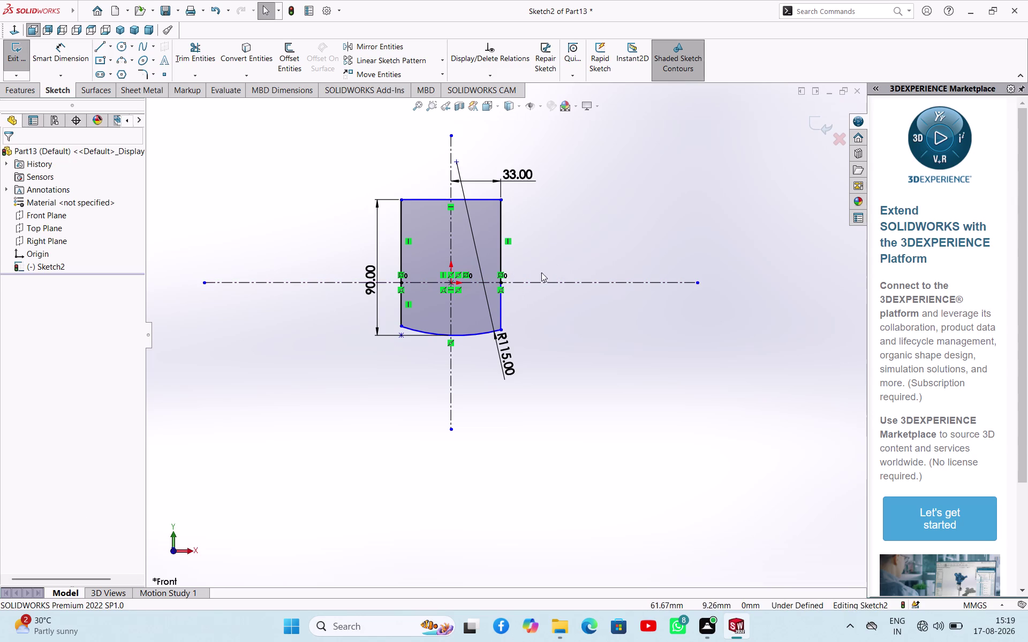
click(501, 303)
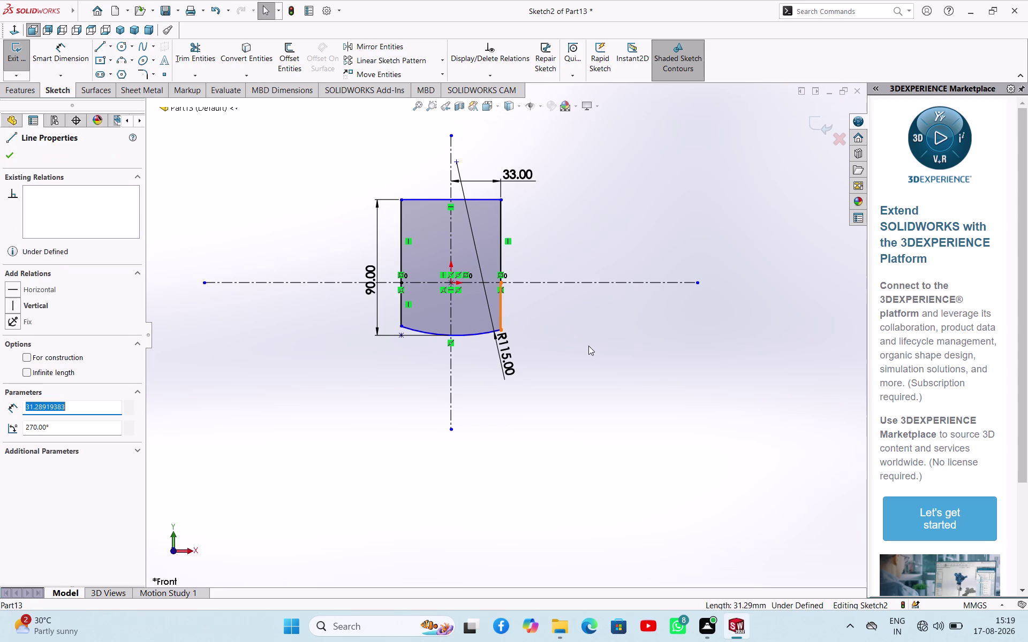
Delete the lower and upper right edges, confirming removal of the dimensioned edge.
key(Delete)
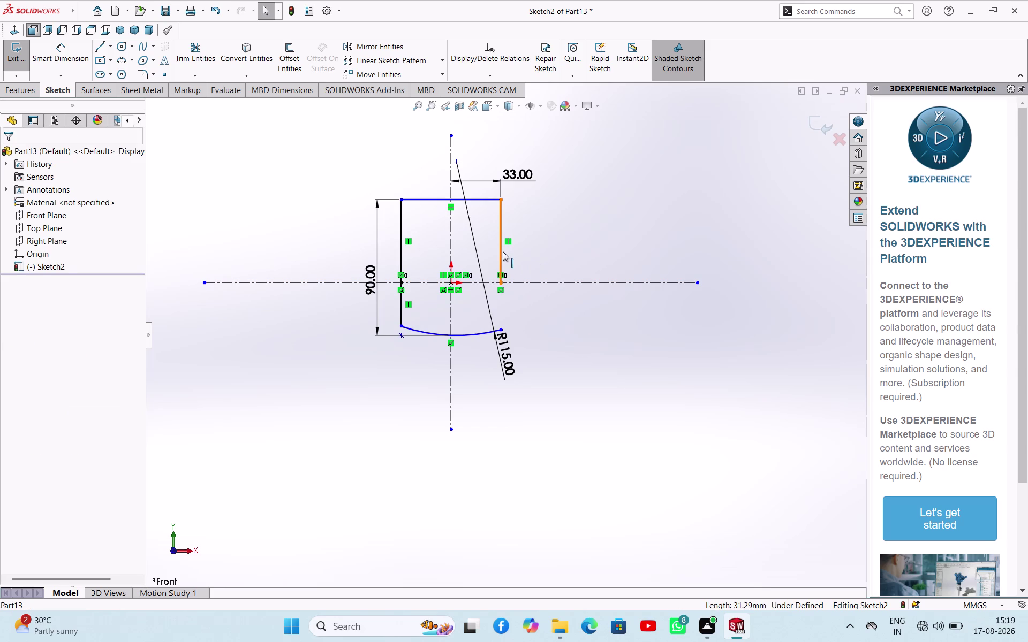
click(503, 251)
key(Delete)
click(446, 315)
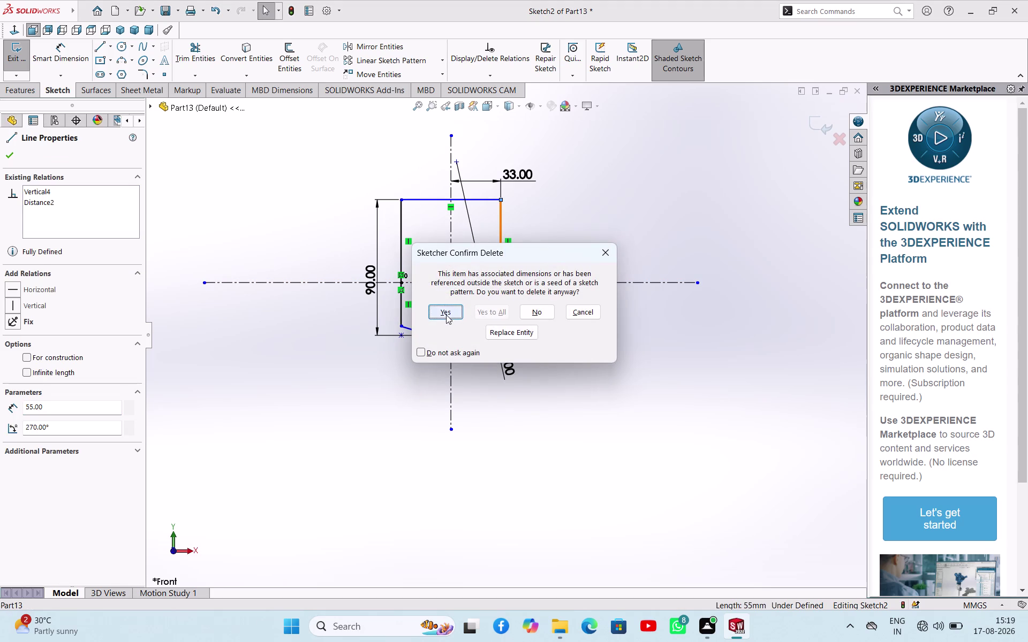
click(104, 51)
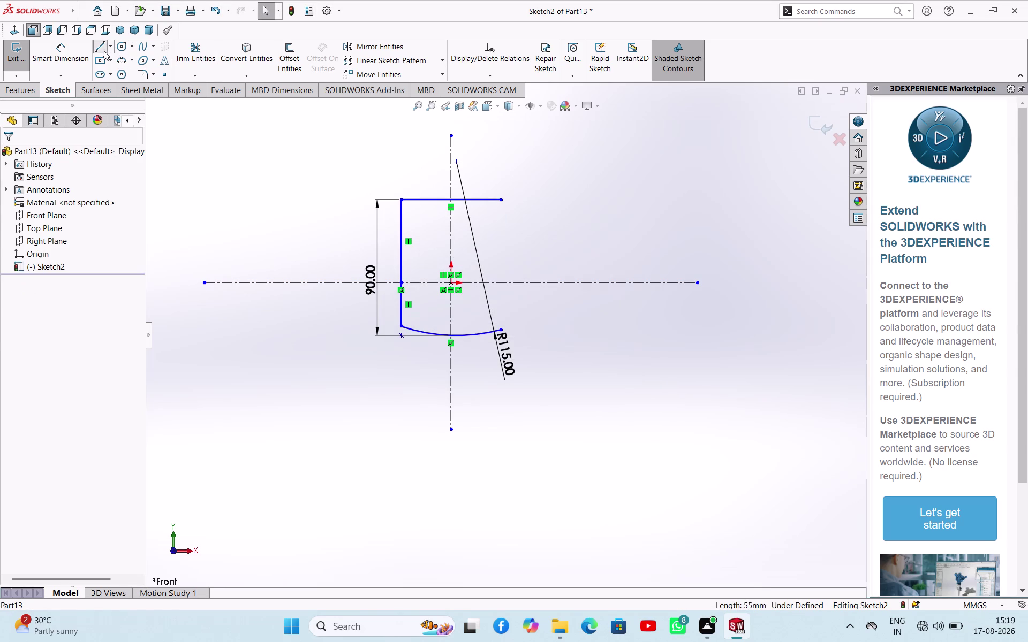
Redraw the right edge from the top corner down to the arc's end.
click(500, 201)
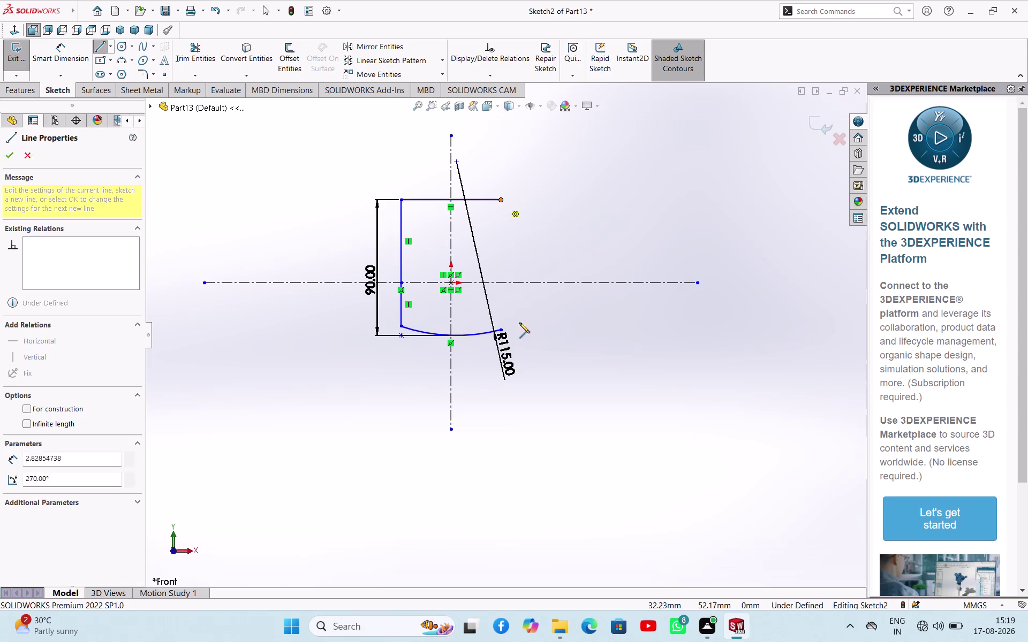
click(500, 330)
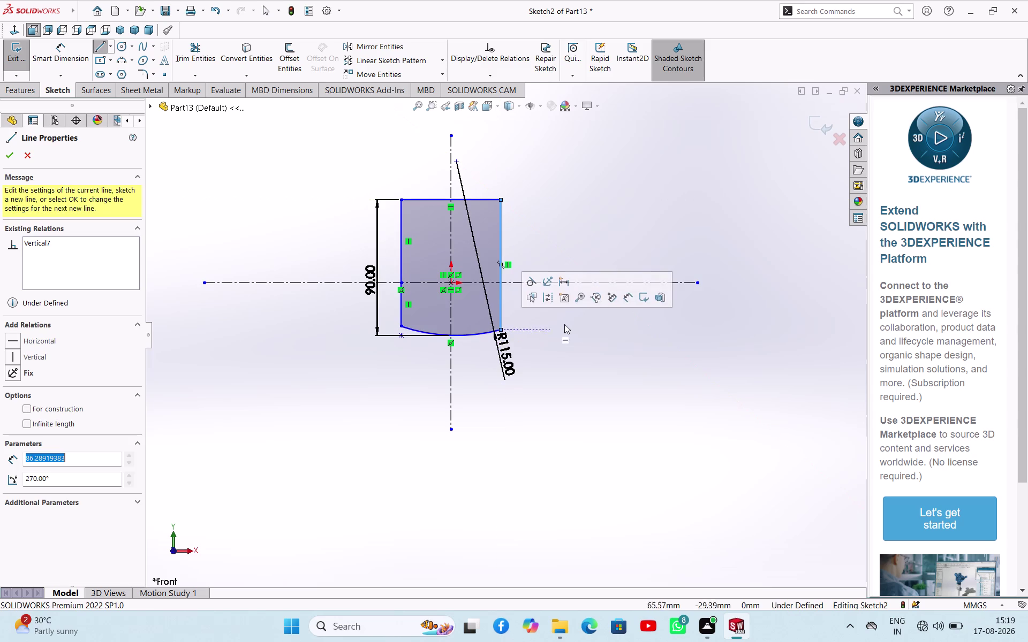
right_click(569, 323)
click(578, 327)
click(624, 366)
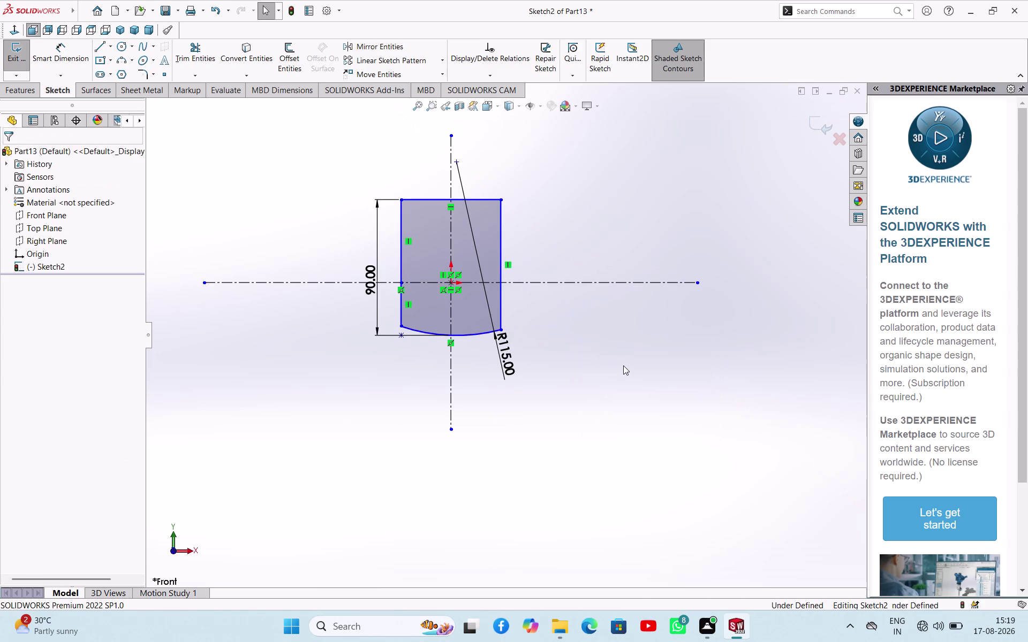
click(503, 292)
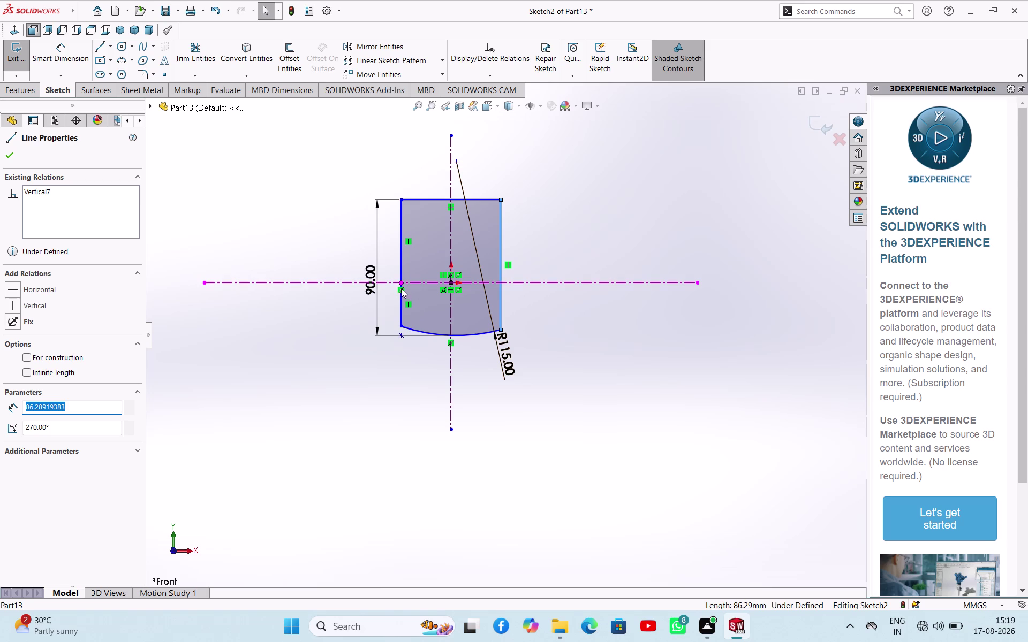
click(573, 346)
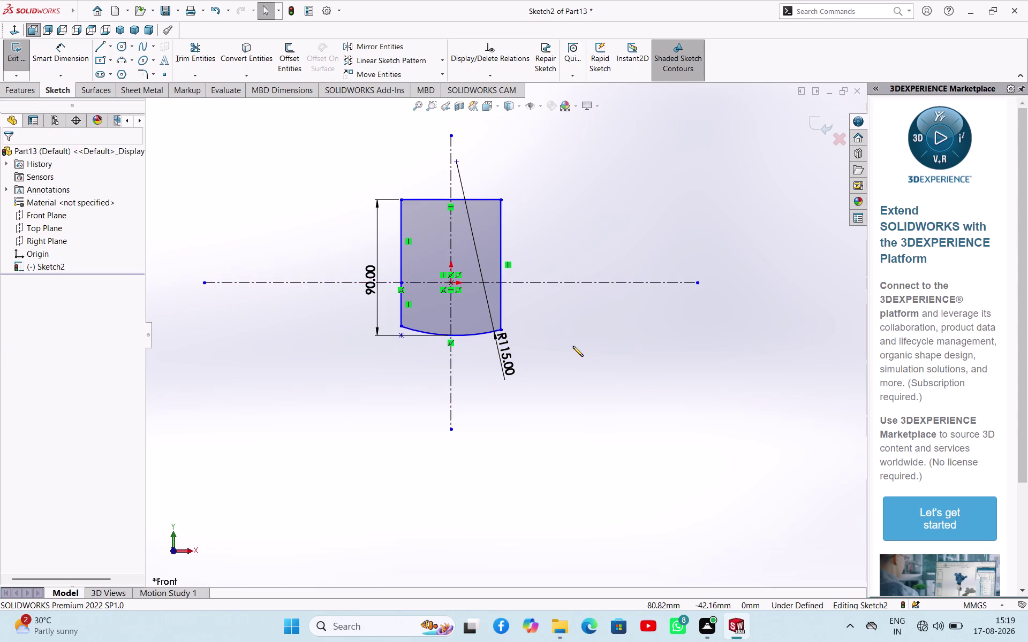
key(Escape)
Delete the upper and lower left edges.
click(398, 249)
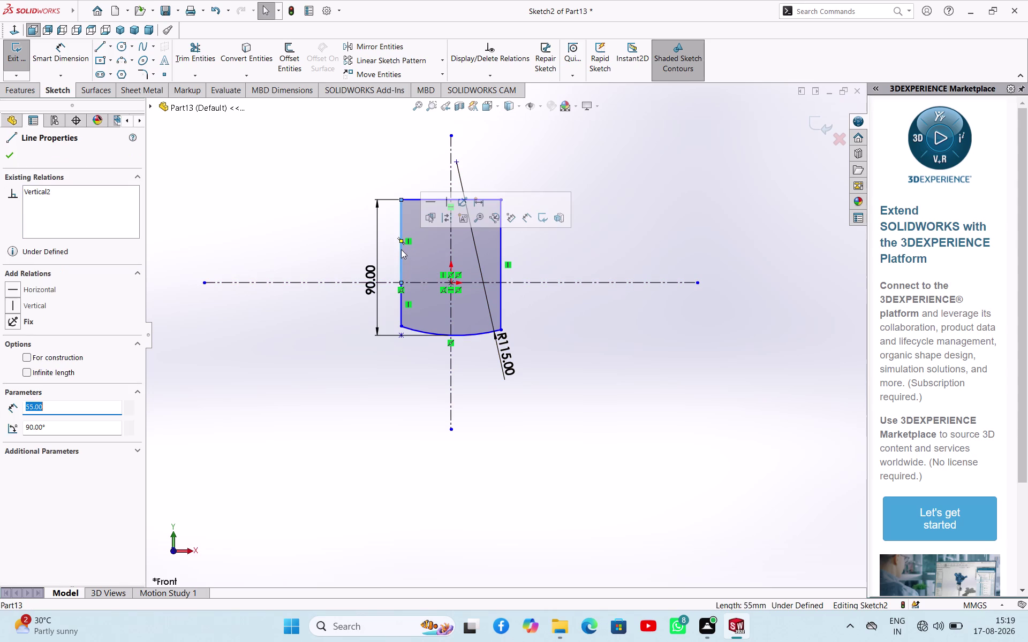
key(Delete)
click(401, 304)
key(Delete)
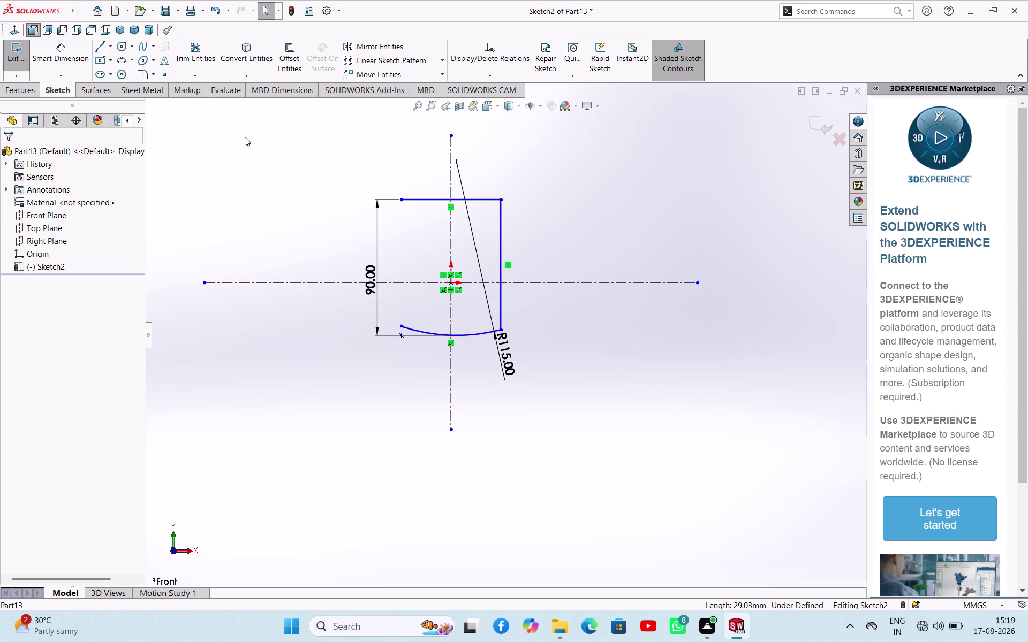
click(99, 49)
click(398, 201)
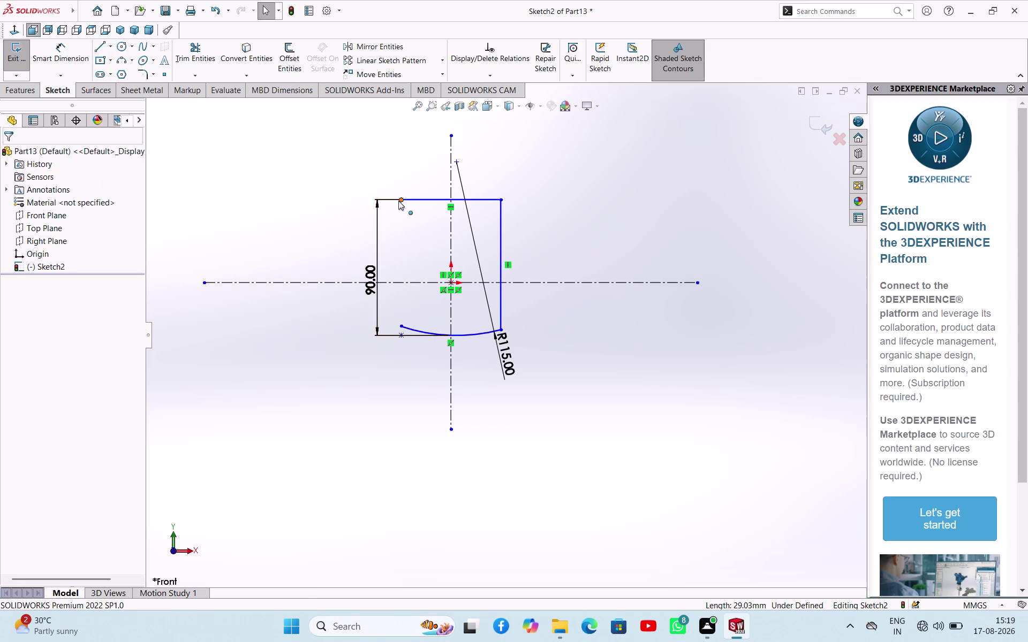
click(244, 161)
Redraw the left edge from the top-left corner to the arc's left end.
click(105, 41)
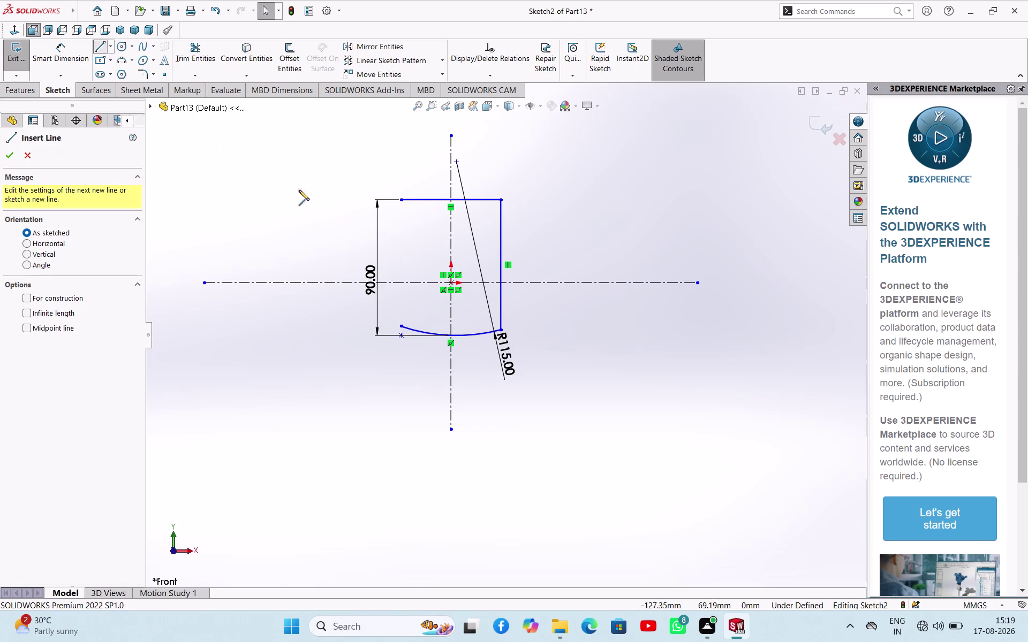
click(399, 202)
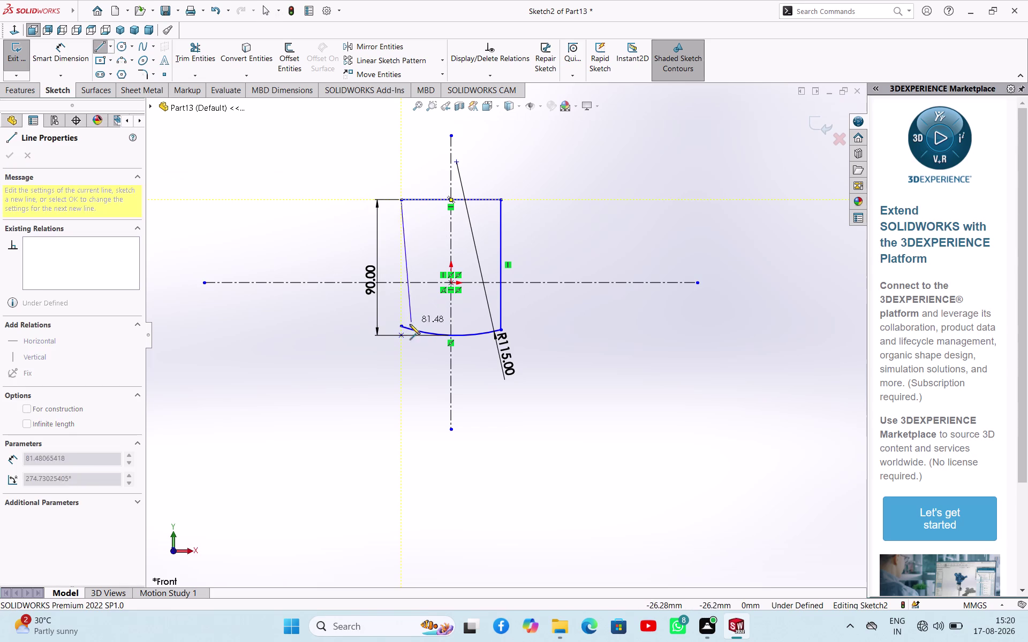
click(403, 326)
right_click(314, 316)
click(326, 320)
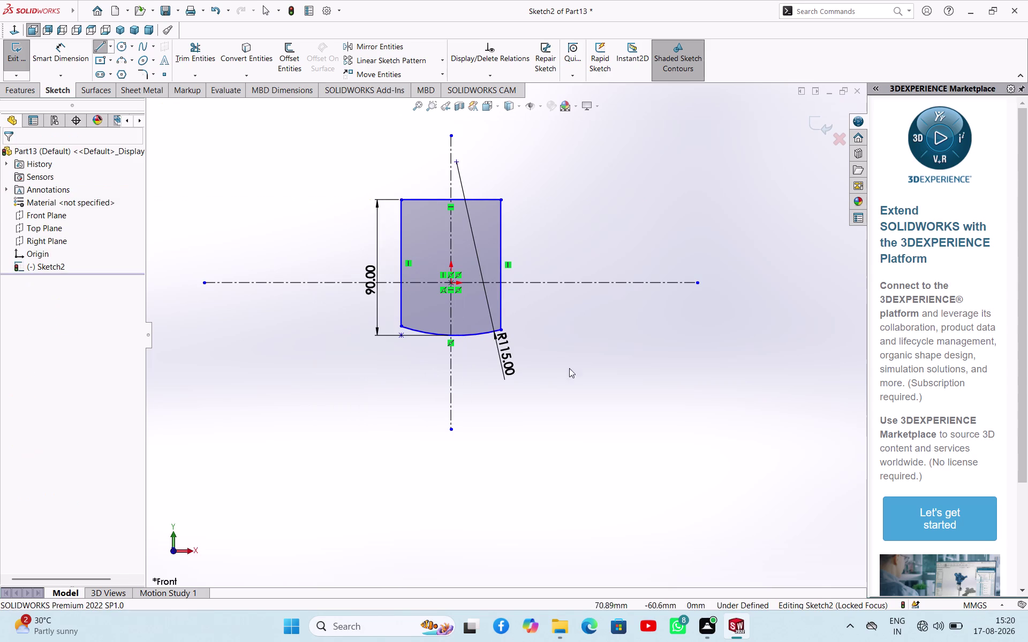
click(576, 364)
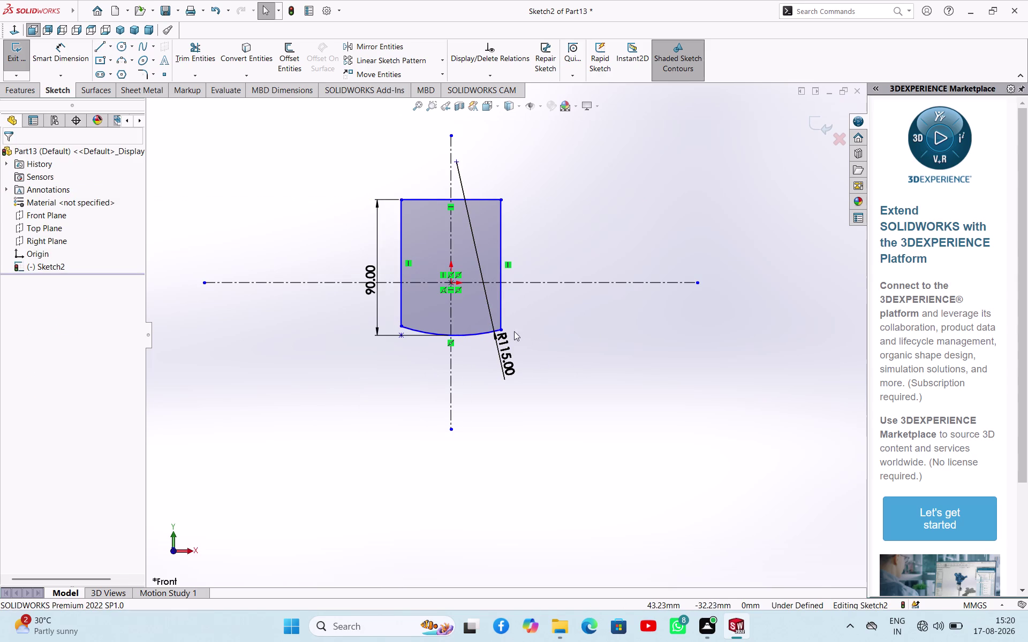
Merge the side line ends with the R115 arc ends and zoom out to the whole profile.
click(403, 326)
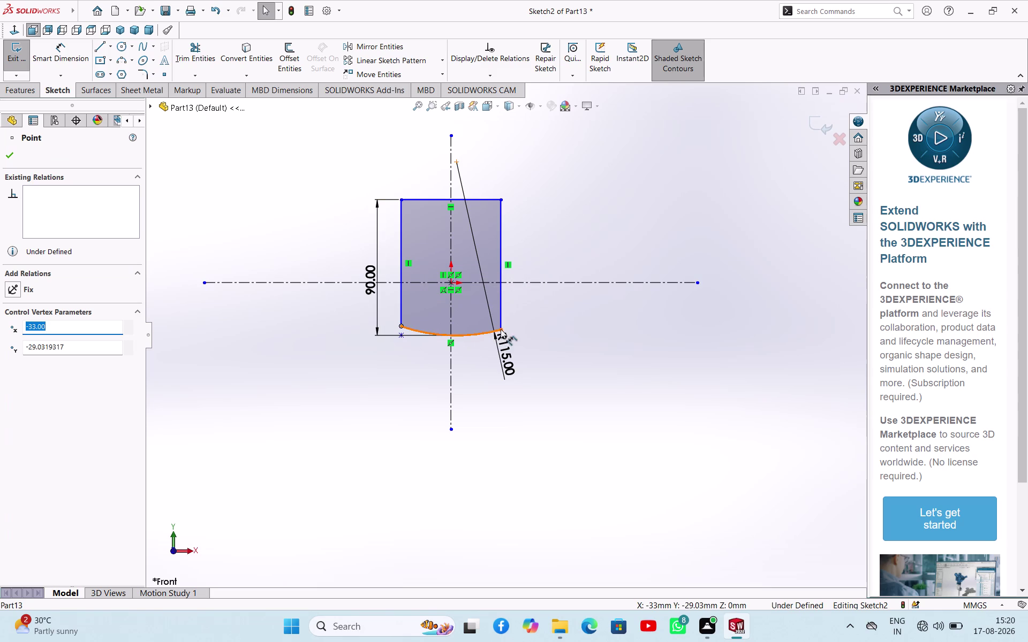
scroll(down, 3)
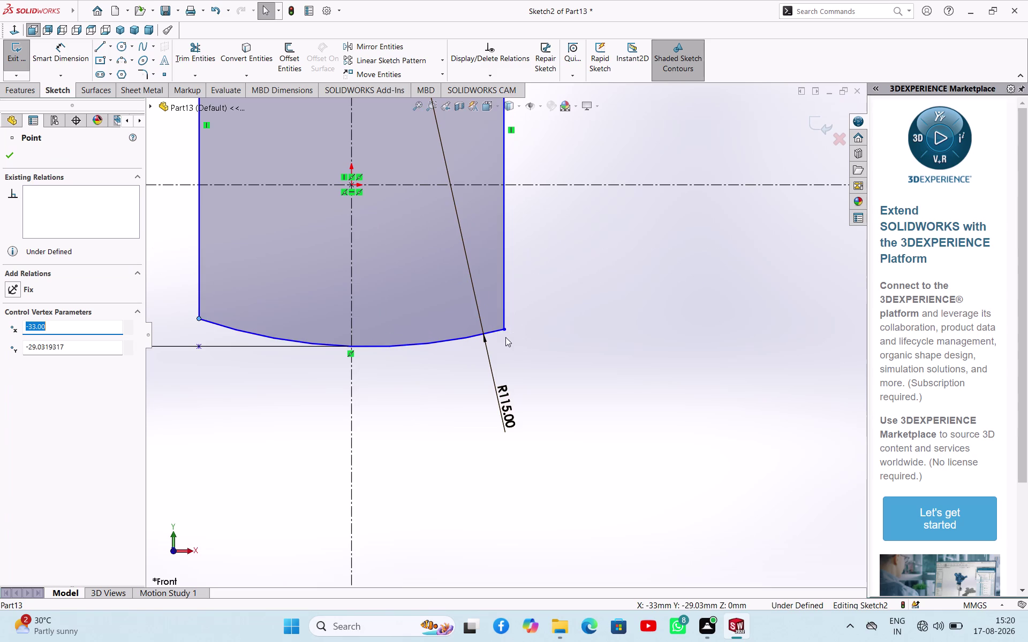
click(504, 329)
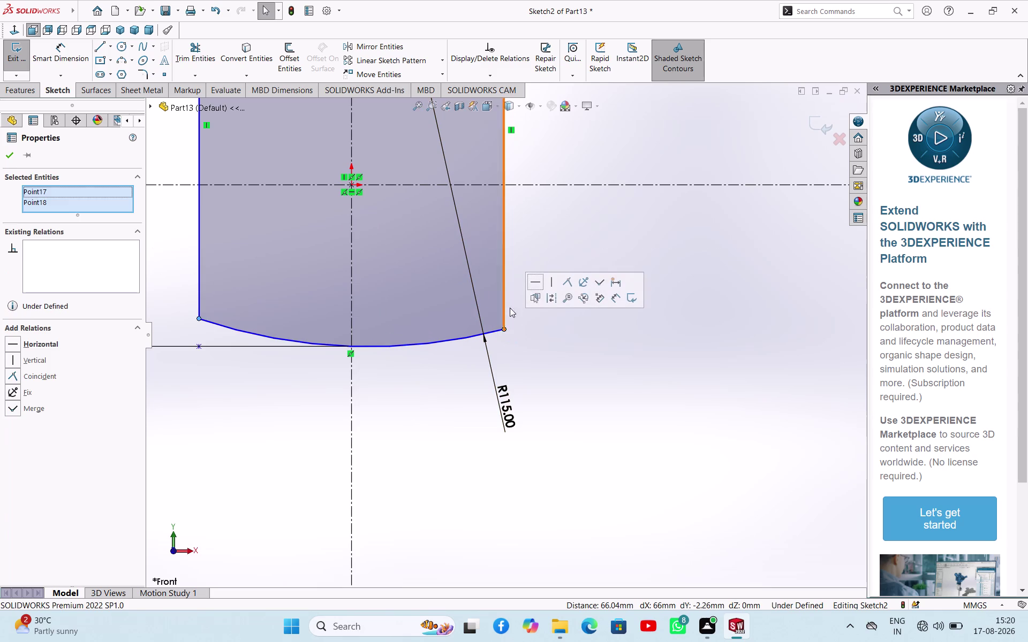
click(536, 282)
click(577, 333)
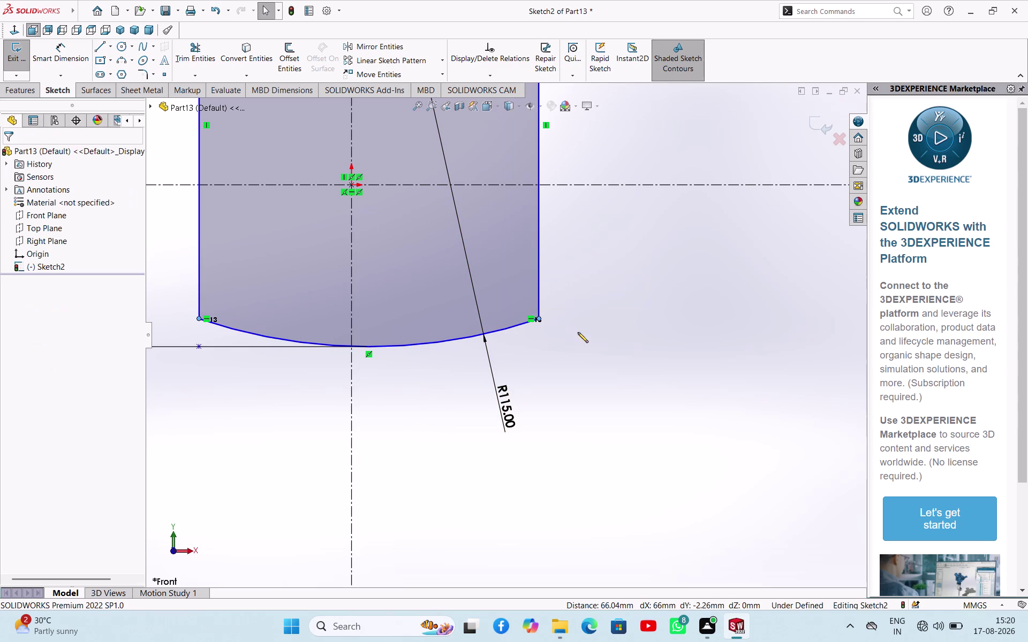
scroll(up, 3)
scroll(up, 3)
right_drag(598, 245, 607, 190)
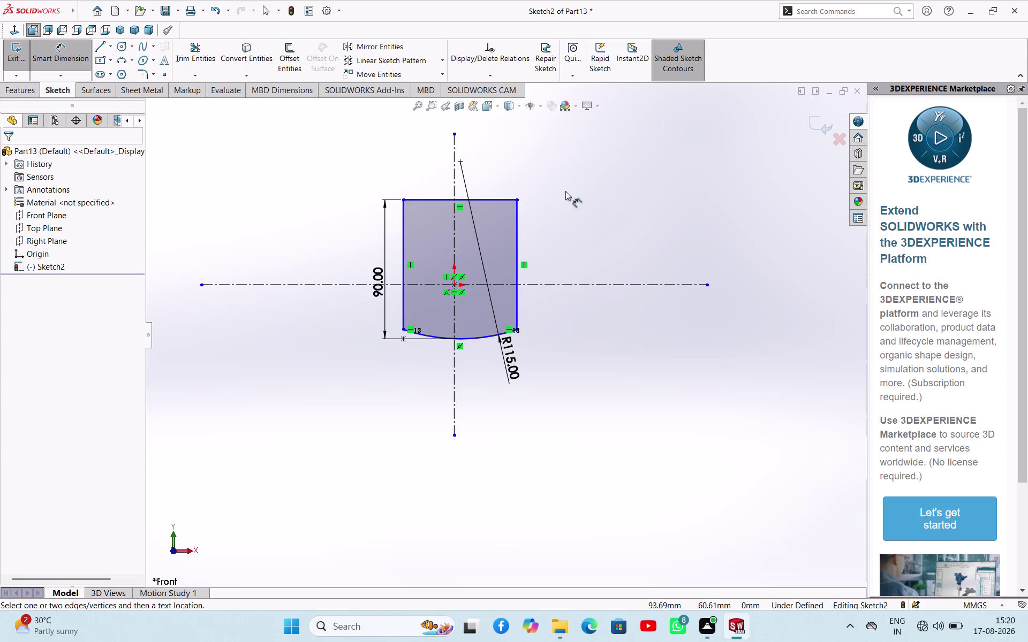
click(454, 226)
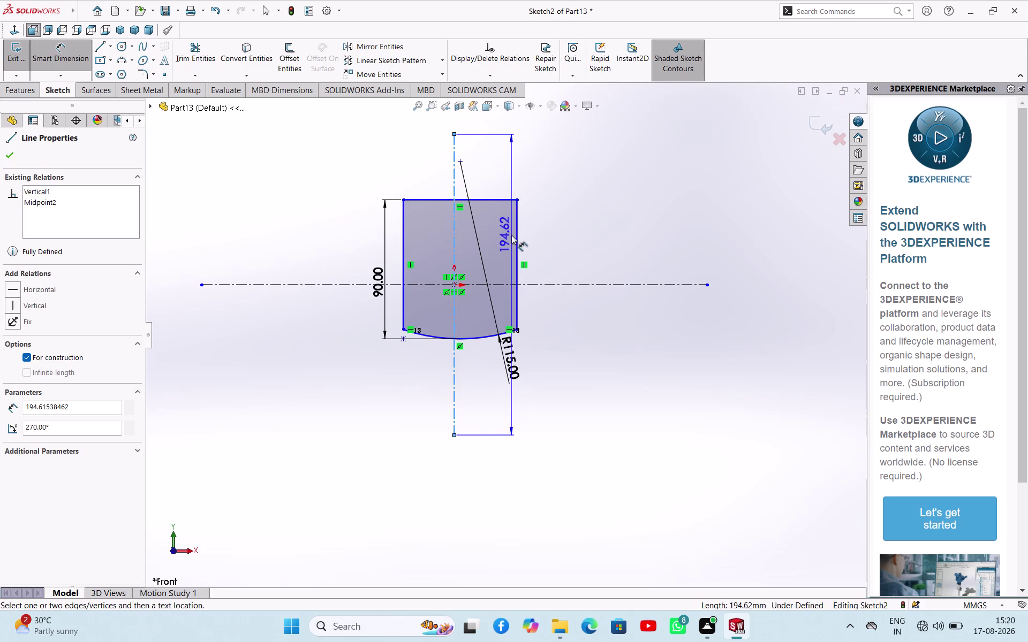
Dimension the right side line 33 mm from the vertical centreline.
click(514, 238)
click(564, 178)
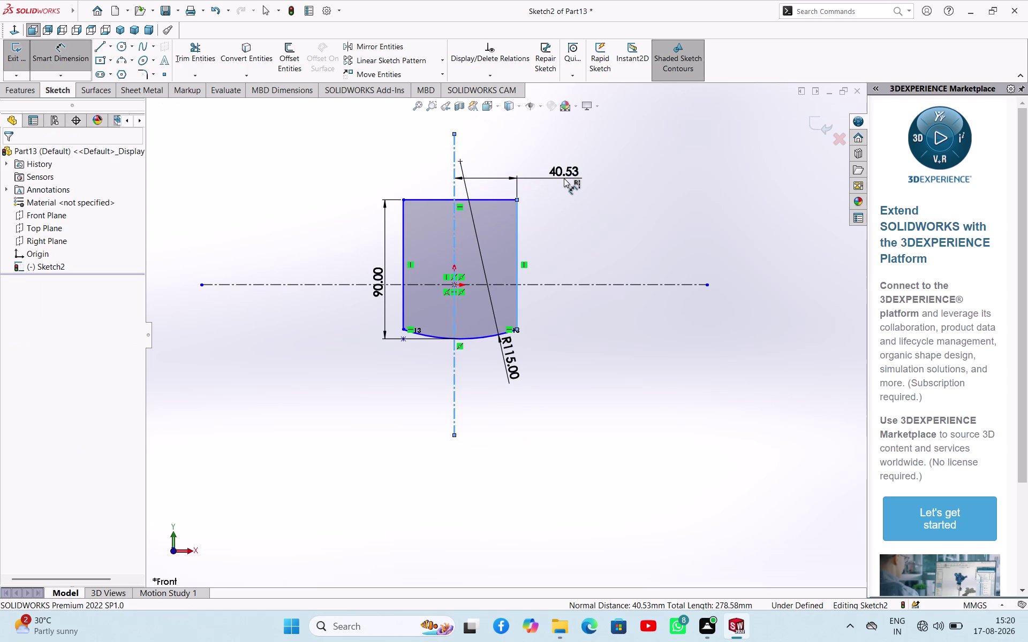
text(33)
key(Return)
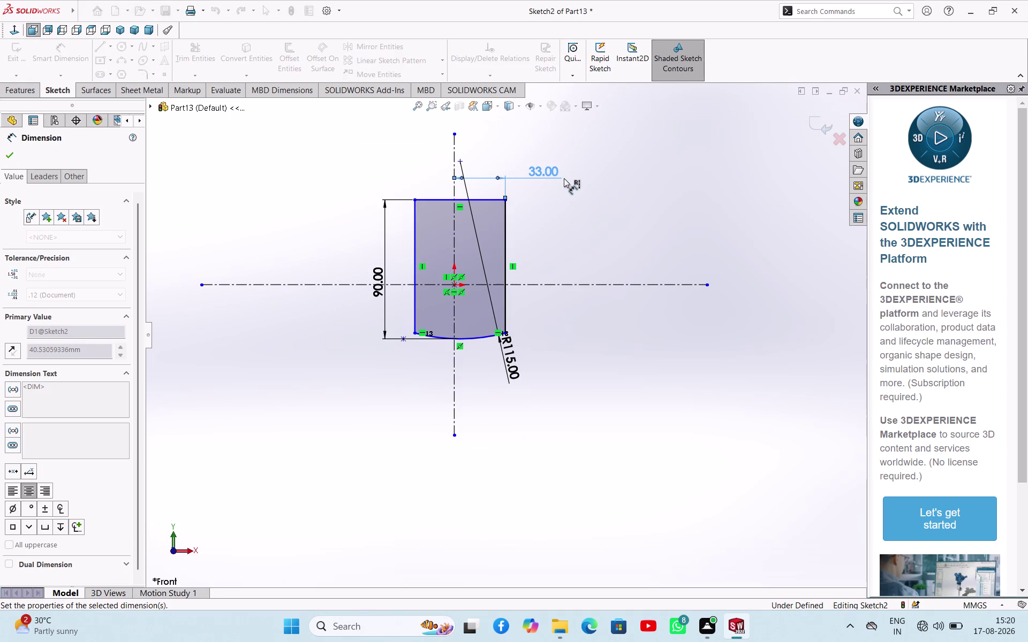
Dimension the left side line 33 mm from the vertical centreline.
click(452, 191)
click(414, 218)
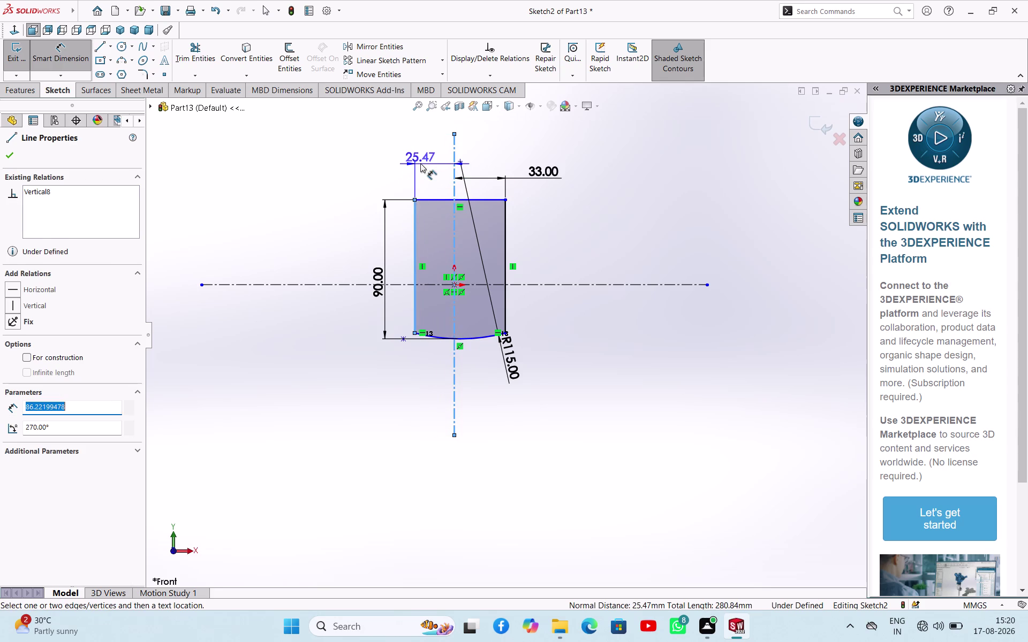
click(420, 164)
text(33)
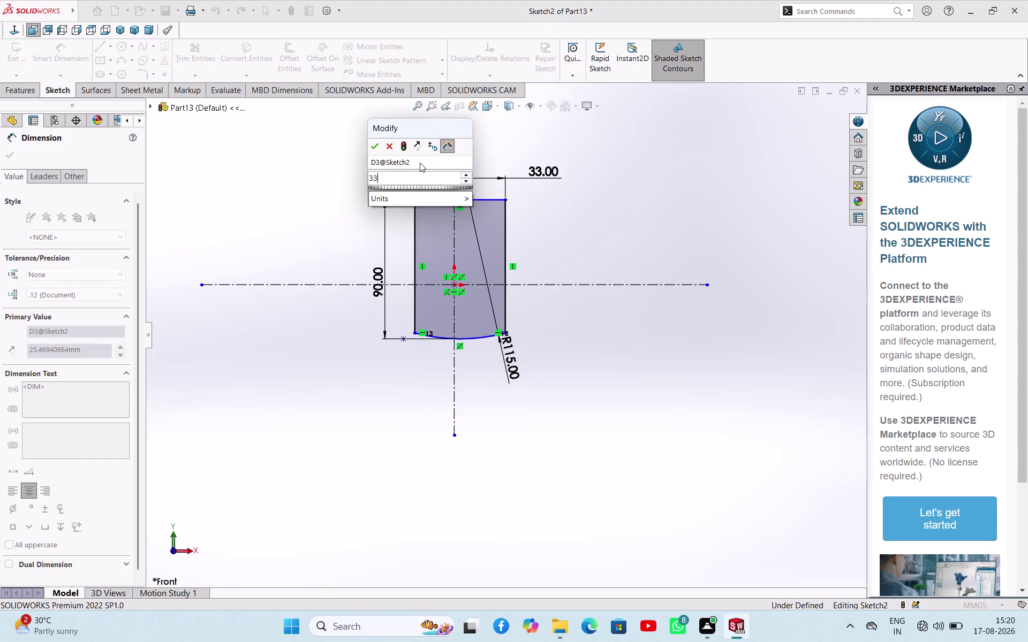
key(Return)
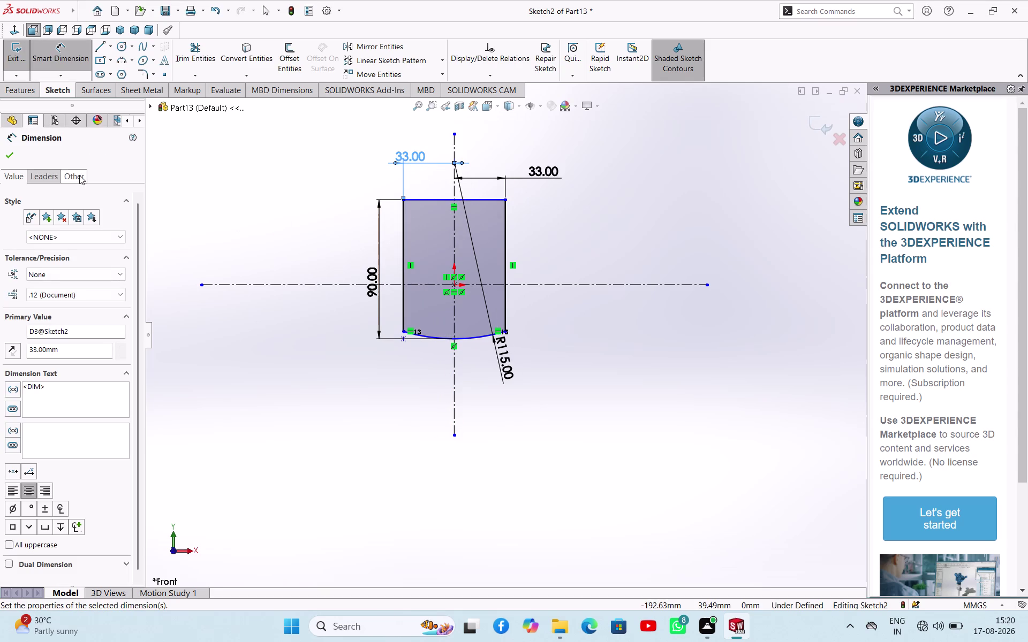
click(15, 159)
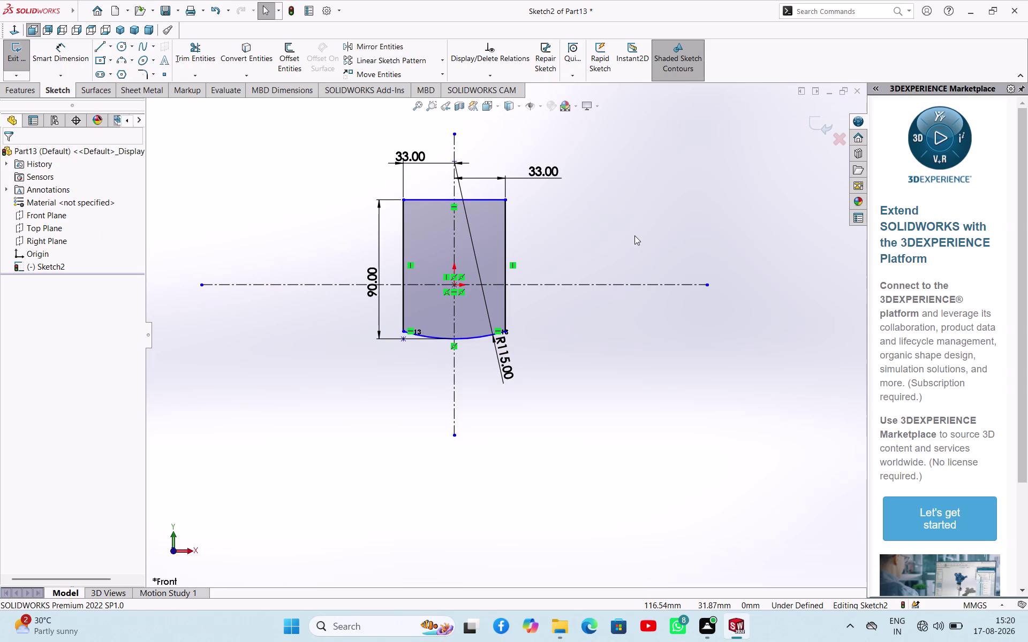
Attempt an overall width dimension on the top line and drop it as over-defining.
right_drag(650, 243, 658, 171)
click(492, 199)
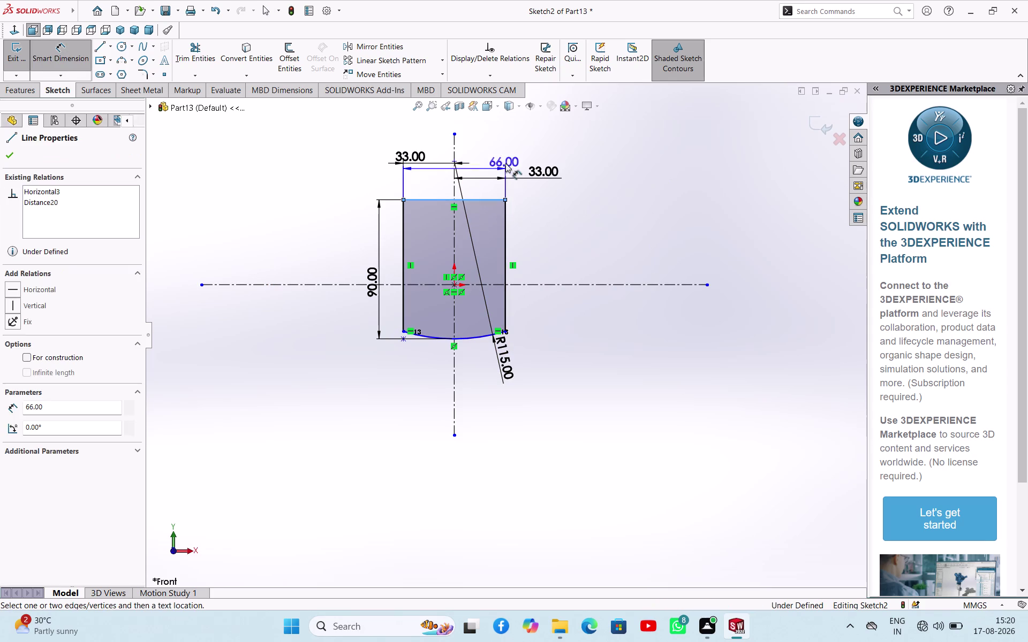
click(508, 148)
click(589, 325)
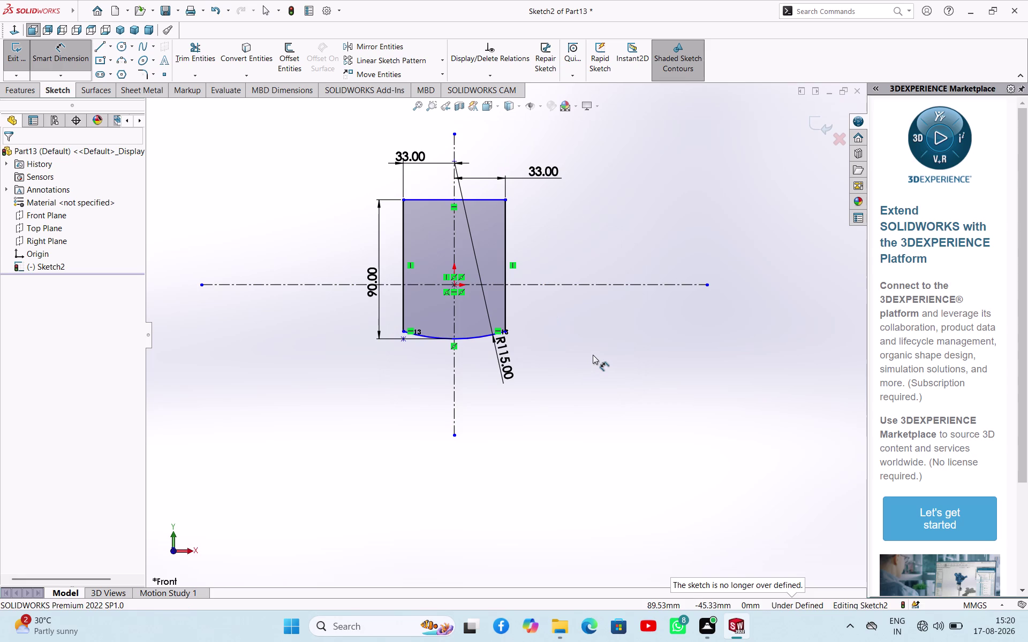
click(503, 229)
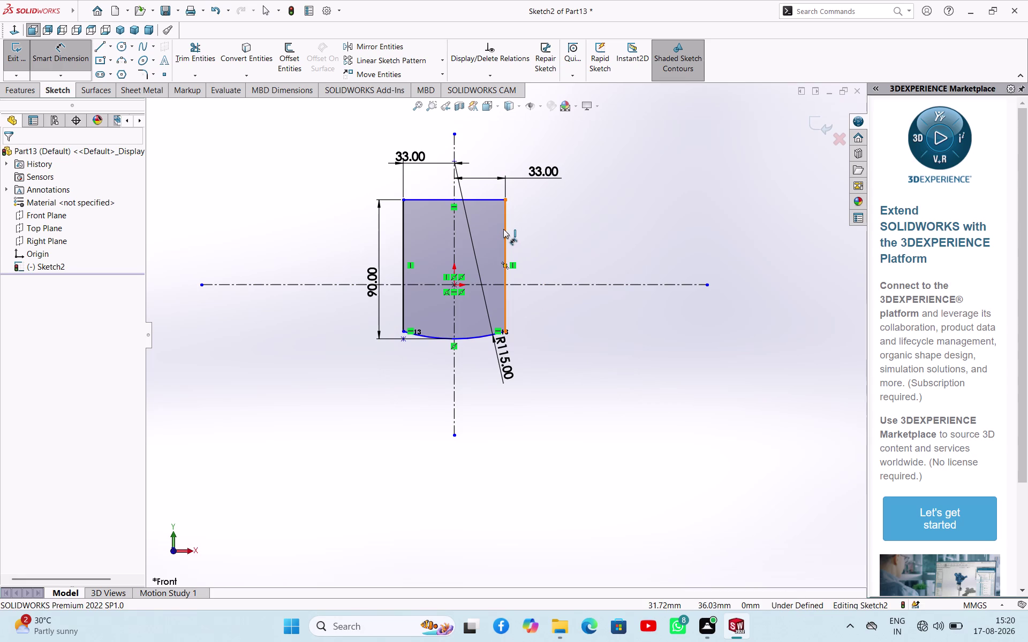
click(546, 242)
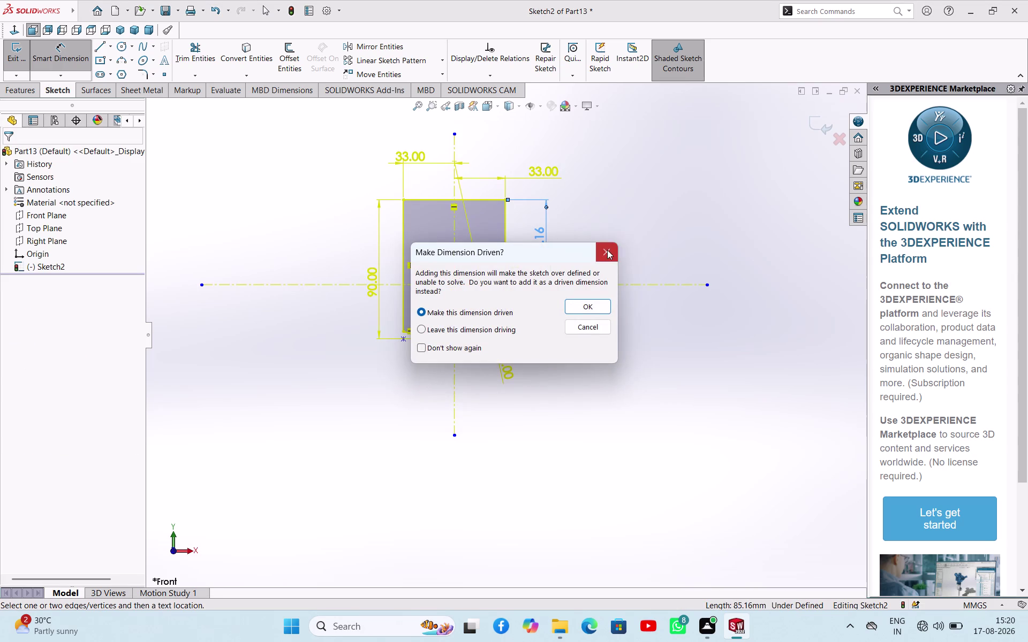
click(607, 250)
click(629, 338)
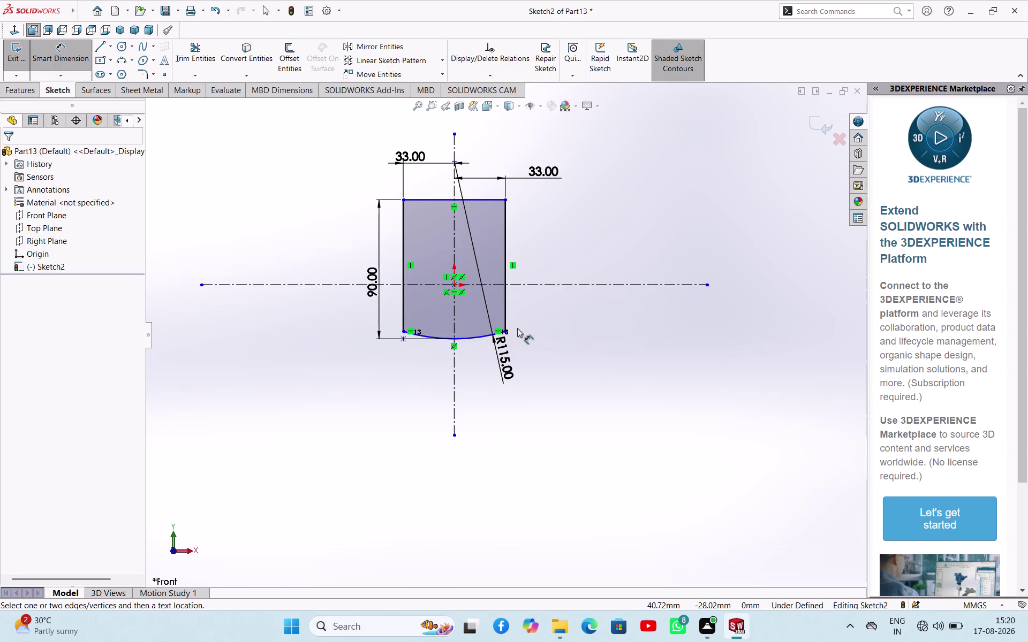
click(507, 262)
click(544, 262)
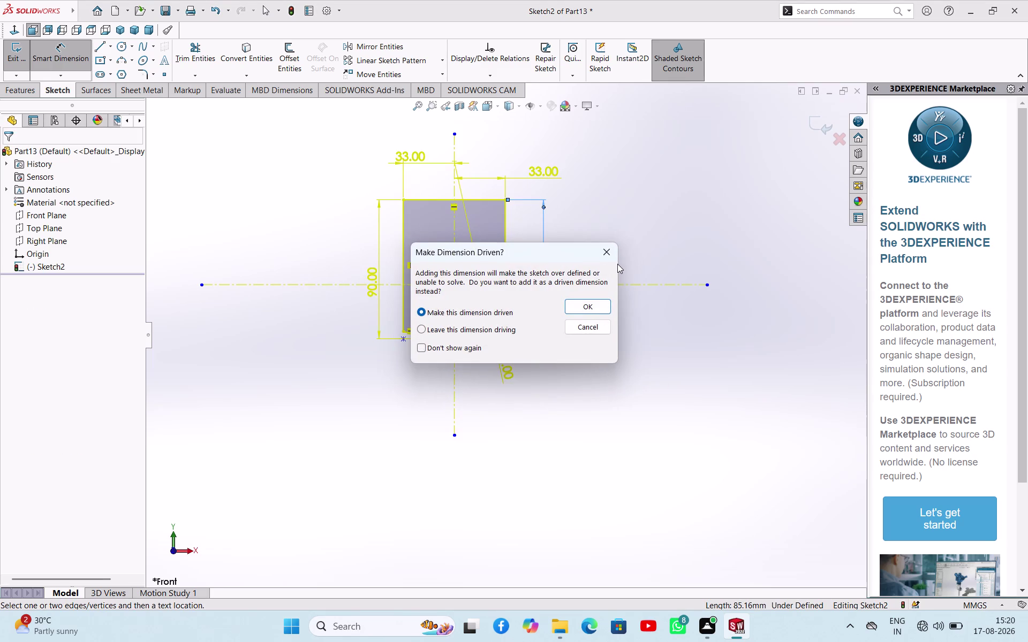
click(608, 254)
scroll(down, 3)
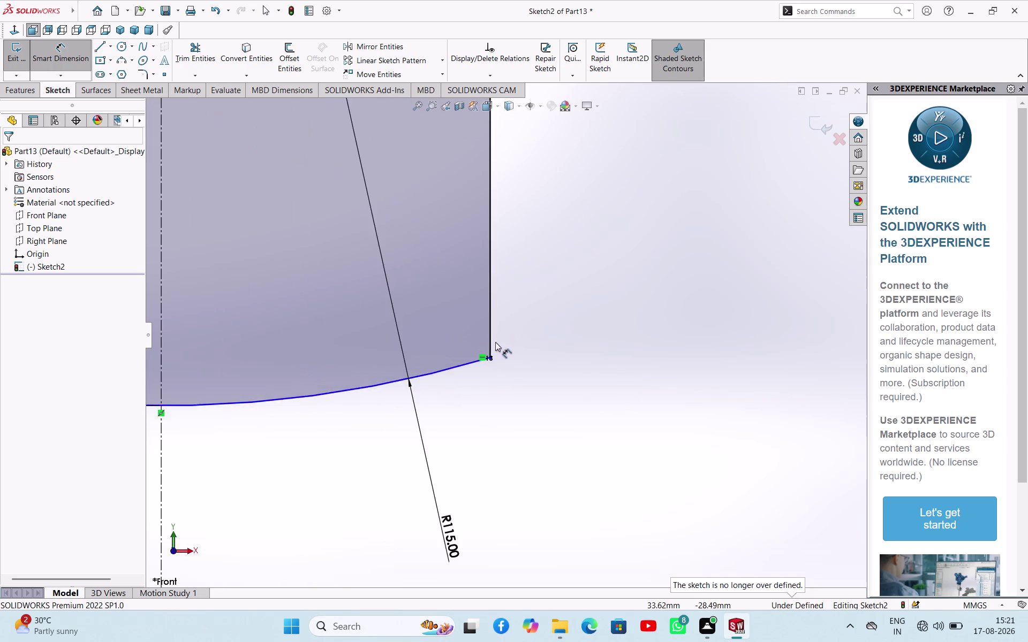
scroll(down, 3)
scroll(down, 3)
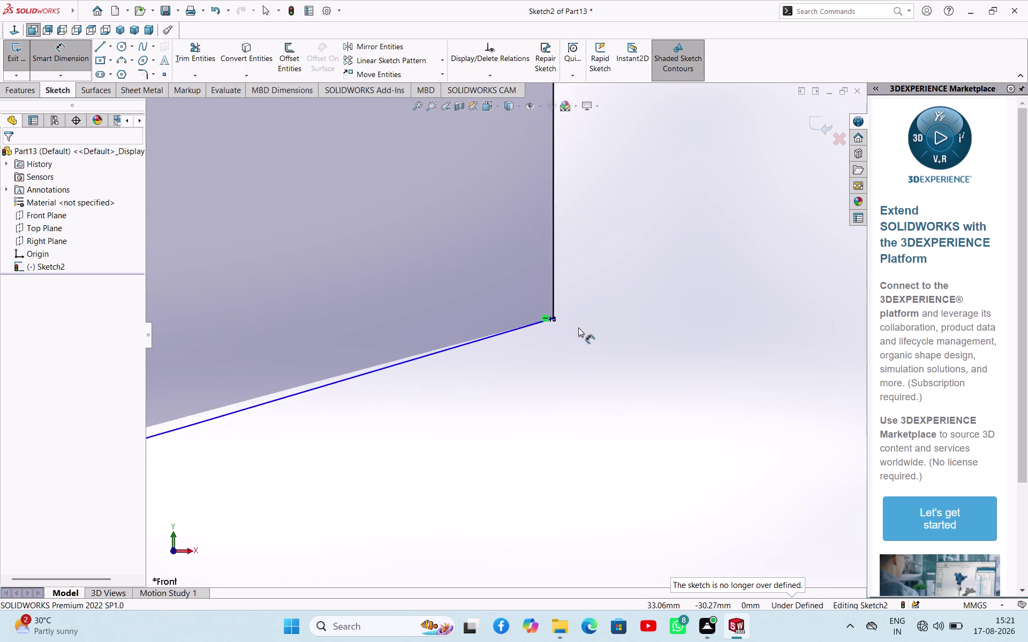
scroll(down, 3)
click(530, 284)
right_click(529, 283)
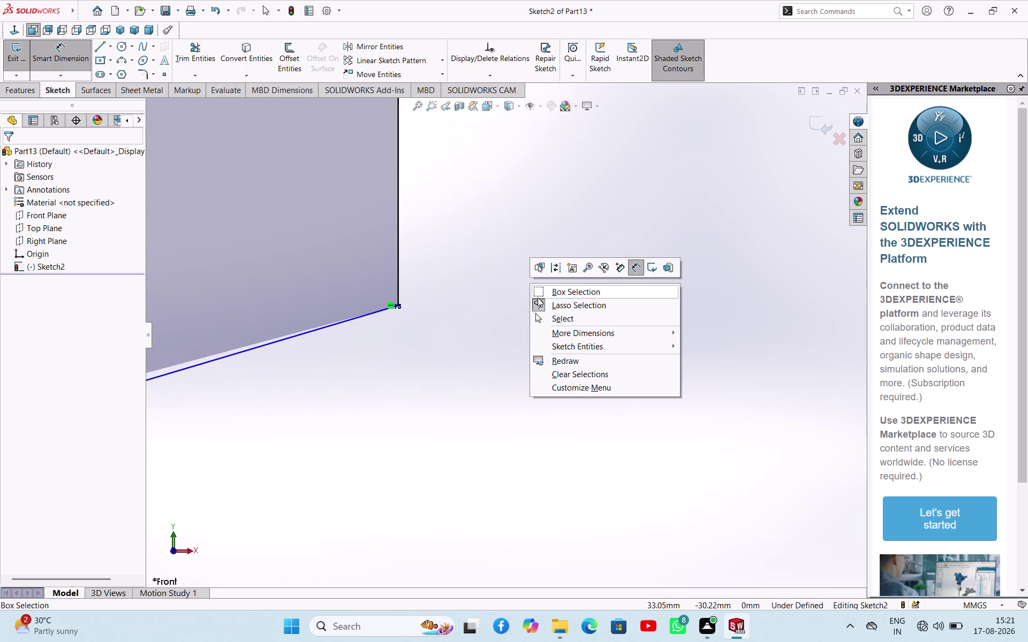
click(548, 318)
click(459, 320)
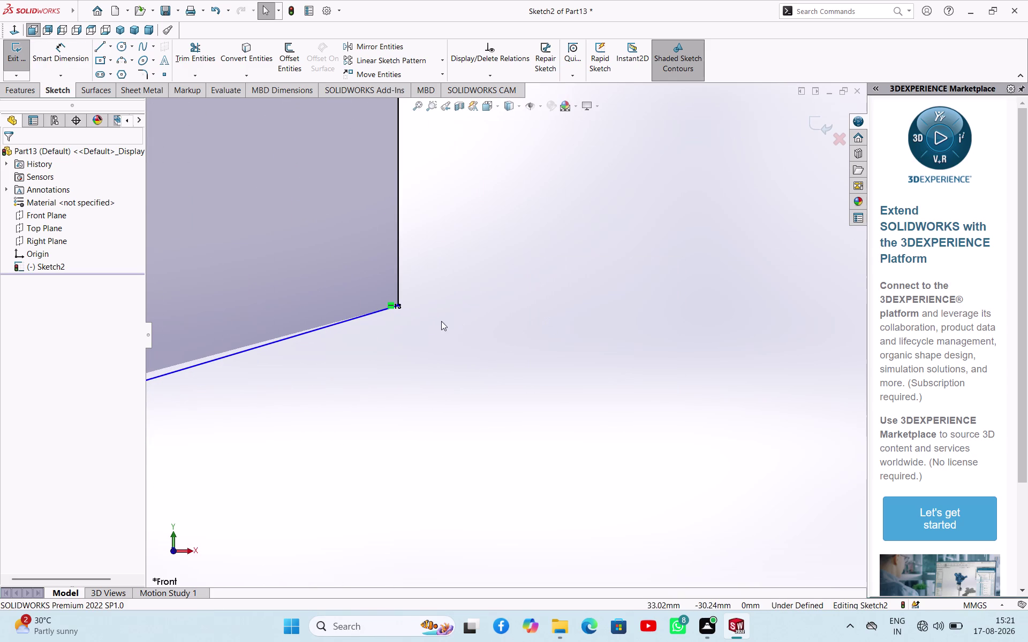
click(371, 313)
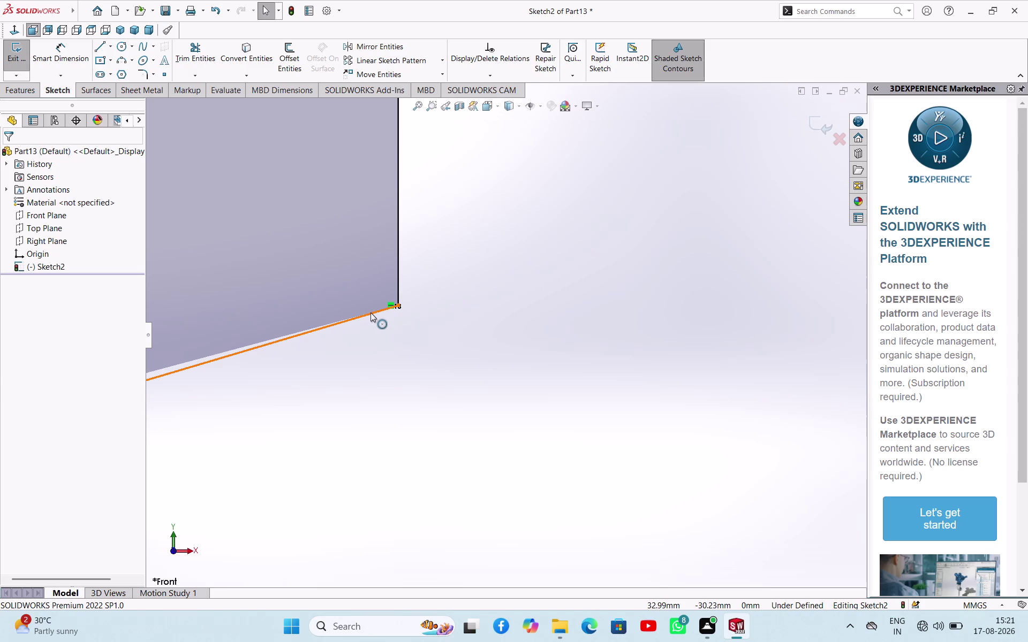
Delete the R115 bottom arc, confirm the deletion, and zoom out to fit the profile.
key(Delete)
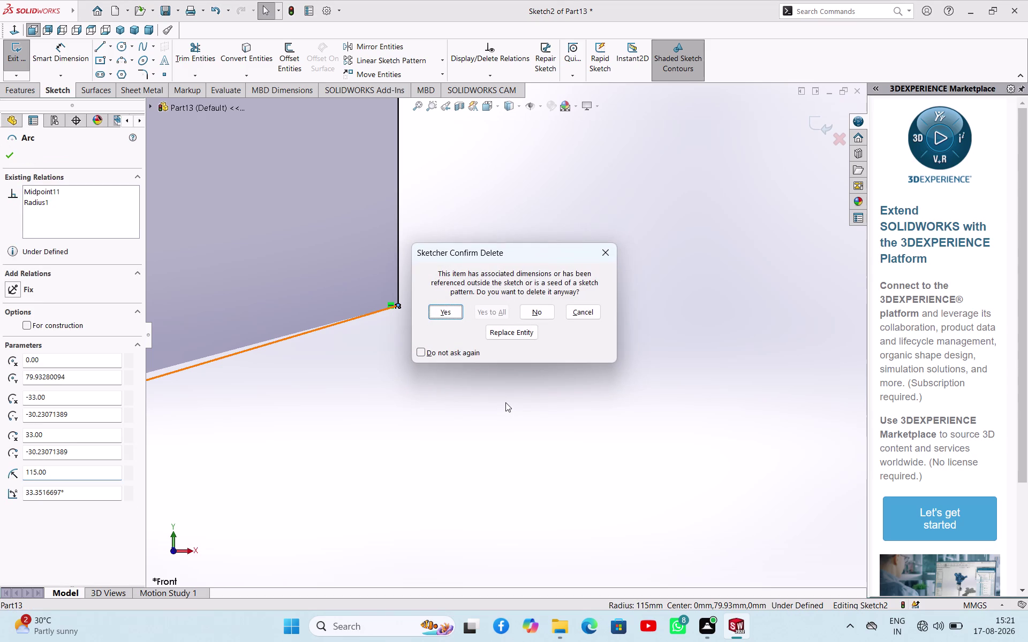
key(Return)
scroll(up, 3)
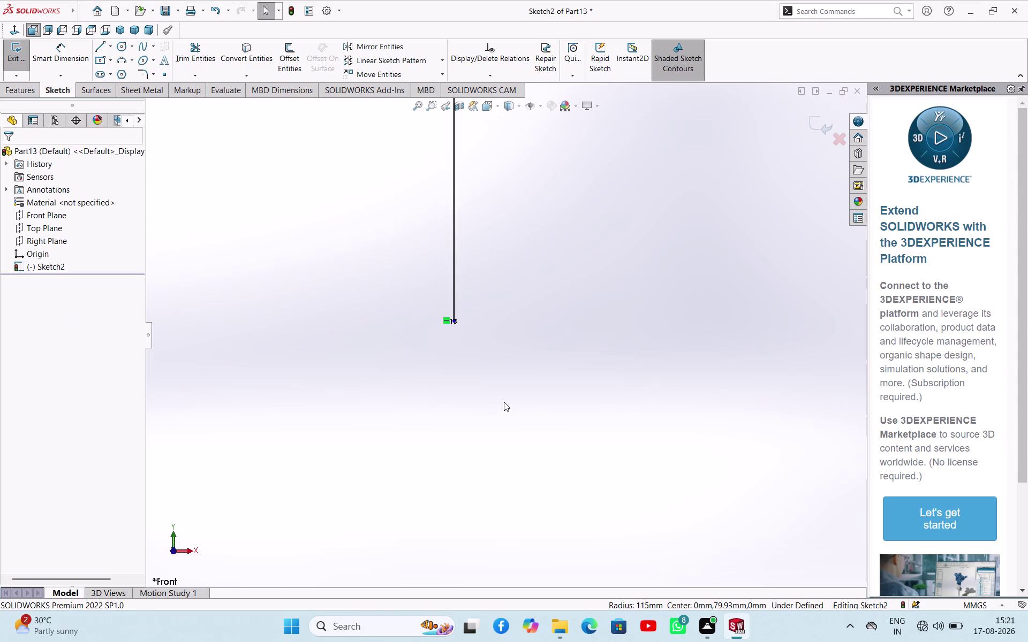
scroll(up, 3)
scroll(up, 3)
scroll(up, 3)
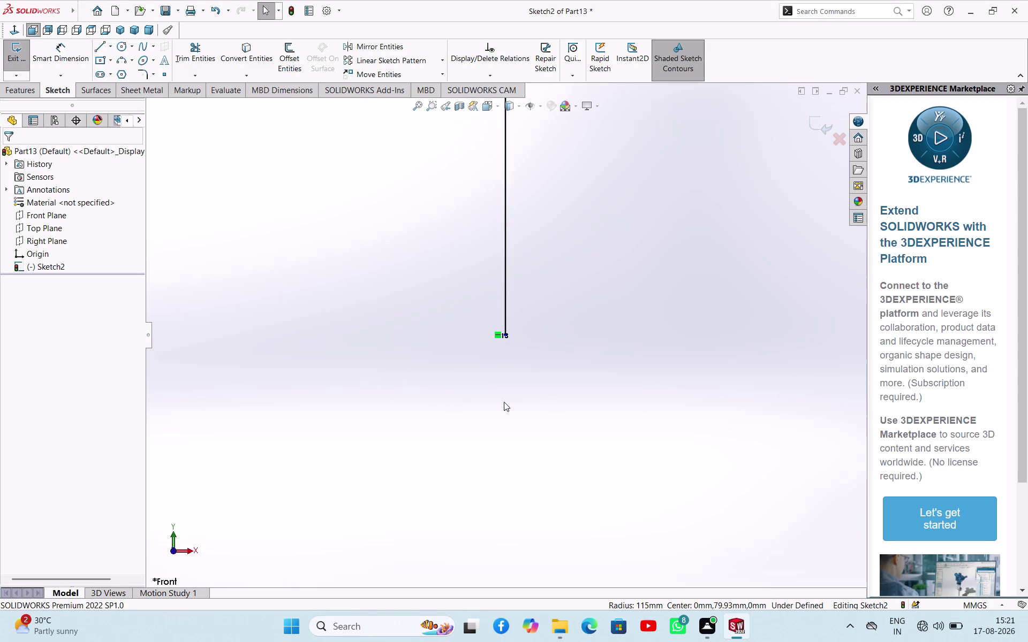
scroll(up, 3)
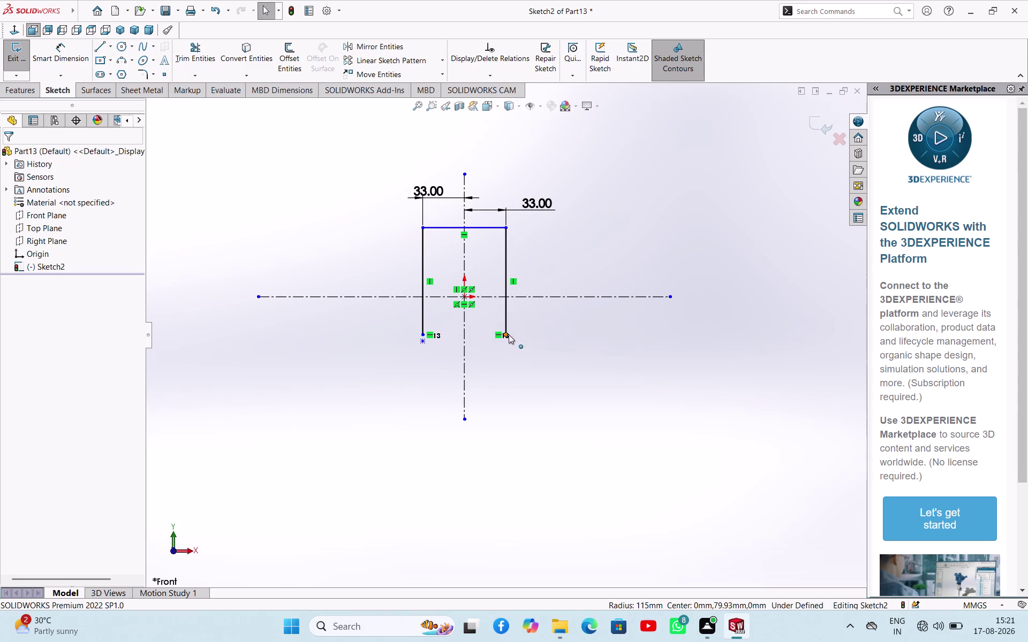
click(506, 316)
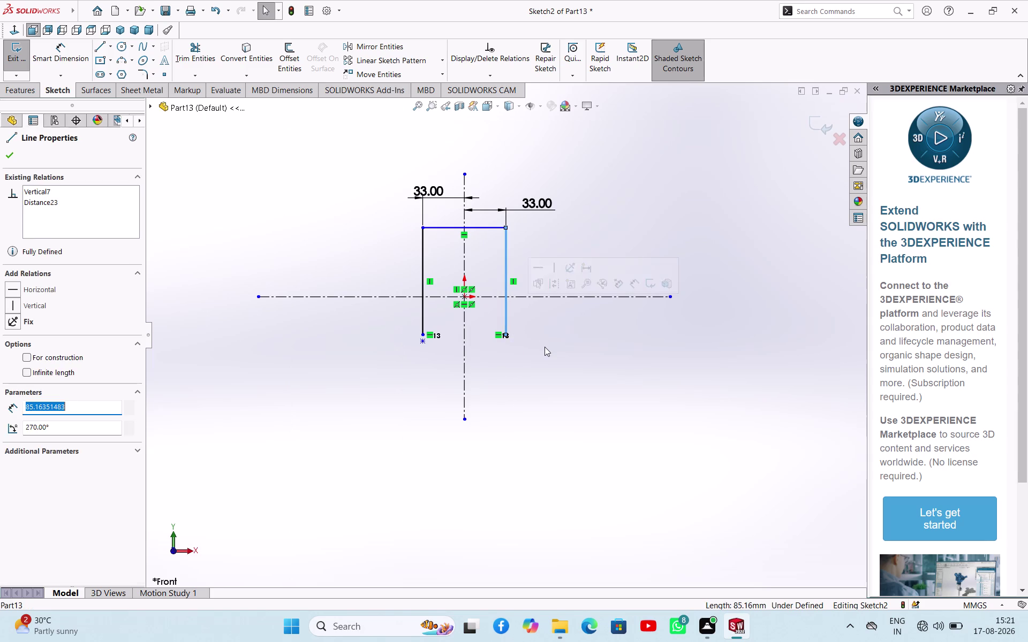
click(545, 347)
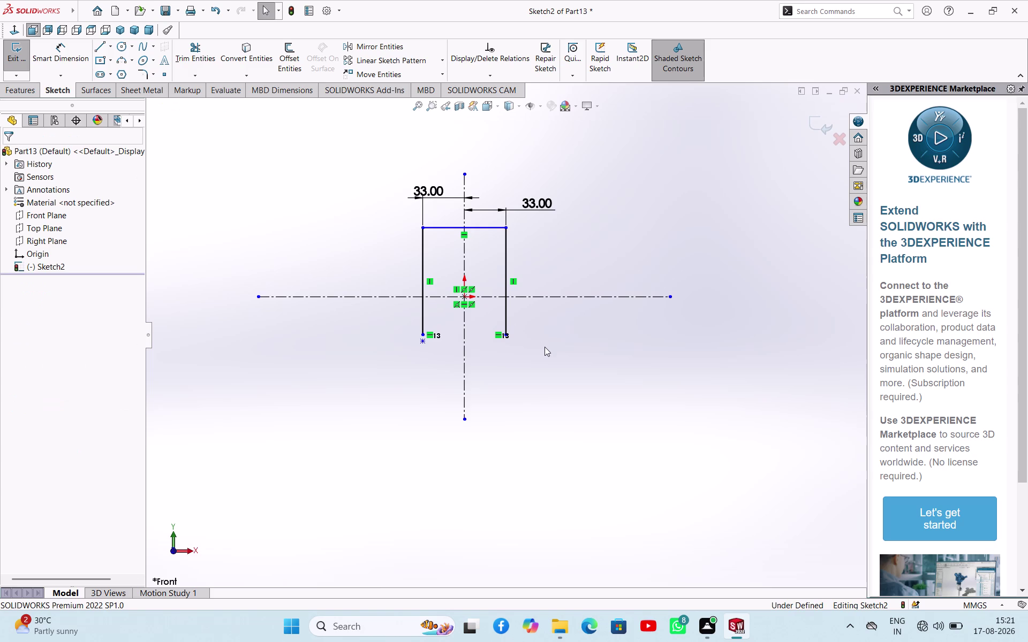
Give the right vertical side line a 90 mm length dimension.
click(553, 354)
right_drag(561, 249, 604, 195)
click(506, 258)
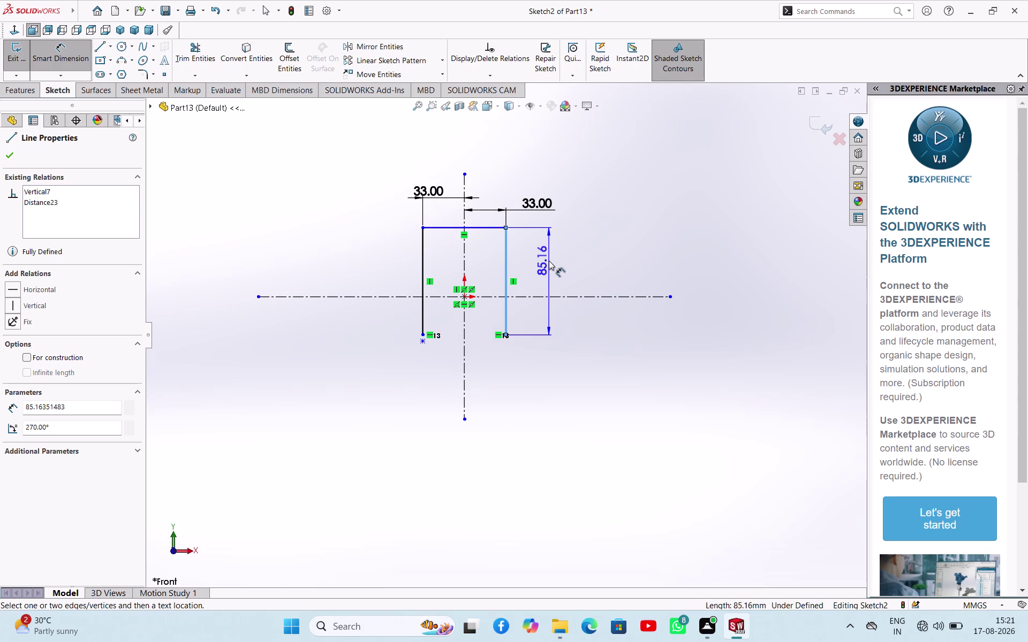
key(Escape)
click(422, 269)
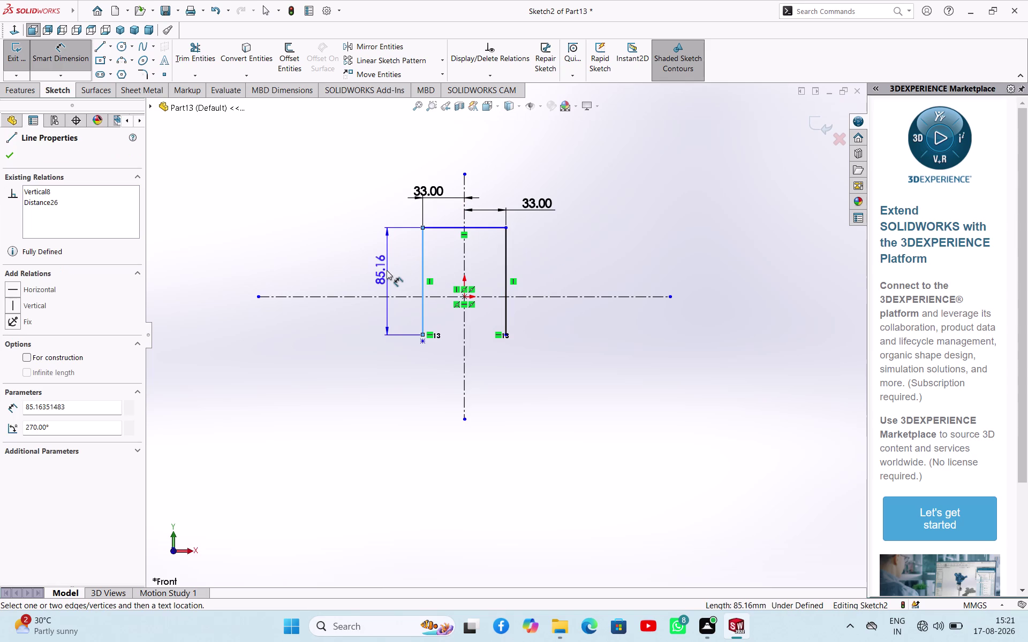
key(Escape)
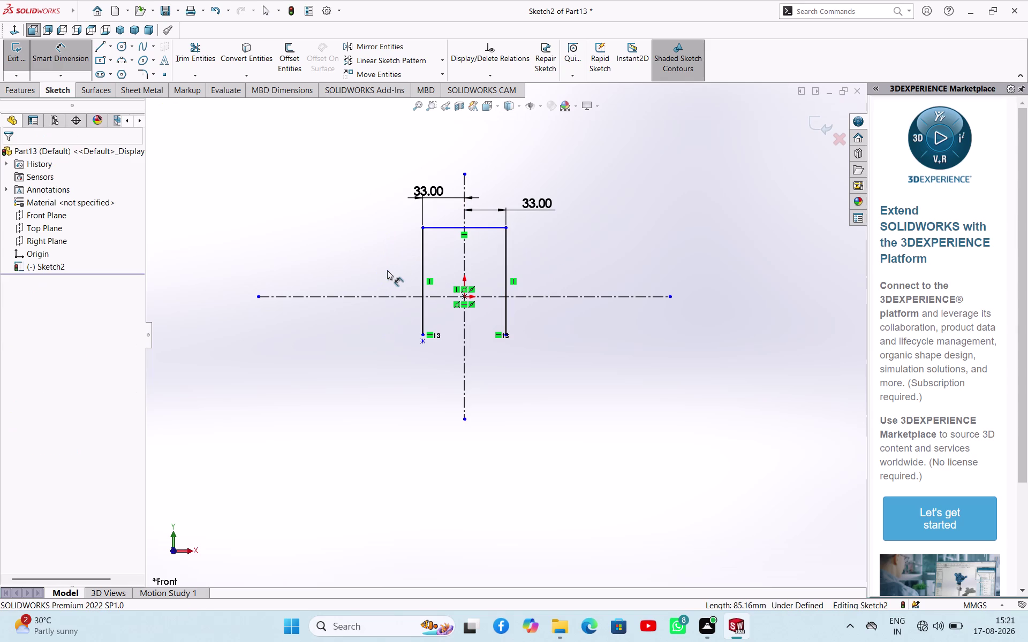
click(506, 264)
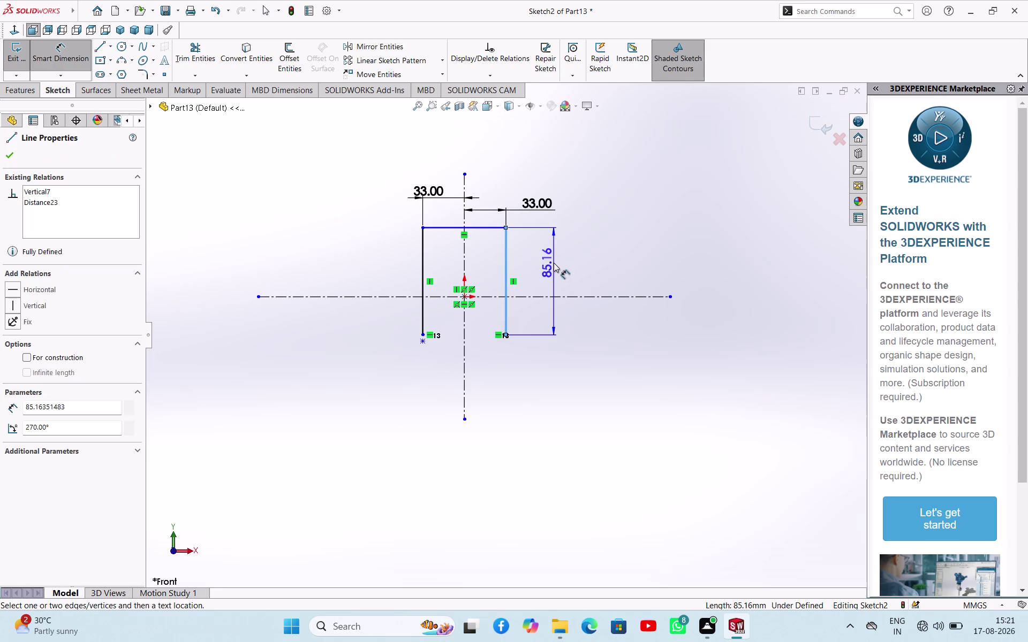
click(554, 263)
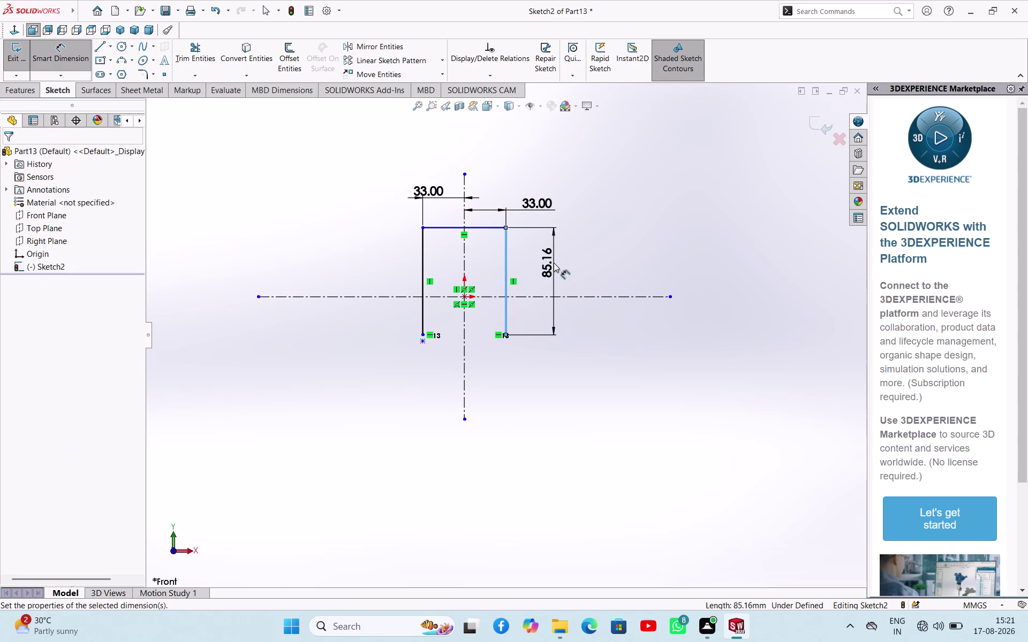
text(90)
key(Return)
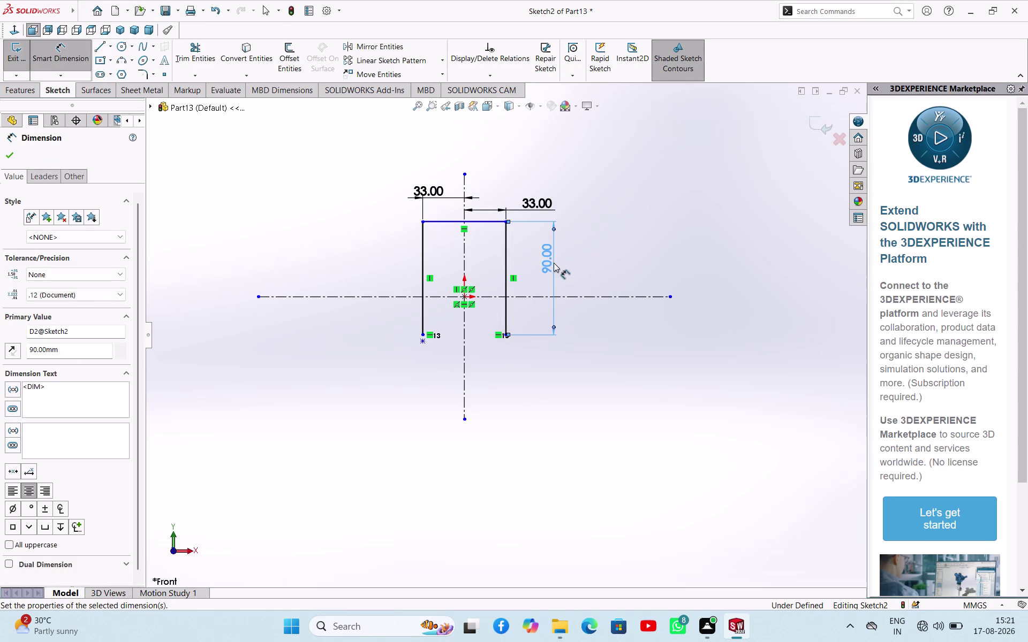
Try dimensioning the left side line and dismiss the redundant-dimension warning.
click(421, 262)
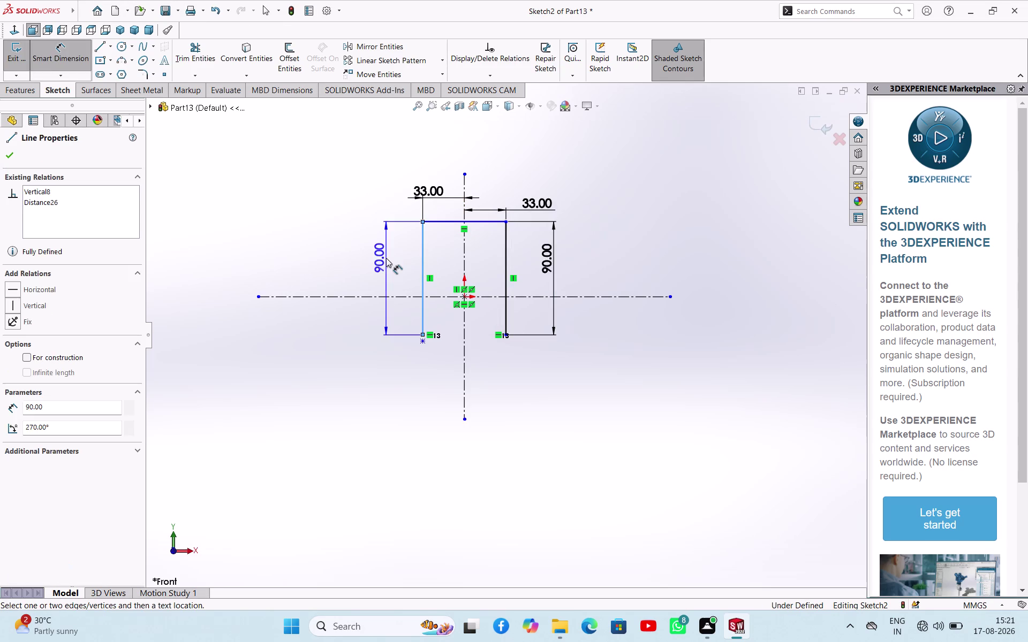
click(386, 258)
click(588, 327)
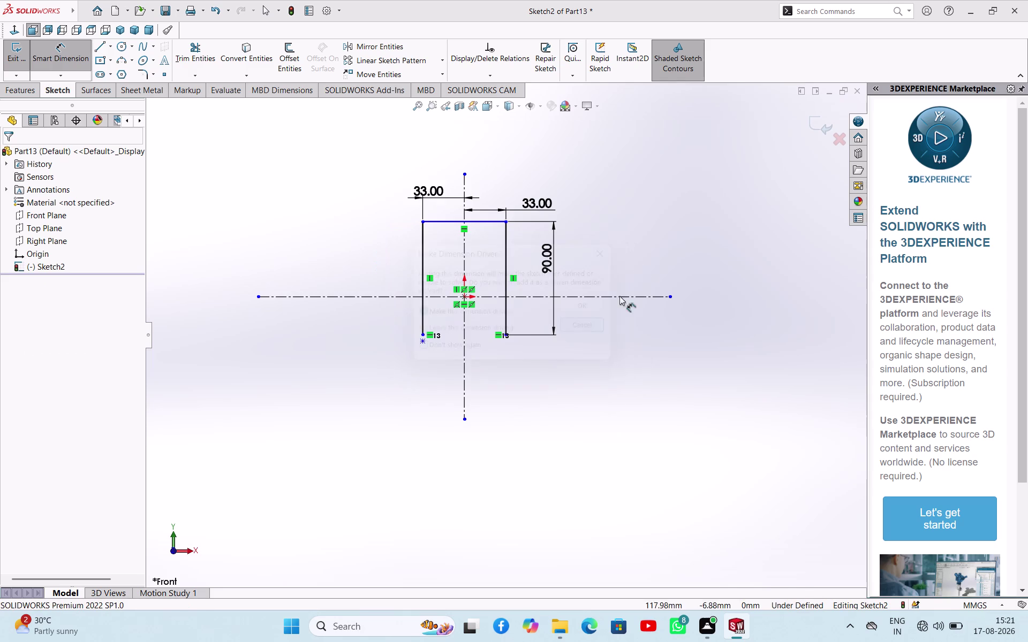
click(673, 204)
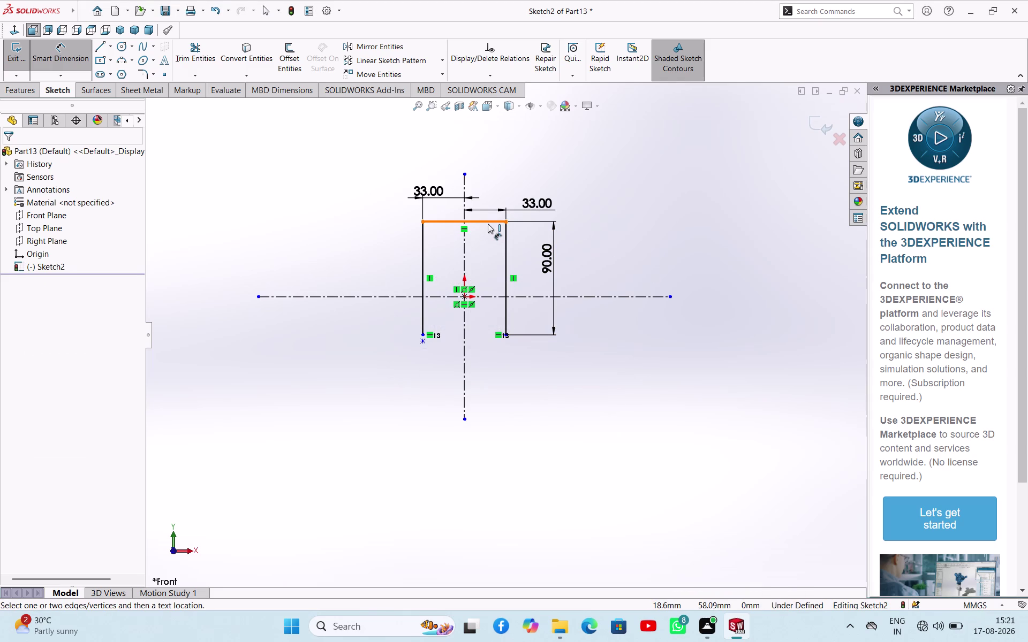
Dimension the top line 55 mm above the horizontal centreline and exit Smart Dimension.
click(488, 224)
click(489, 295)
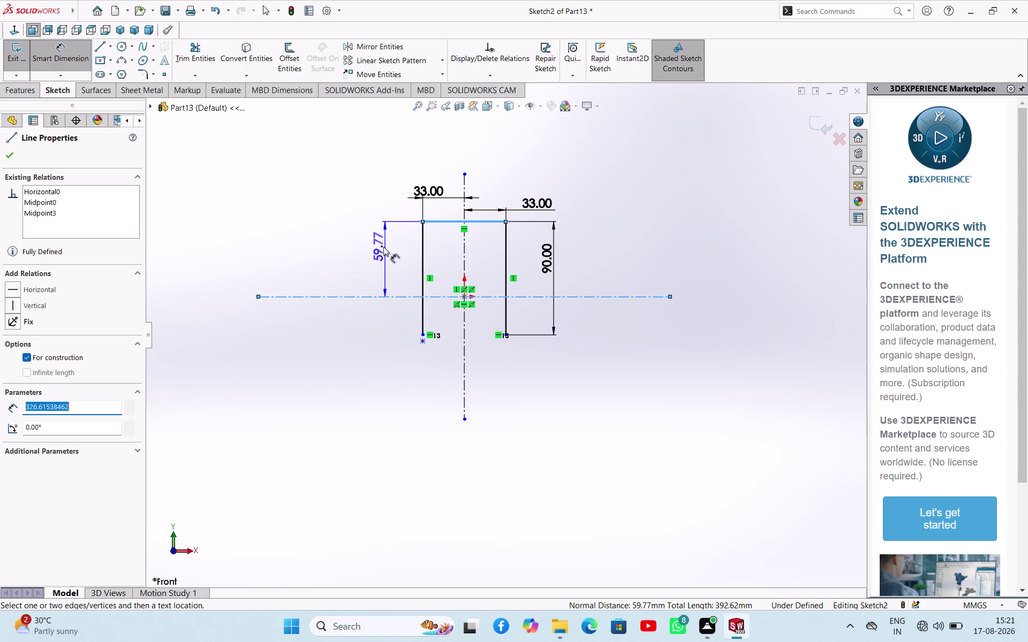
click(384, 247)
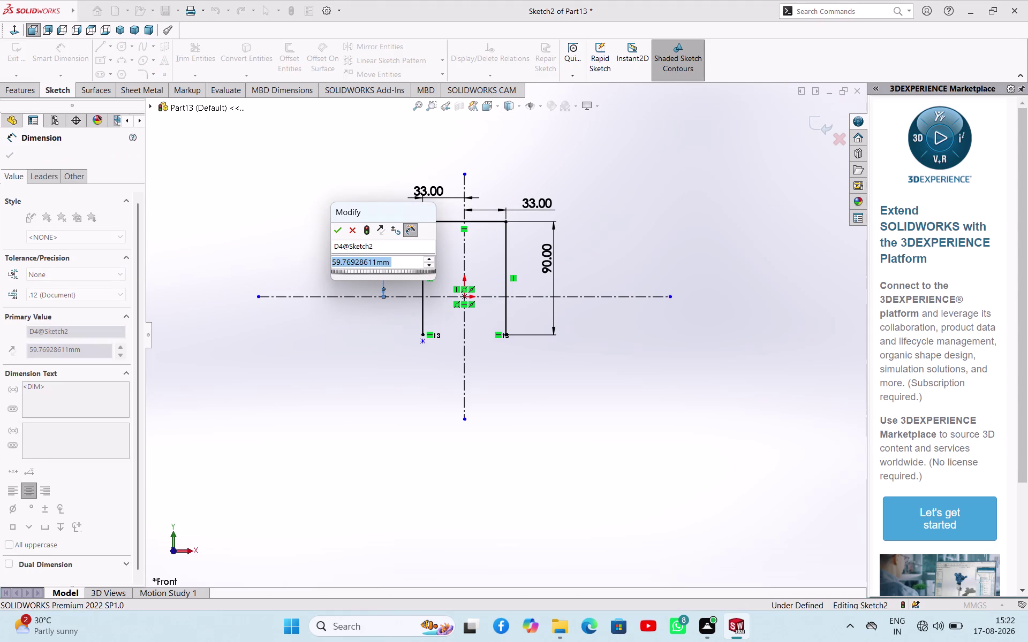
text(55)
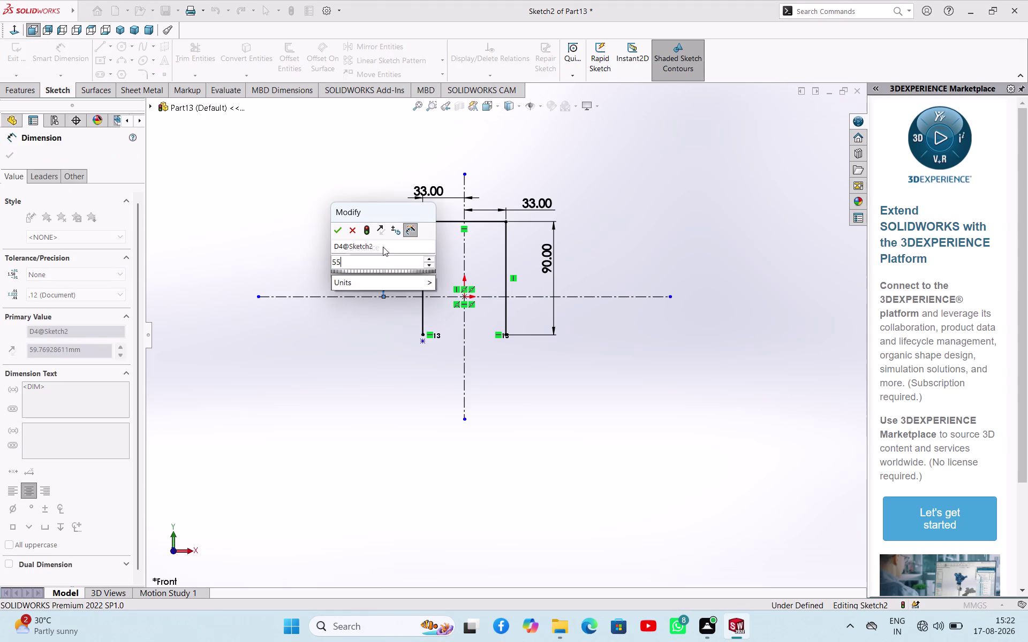
key(Return)
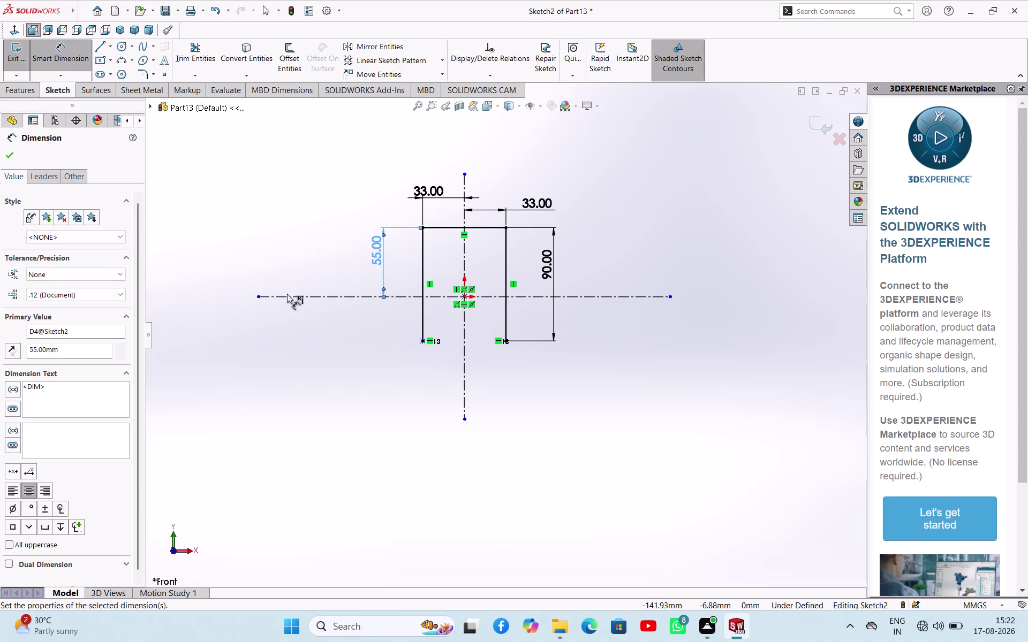
right_click(228, 186)
click(263, 222)
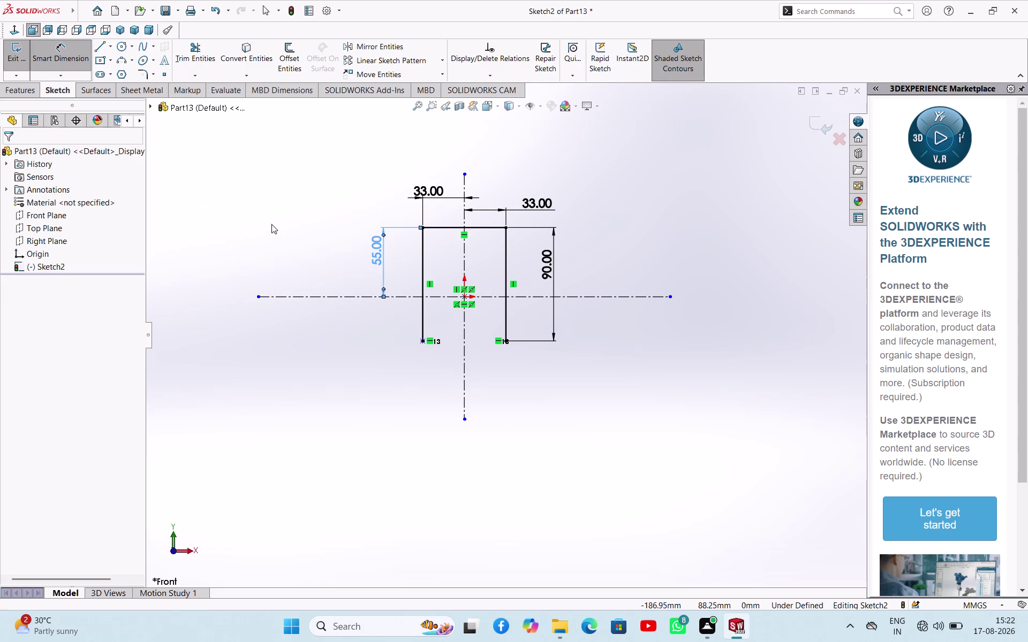
click(284, 215)
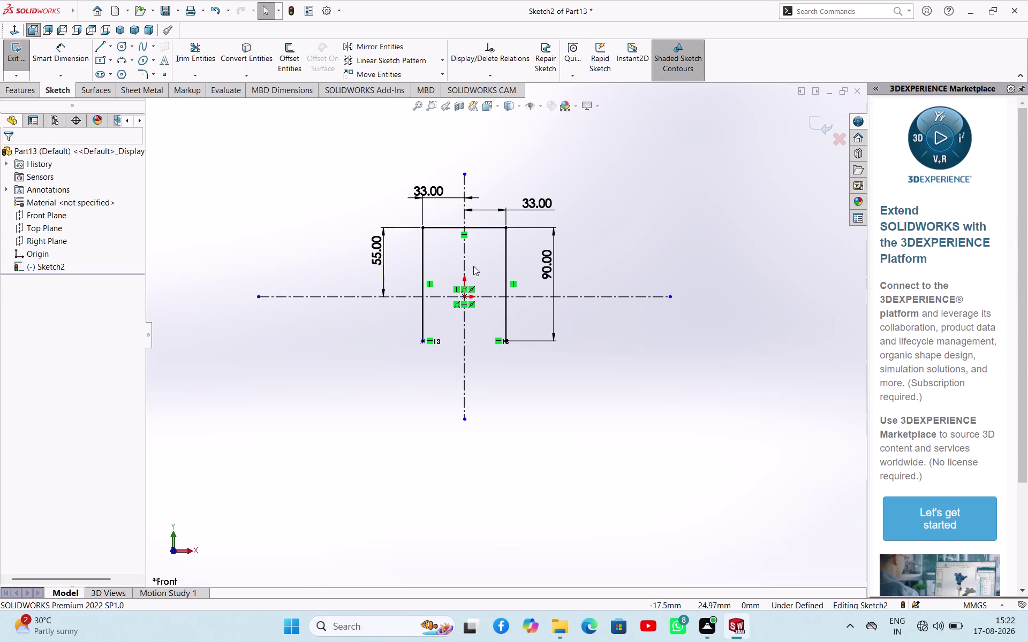
click(121, 60)
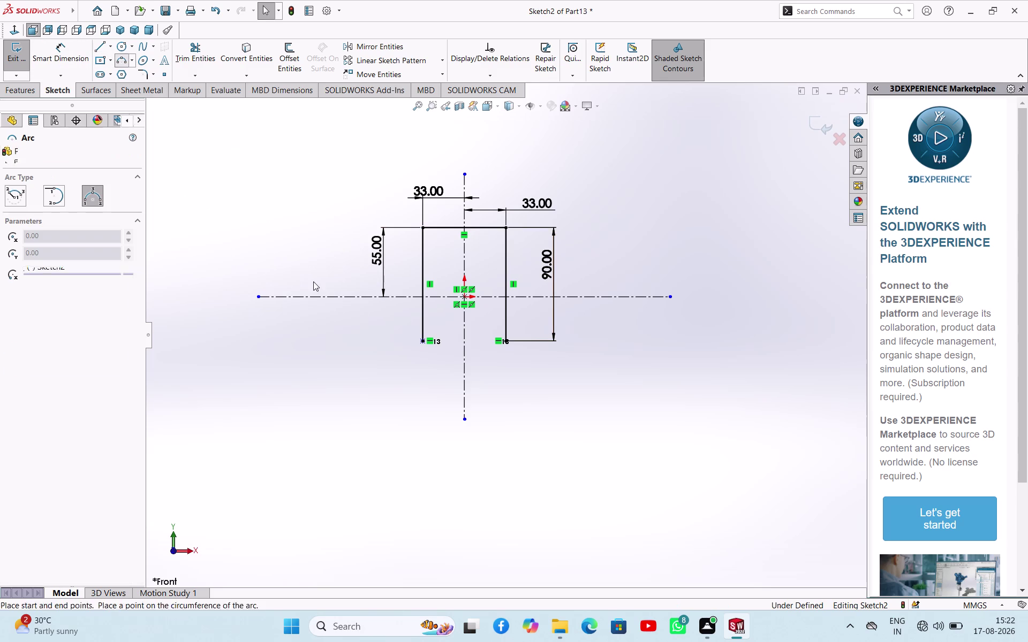
Draw a three-point arc from the right side line to the left, bowing below the centreline.
click(422, 313)
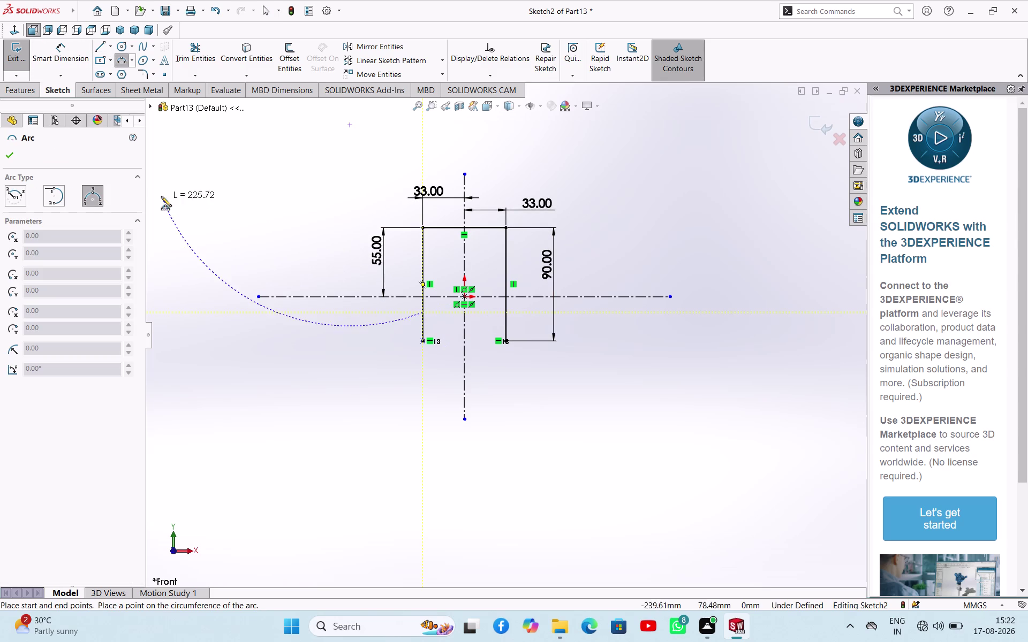
key(Escape)
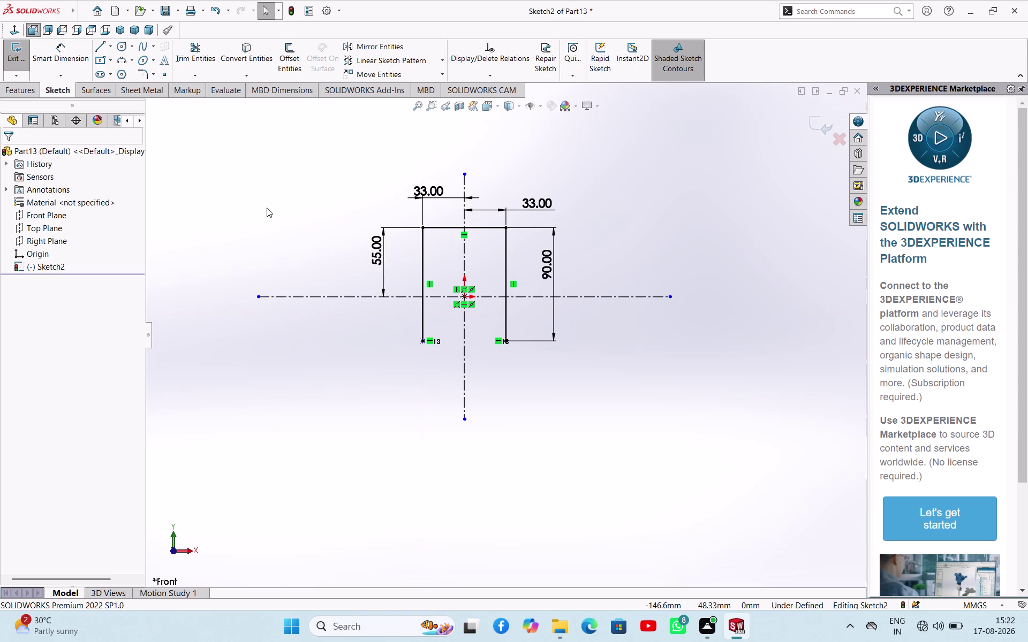
click(129, 66)
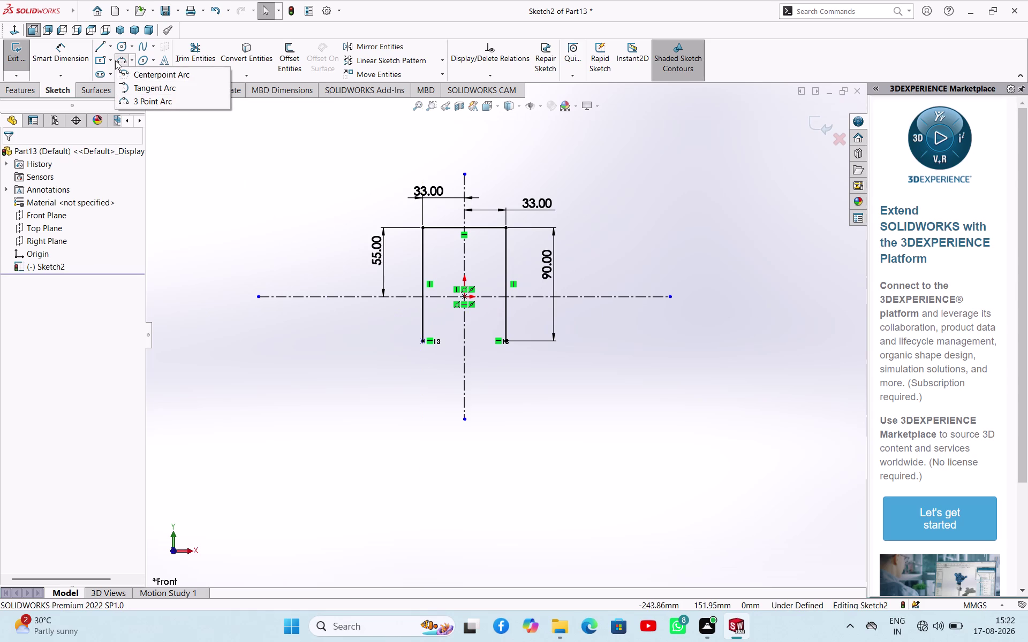
click(115, 60)
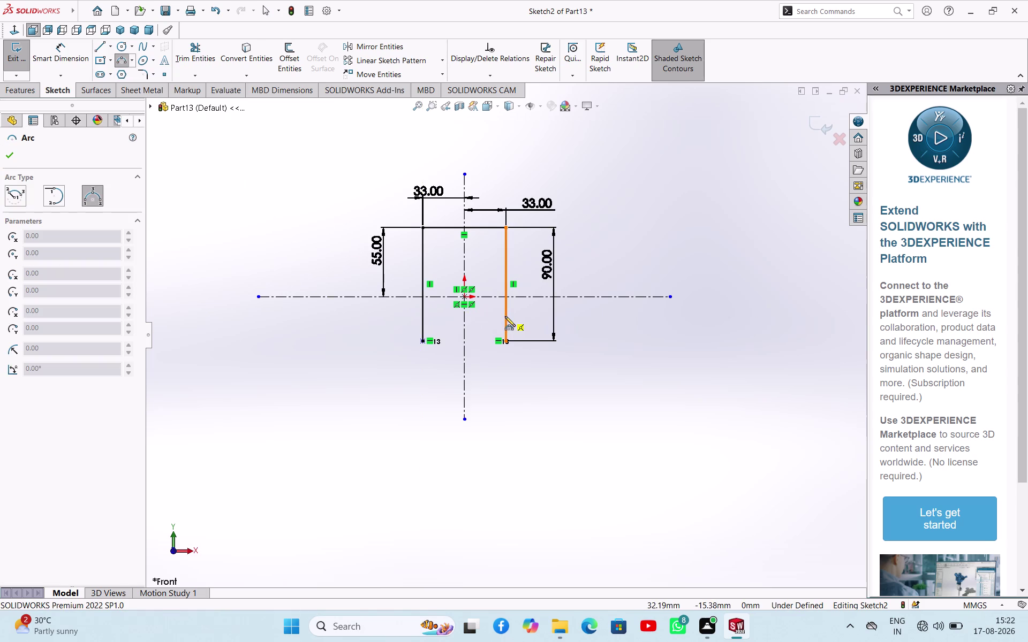
click(505, 317)
click(423, 312)
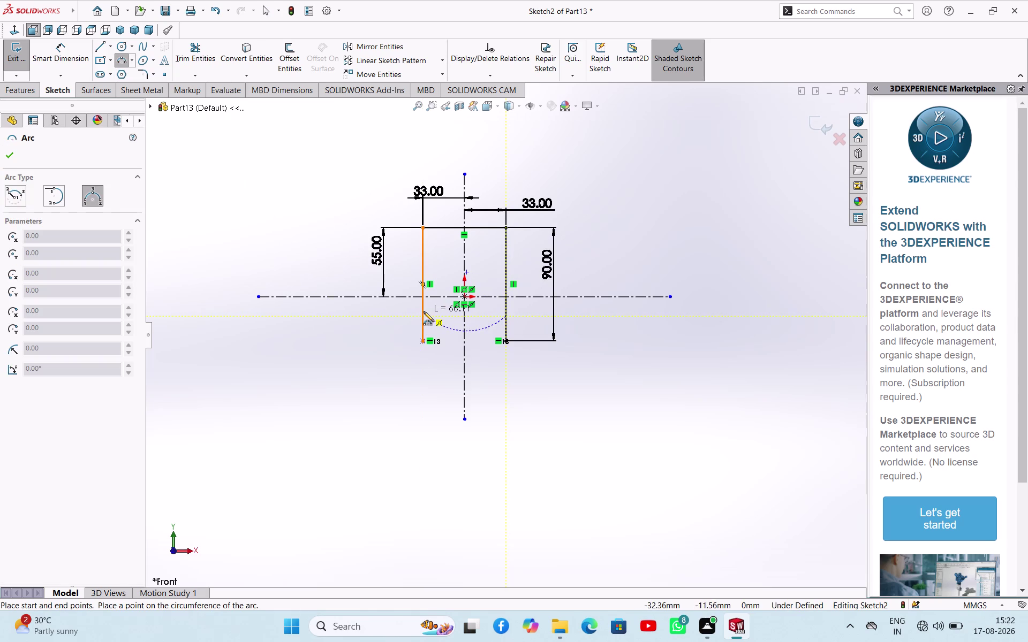
click(447, 324)
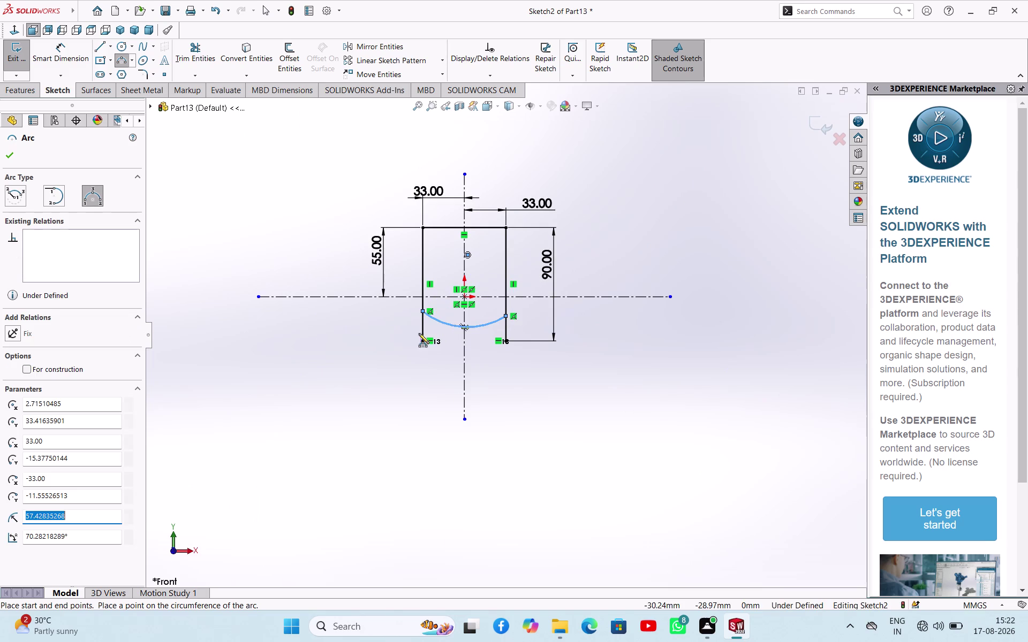
right_click(348, 334)
click(355, 346)
right_drag(346, 357, 367, 231)
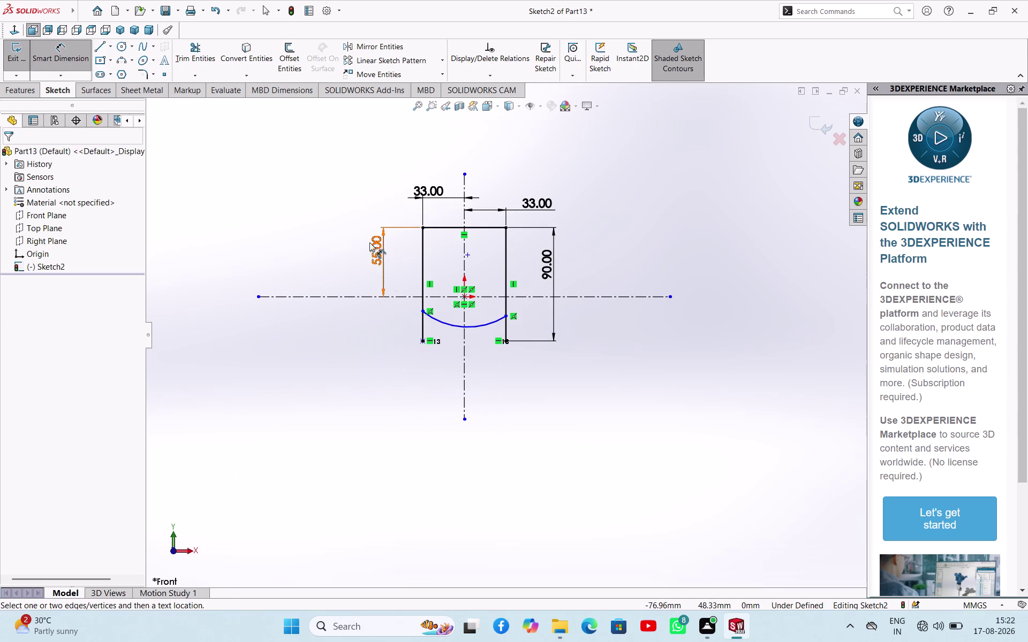
Dimension the bottom arc's radius to 115 mm.
click(446, 325)
click(394, 405)
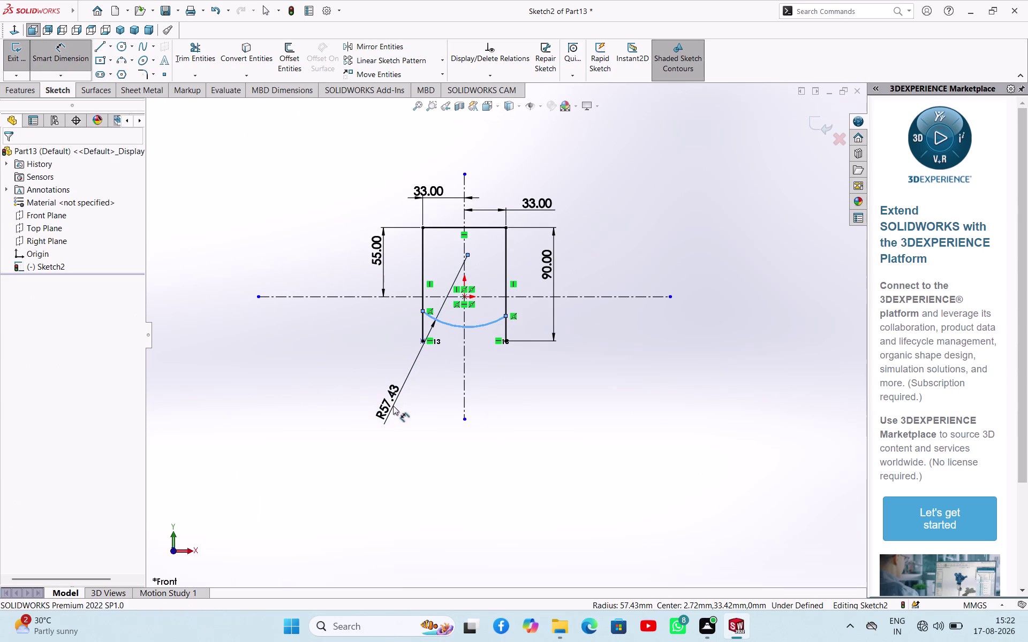
text(115)
key(Return)
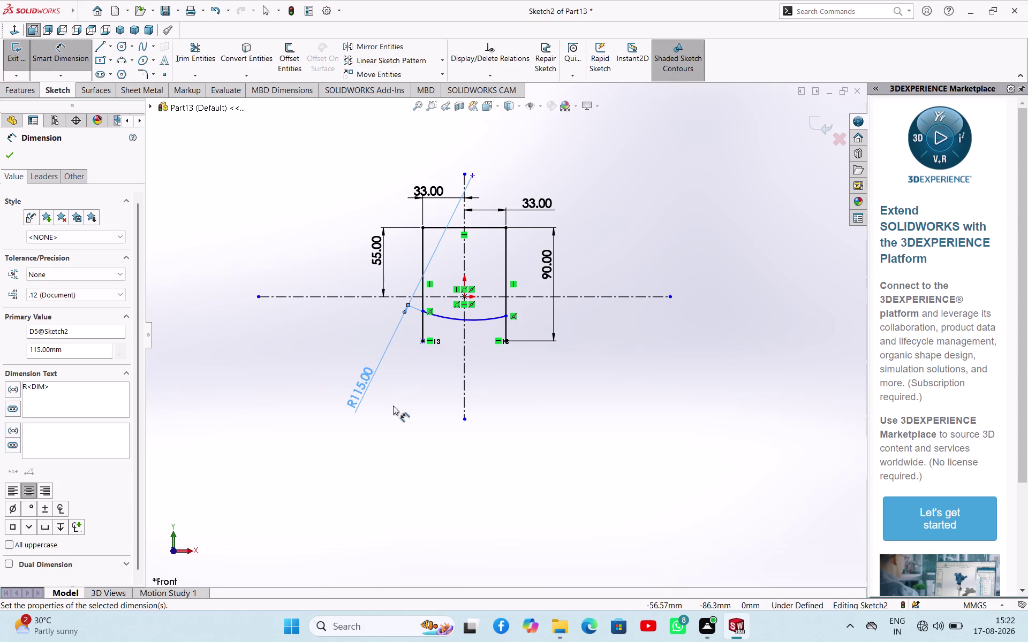
right_click(341, 340)
click(361, 372)
Make the arc's two endpoints horizontal so its ends are level.
scroll(down, 3)
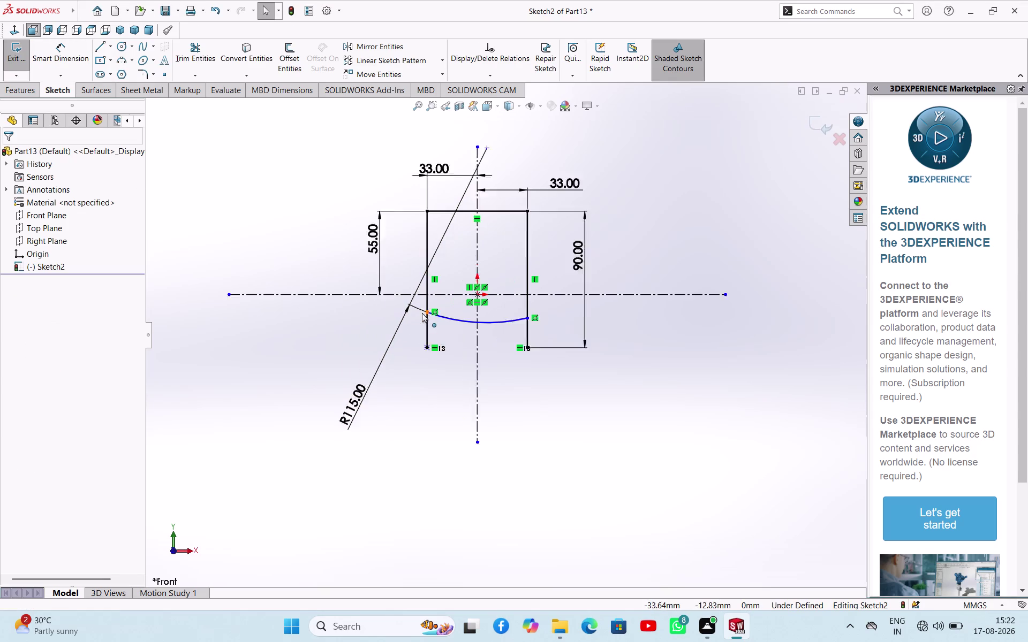
scroll(down, 3)
click(367, 355)
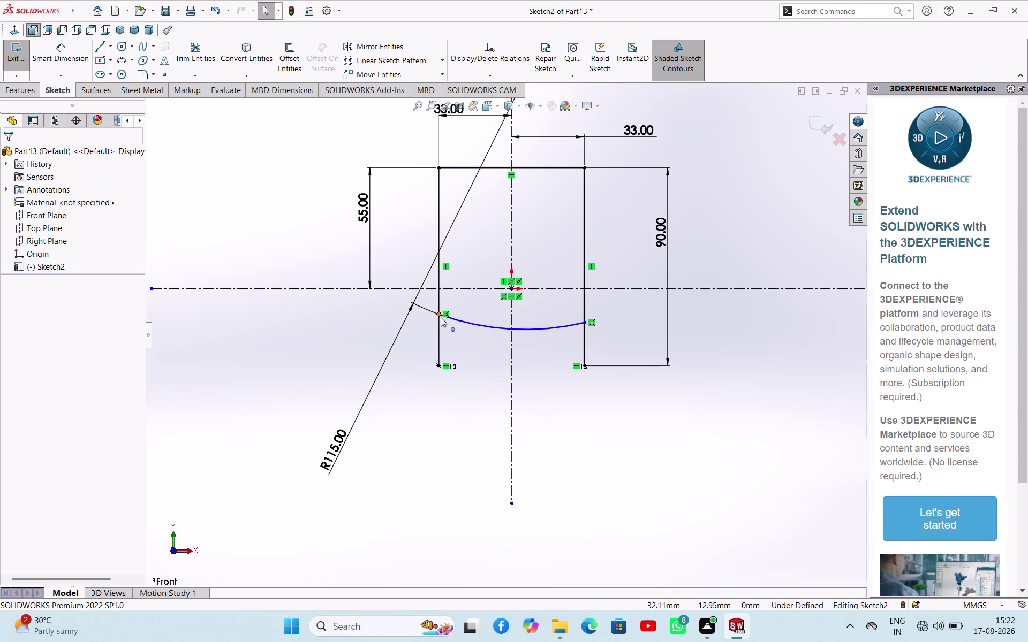
click(440, 318)
click(586, 321)
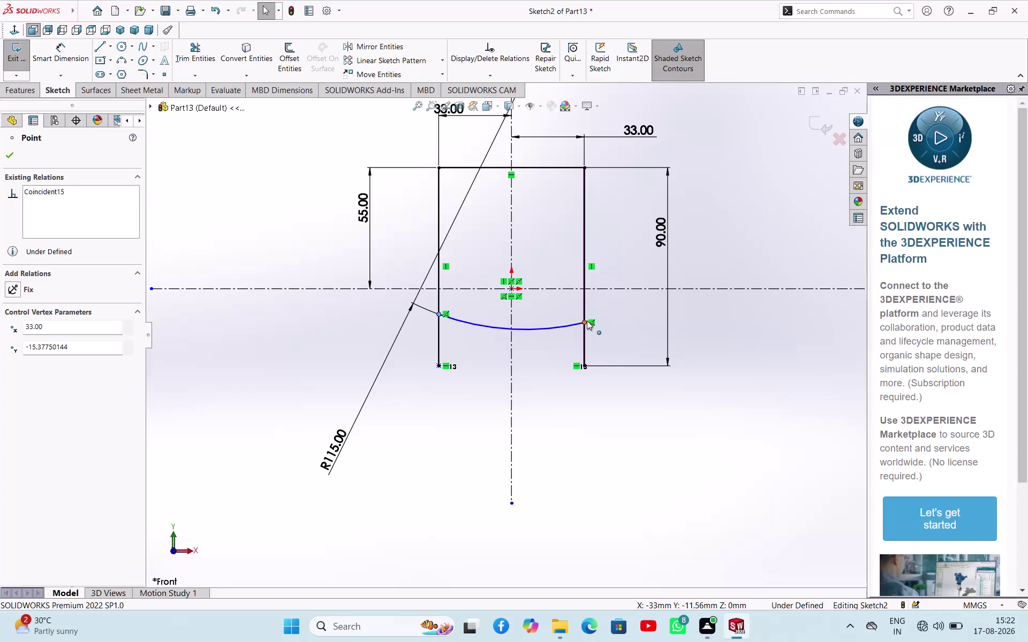
click(620, 276)
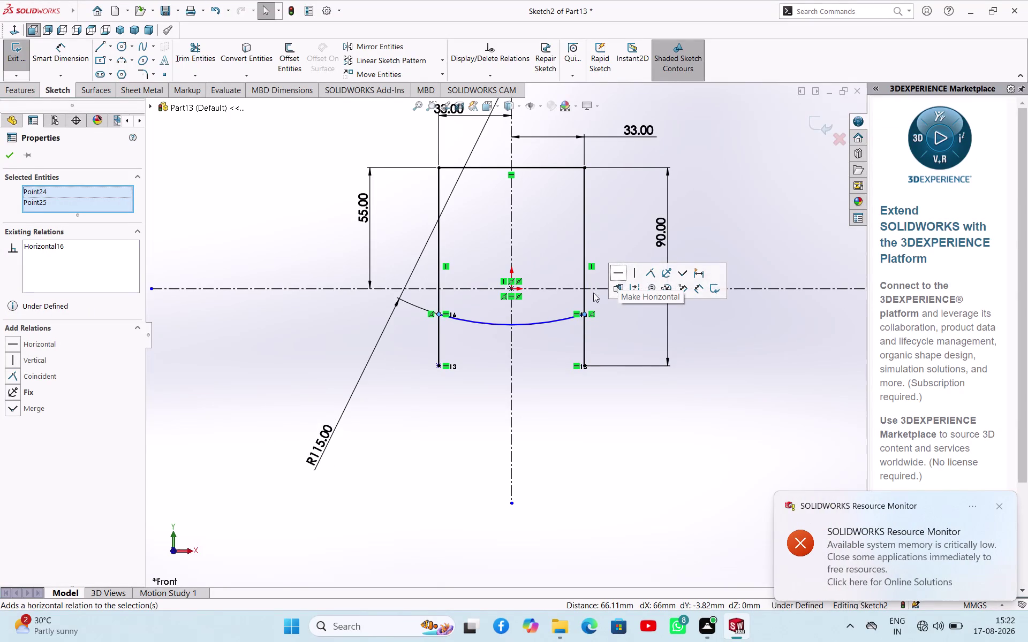
click(304, 346)
scroll(up, 3)
scroll(down, 3)
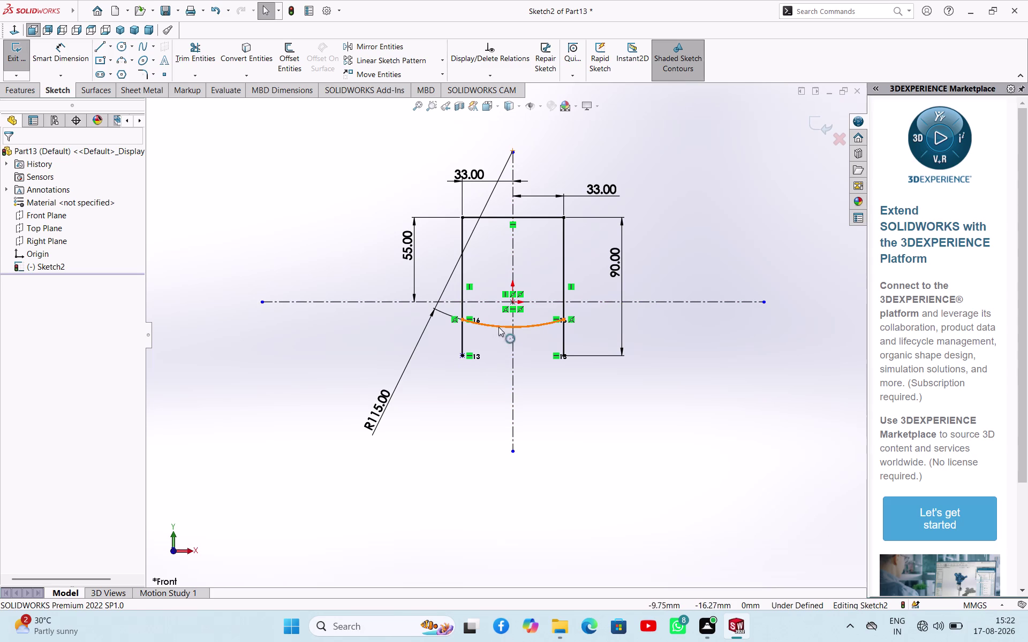
Relate the arc midpoint horizontally to a side line's endpoint.
click(512, 328)
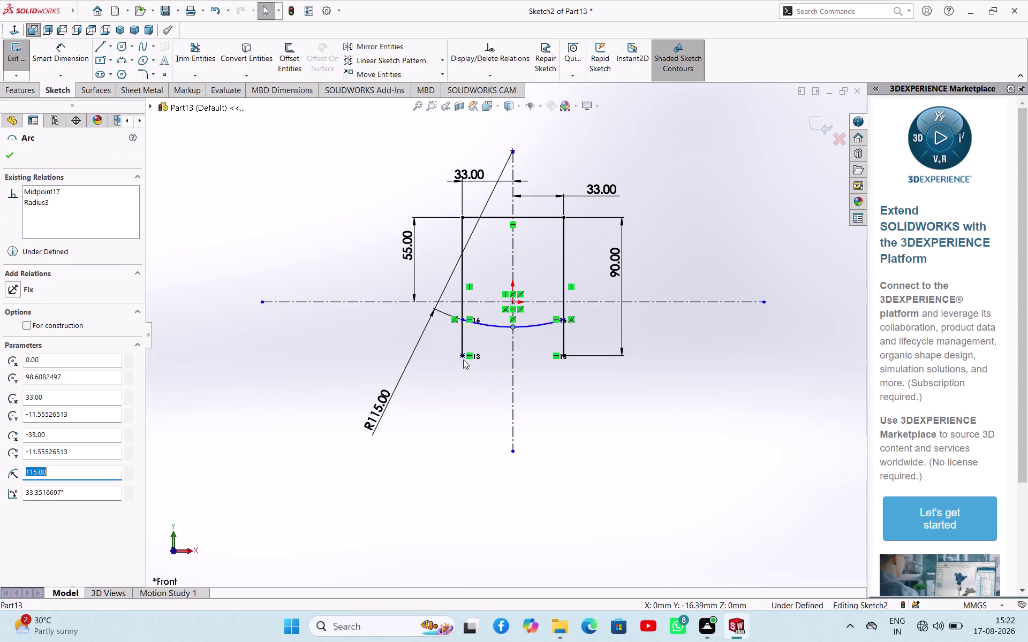
click(463, 359)
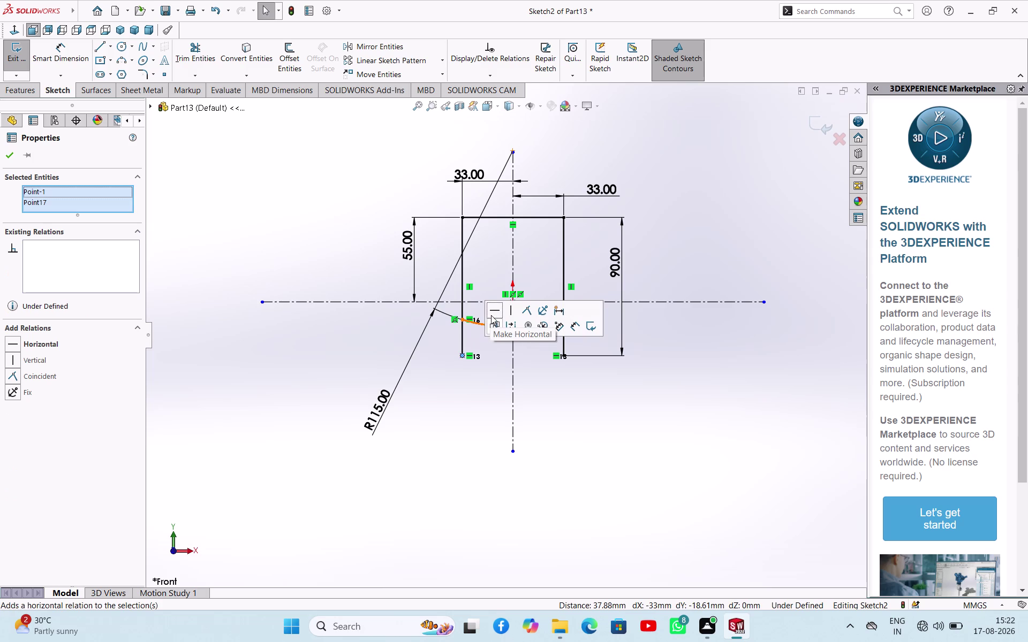
click(491, 314)
click(357, 361)
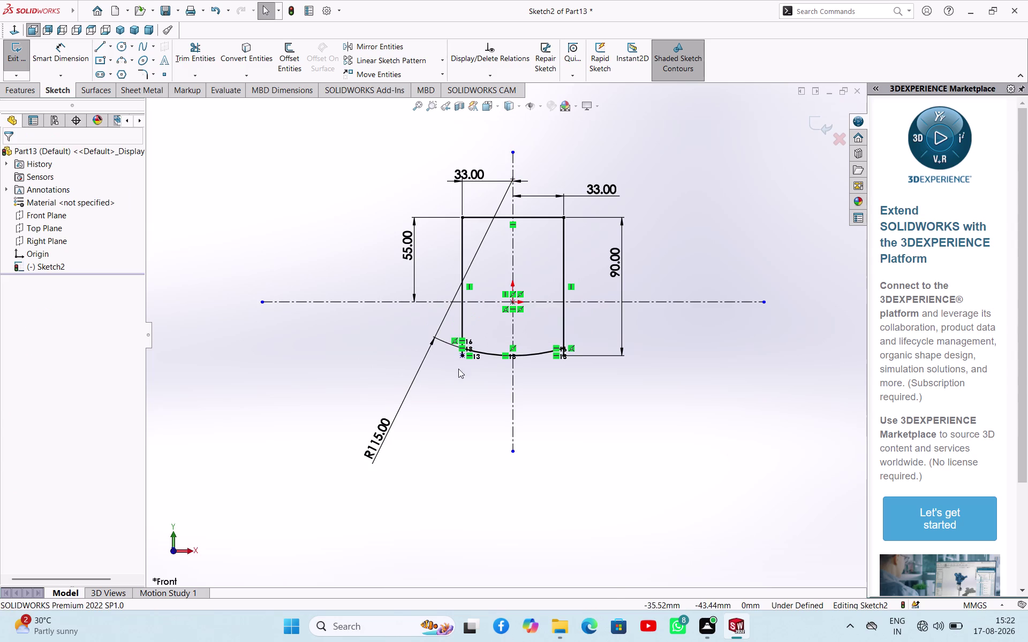
click(196, 56)
Trim both line stubs below the R115 arc and a leftover segment, then exit the sketch.
scroll(down, 3)
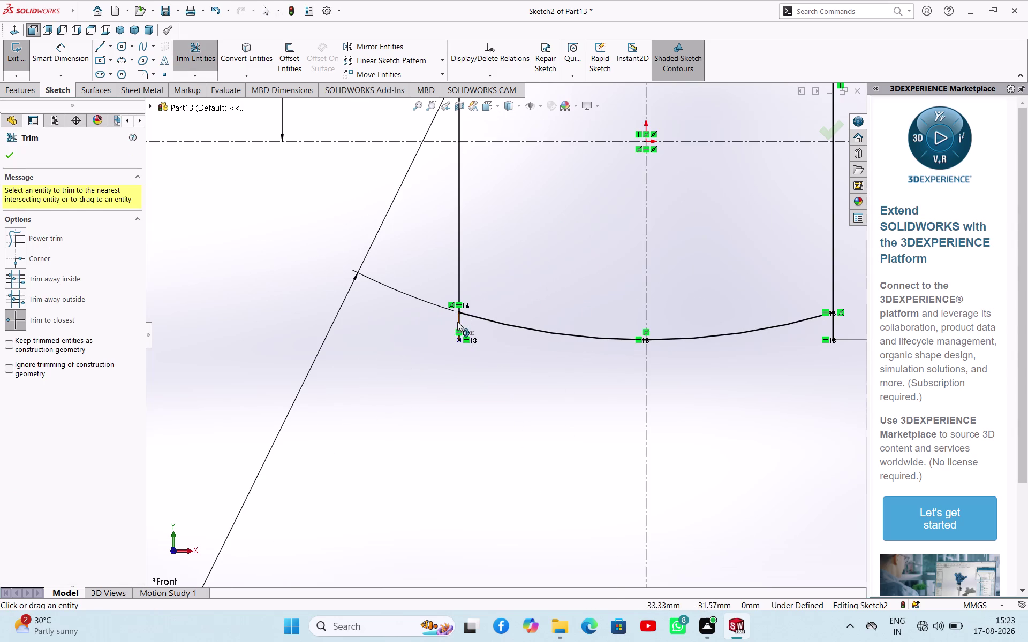
click(457, 323)
click(835, 332)
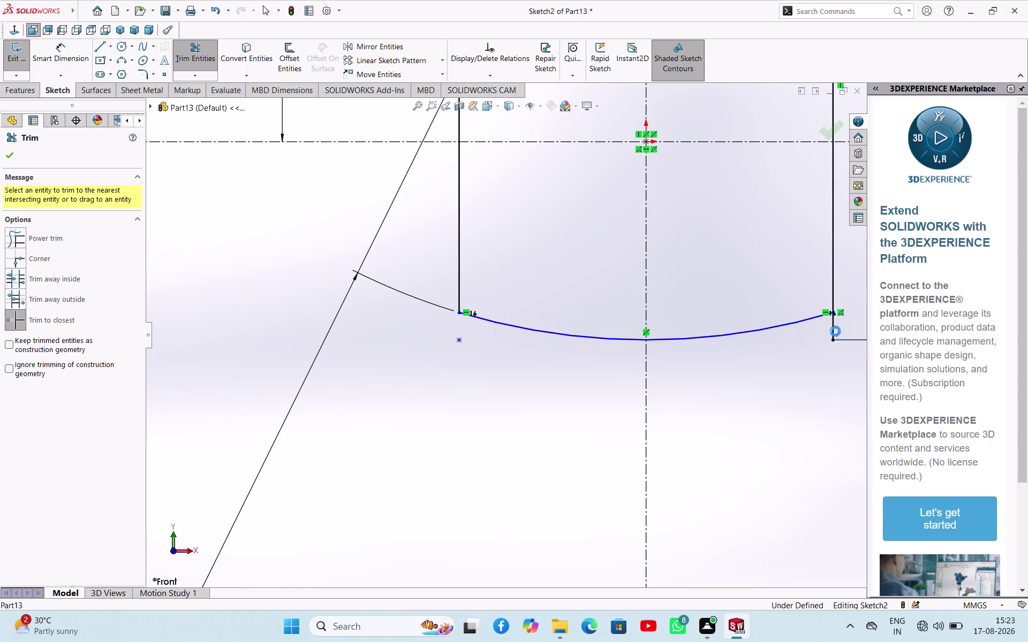
click(550, 321)
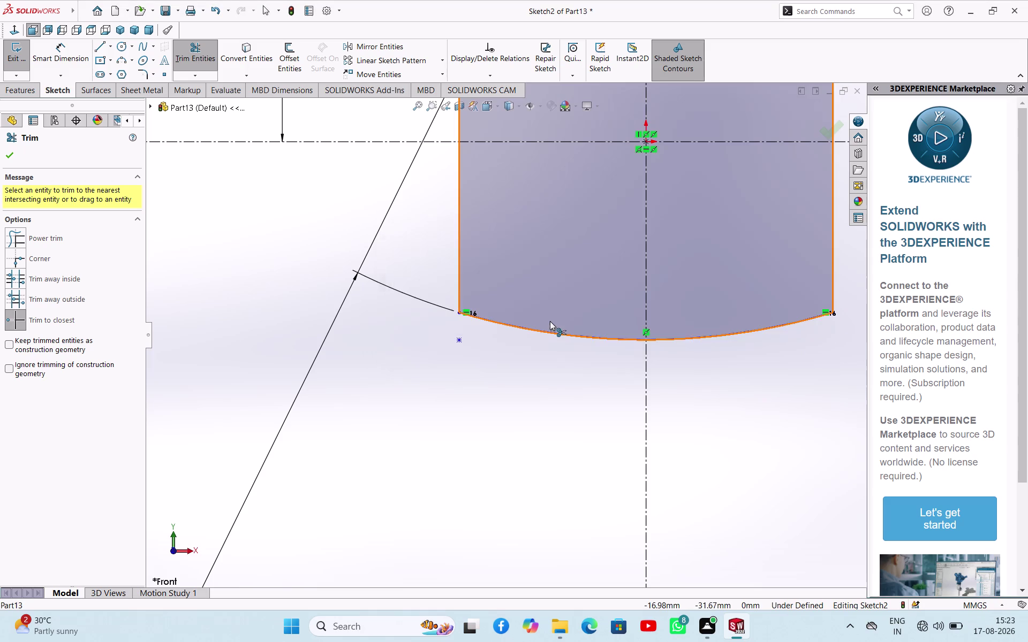
scroll(up, 3)
scroll(up, 3)
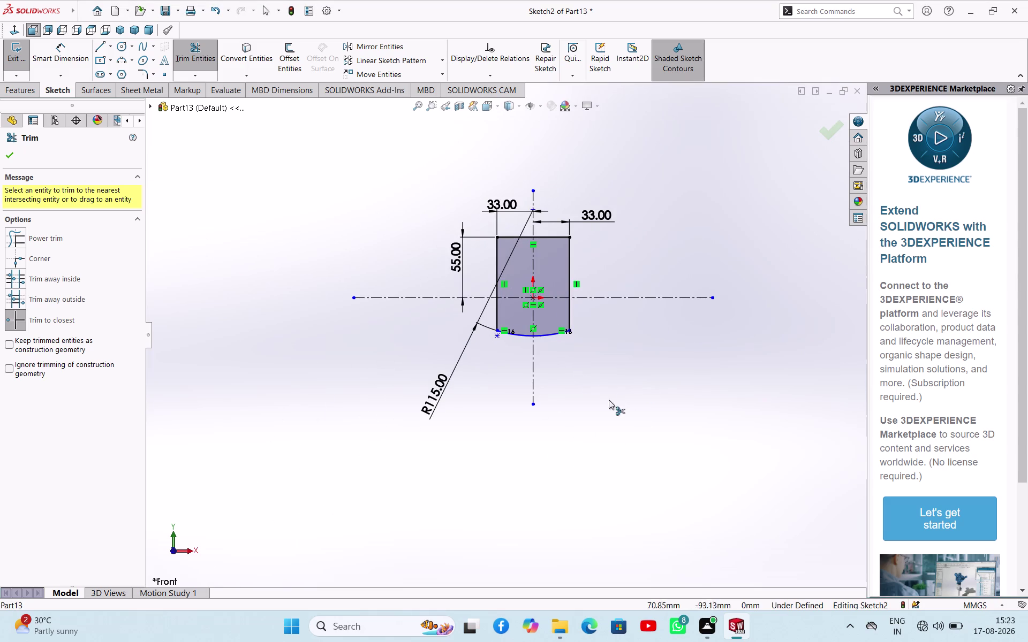
right_click(595, 367)
click(629, 399)
click(635, 366)
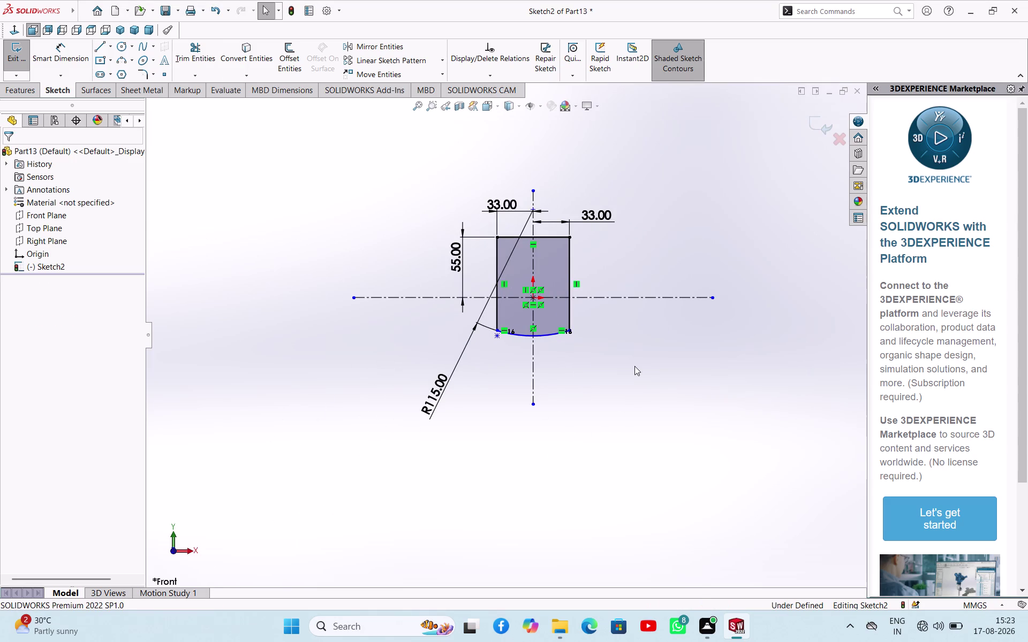
click(5, 59)
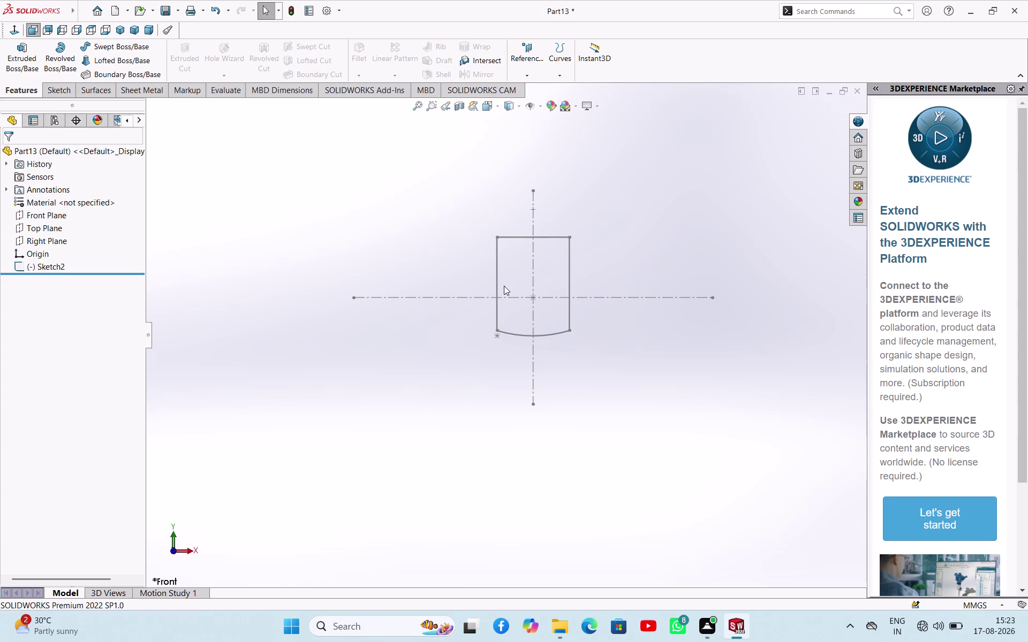
Extrude Sketch2 with a Mid Plane end condition and 30 mm depth.
click(7, 54)
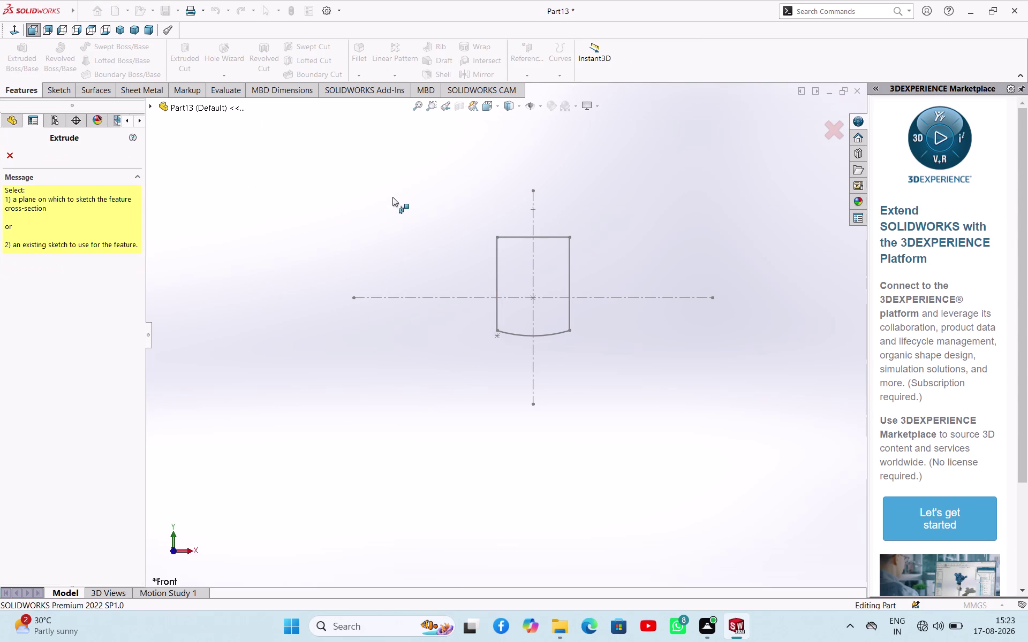
click(572, 253)
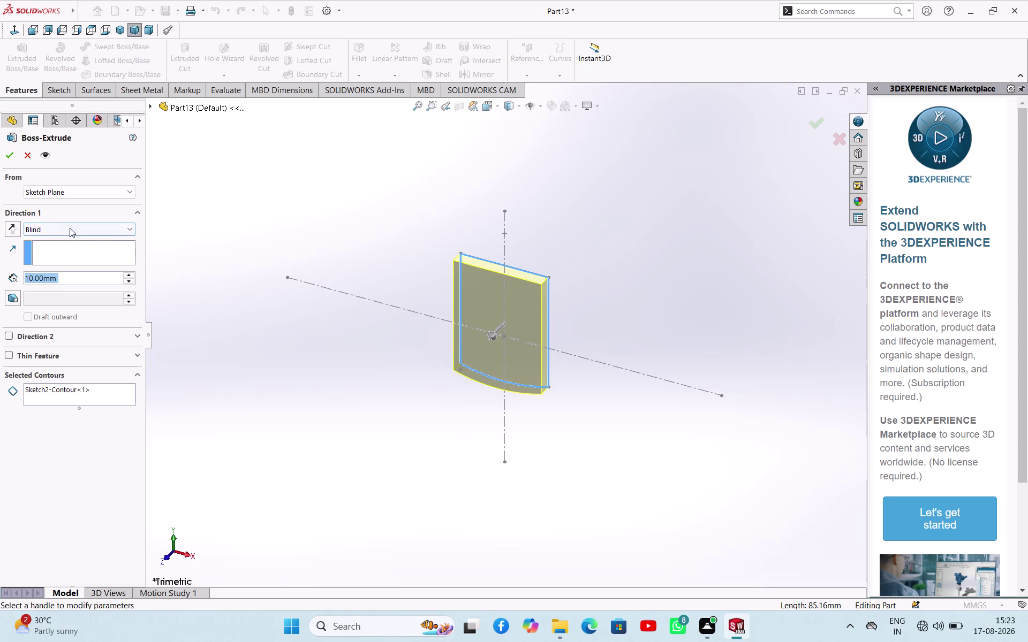
click(70, 227)
click(60, 285)
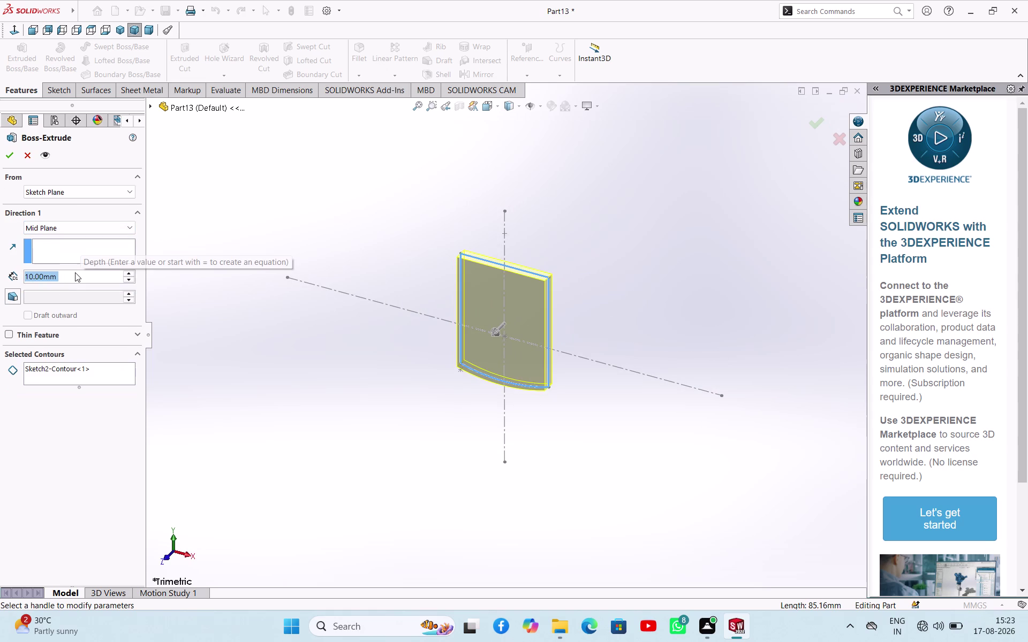
text(30)
key(Return)
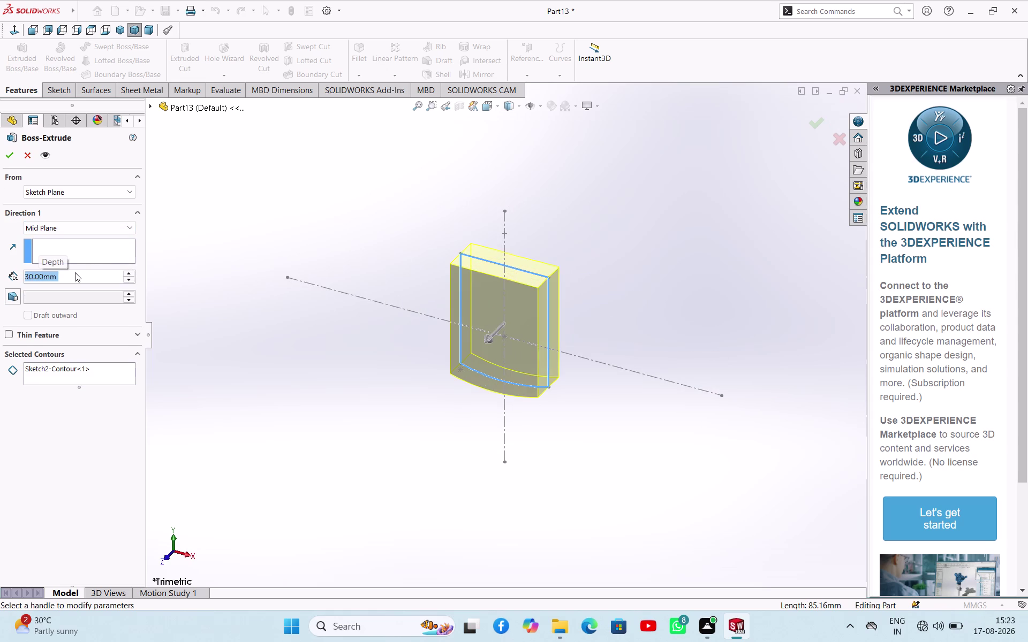
click(2, 158)
click(255, 186)
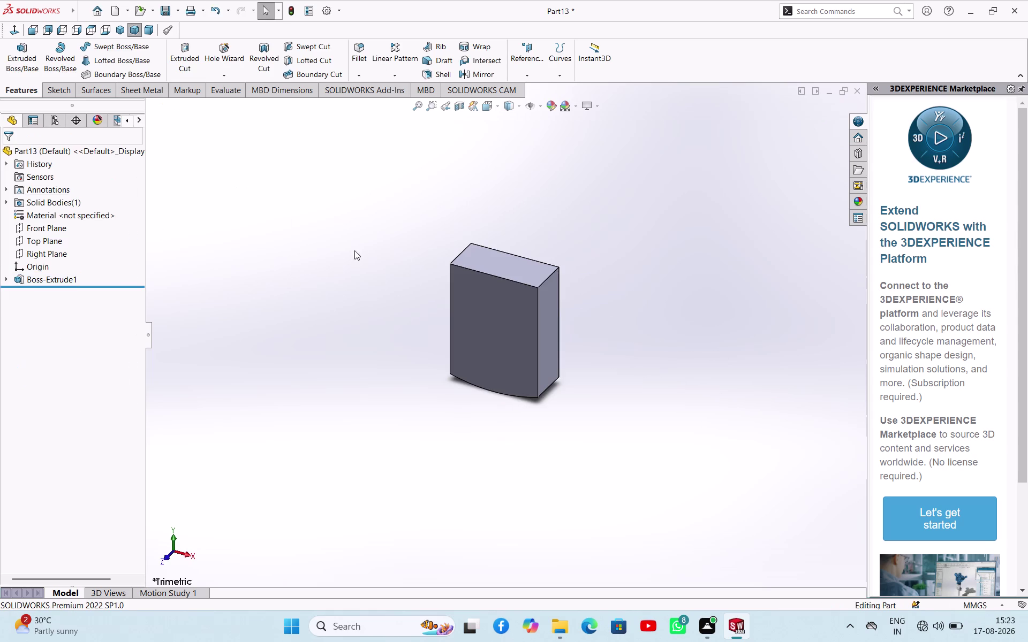
middle_drag(642, 312, 575, 352)
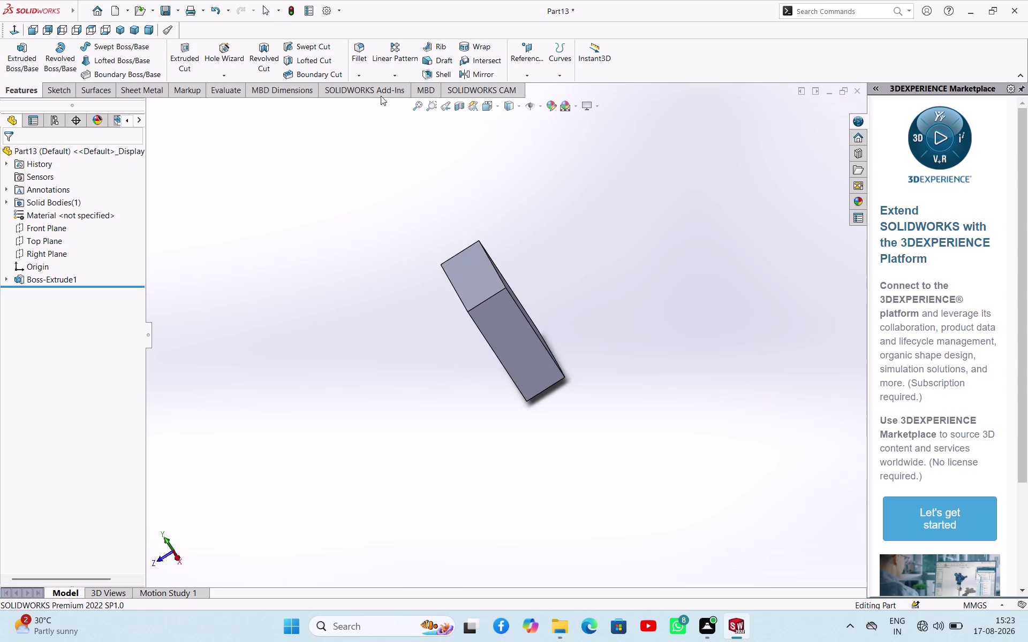
Add Fillet1 with a 15 mm radius to the block's top edge.
click(361, 72)
click(365, 82)
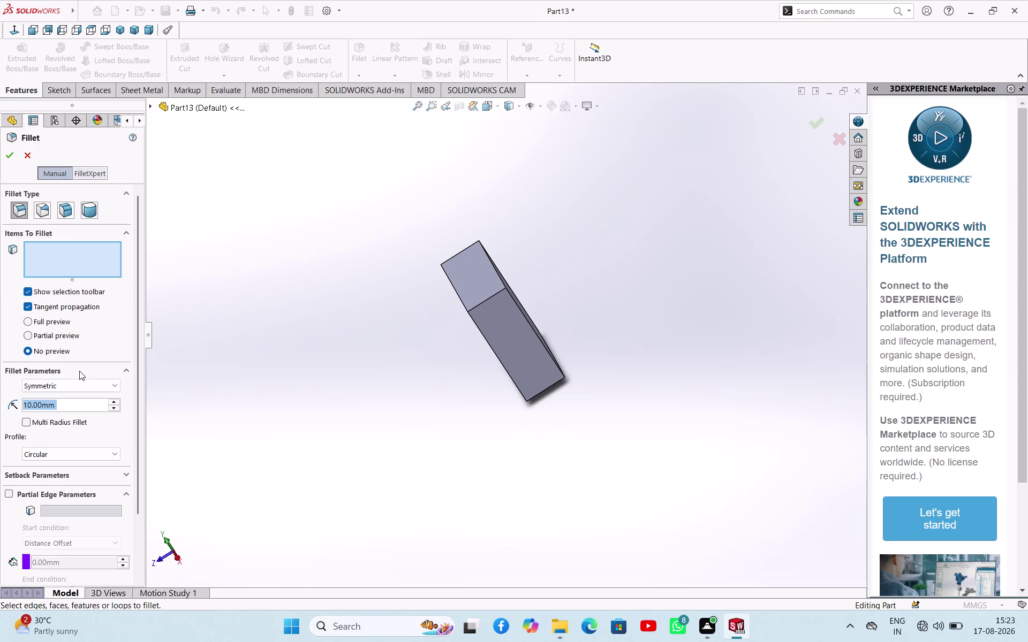
text(1)
text(5)
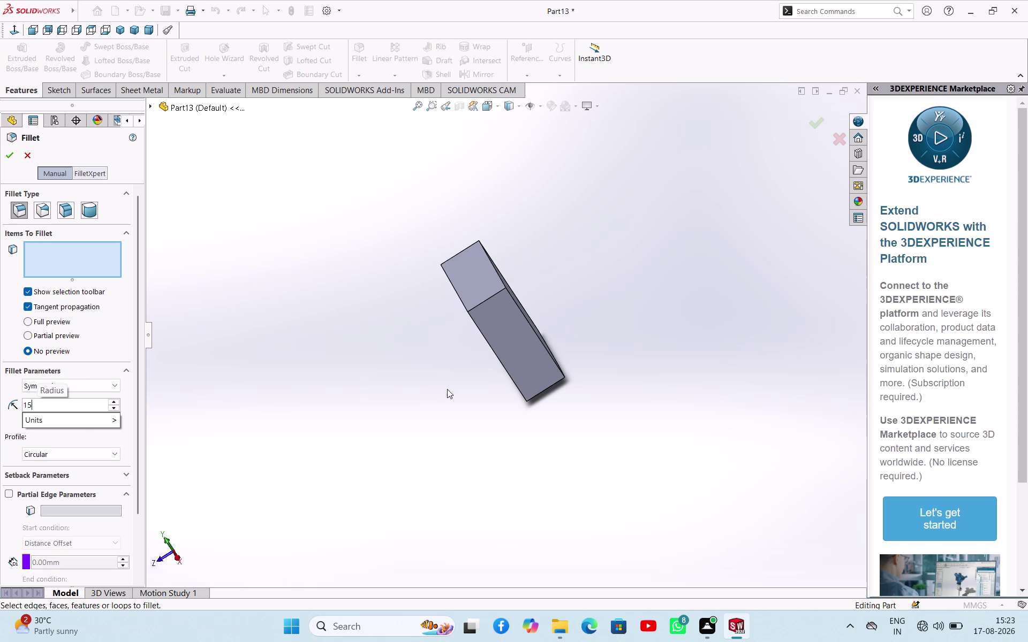
click(501, 277)
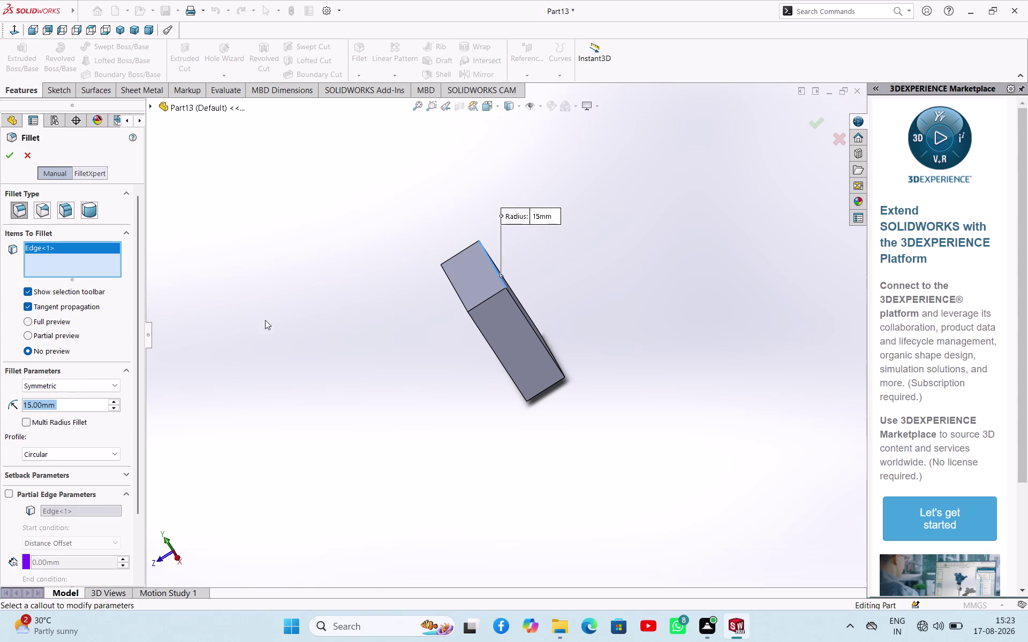
click(7, 161)
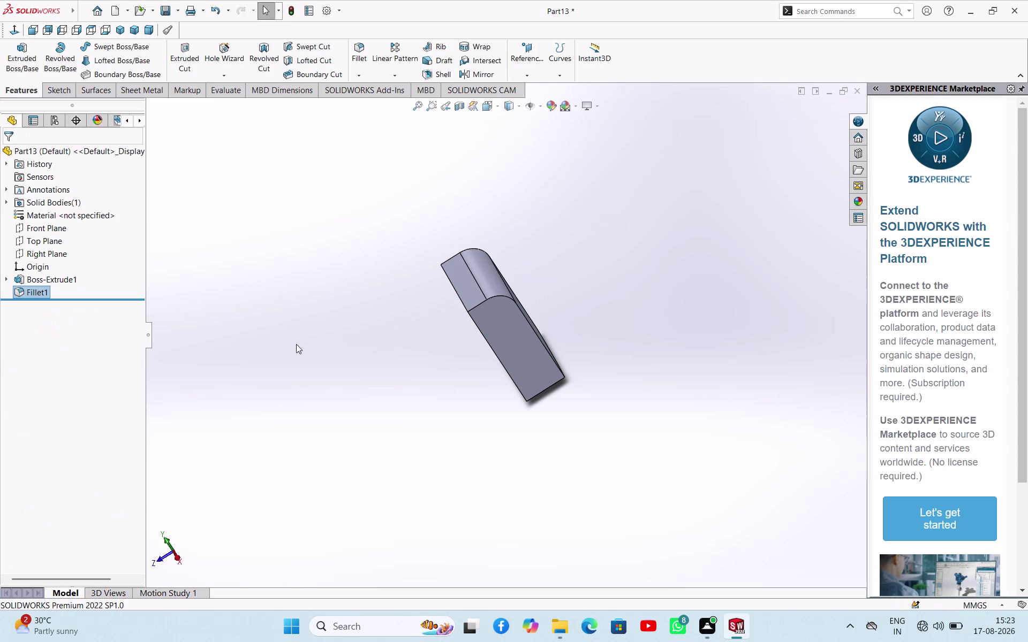
click(297, 345)
middle_drag(335, 359, 315, 299)
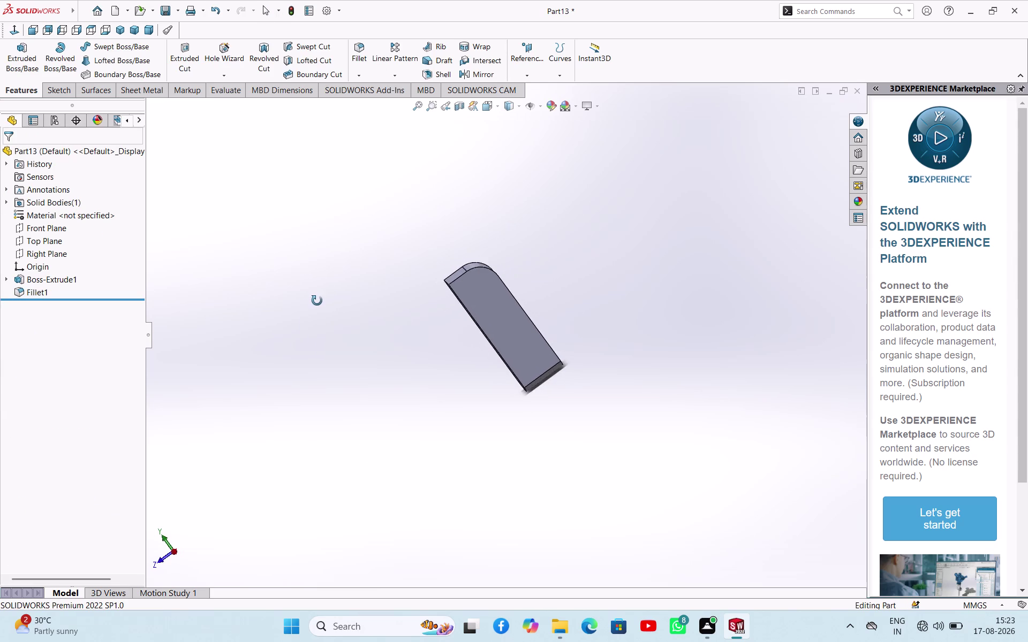
middle_drag(316, 300, 281, 308)
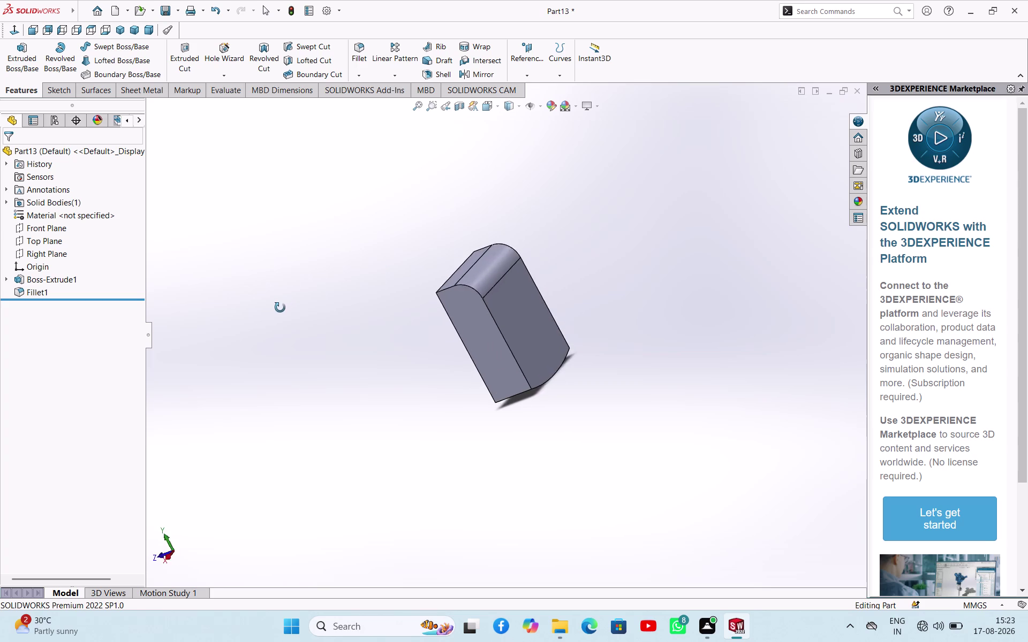
middle_drag(281, 308, 336, 267)
Start a sketch on the side face, viewed normal, and draw a circle near the rounded top.
click(511, 323)
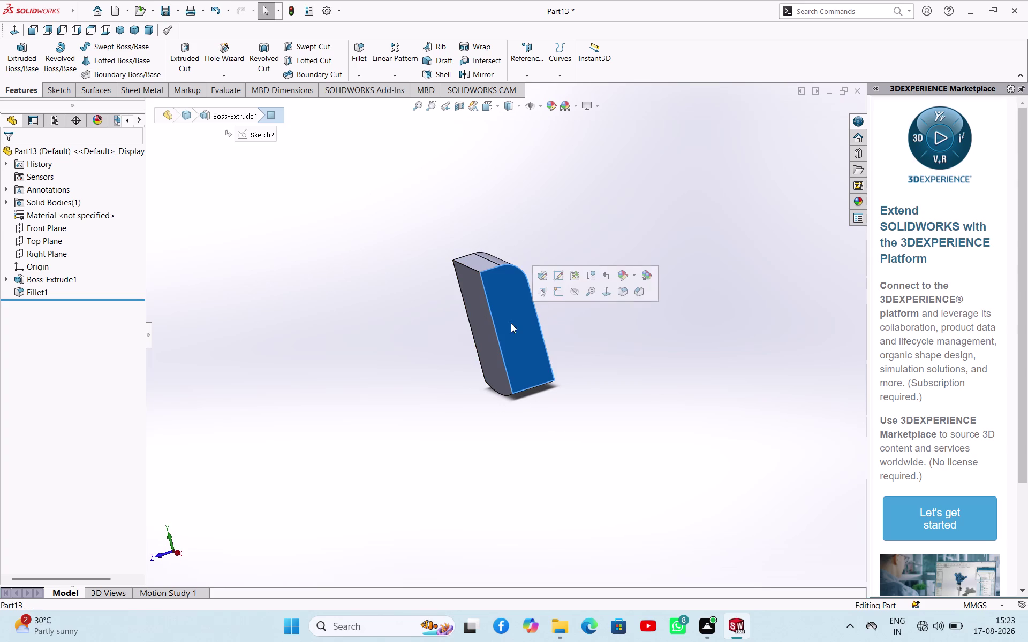
click(555, 294)
click(622, 316)
scroll(up, 3)
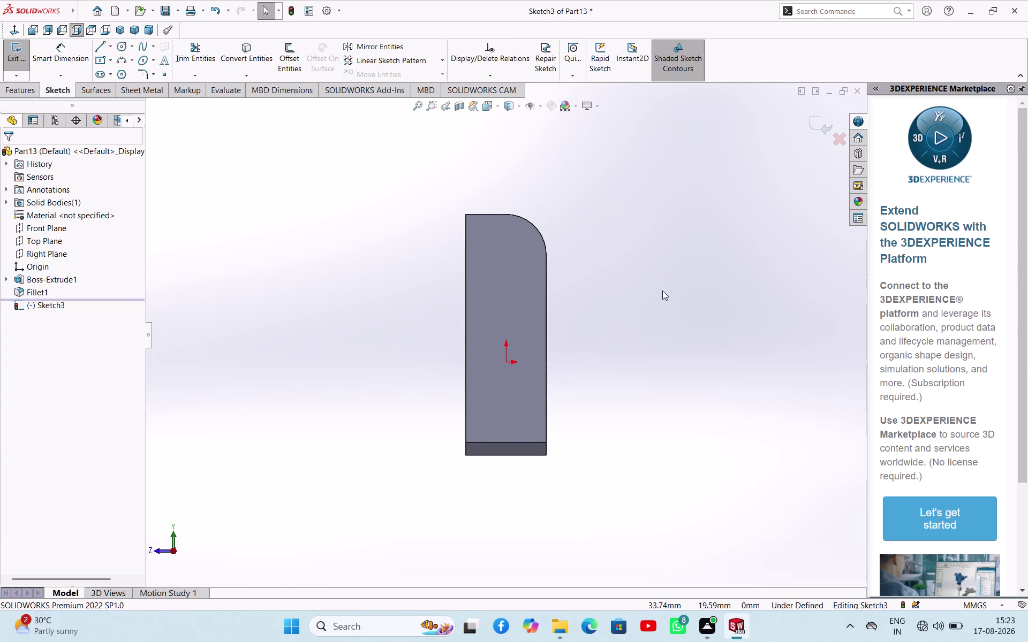
click(540, 236)
click(632, 246)
click(120, 44)
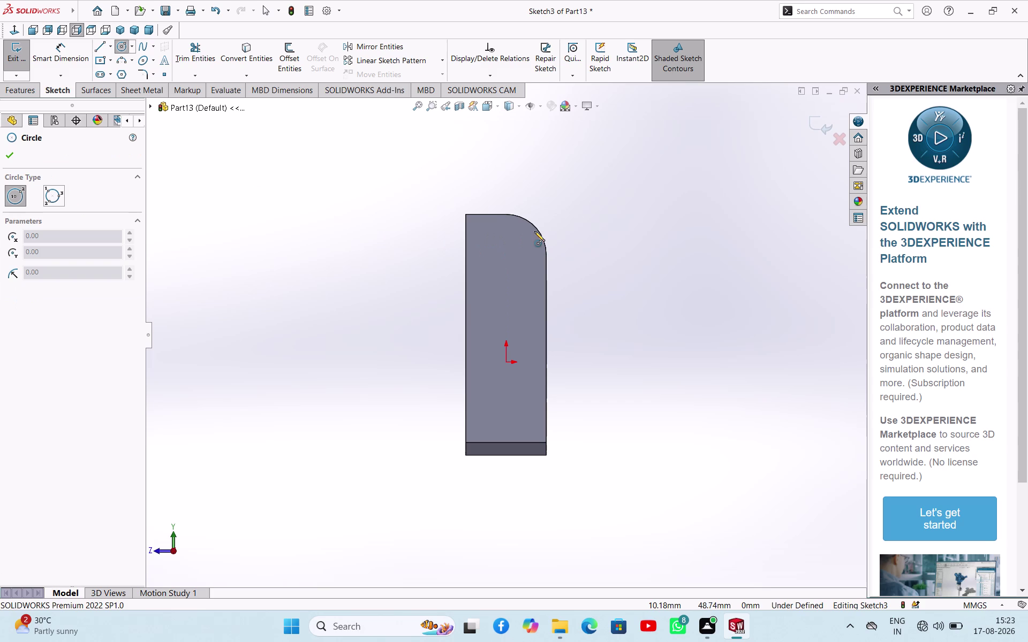
click(507, 253)
click(525, 270)
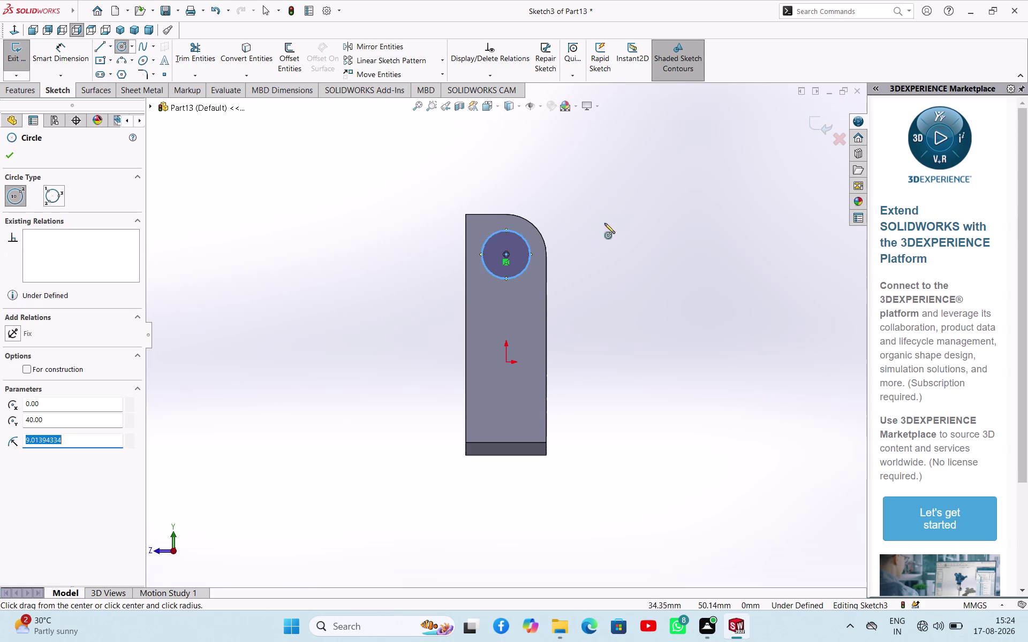
right_click(620, 212)
click(634, 224)
Dimension the circle to 13 mm diameter and exit the sketch.
right_drag(632, 278, 643, 213)
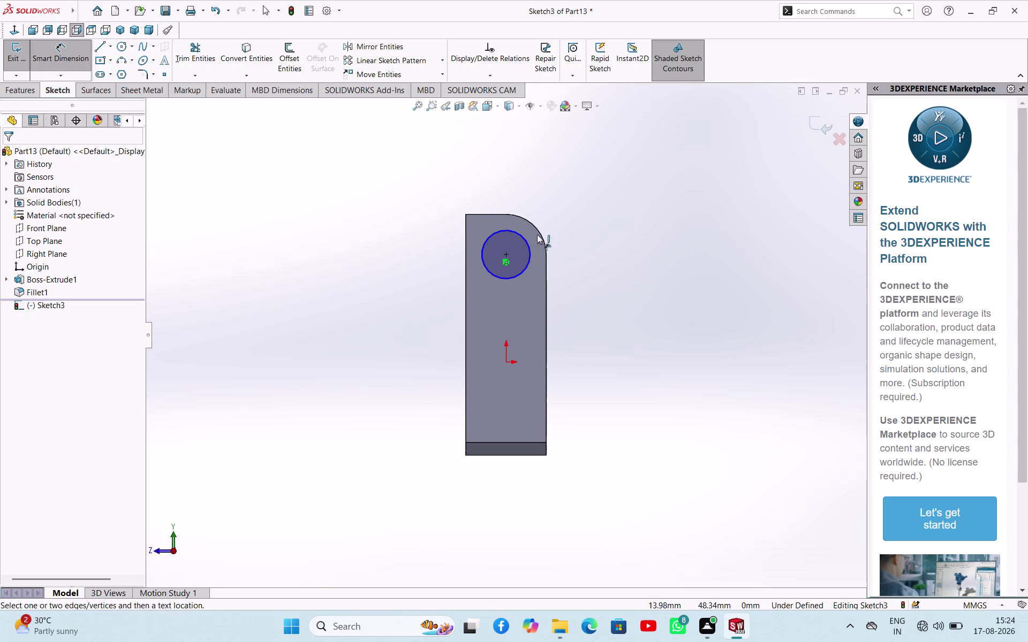
click(526, 243)
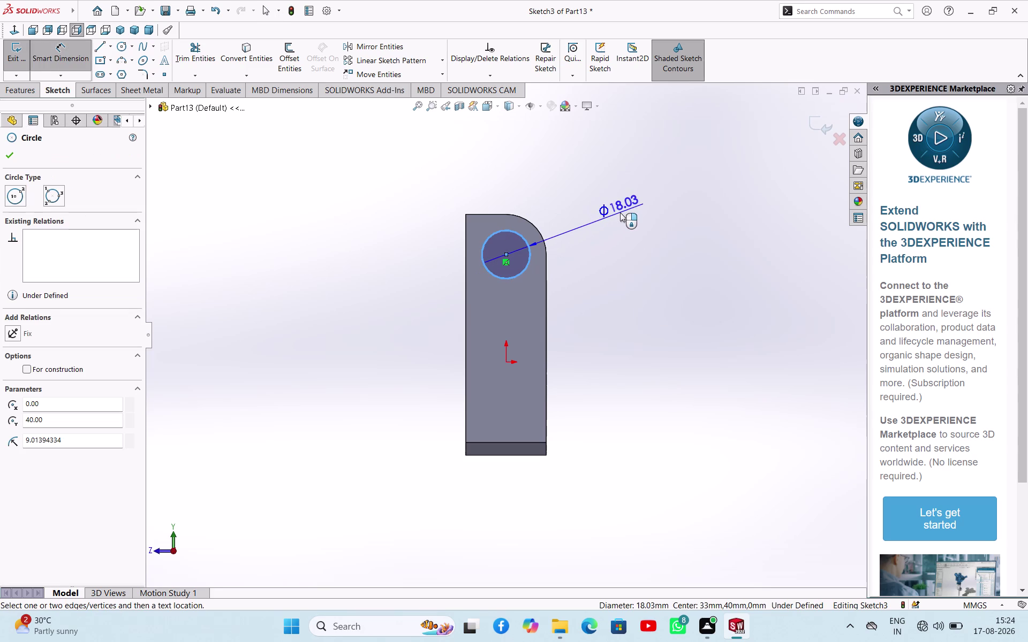
click(620, 212)
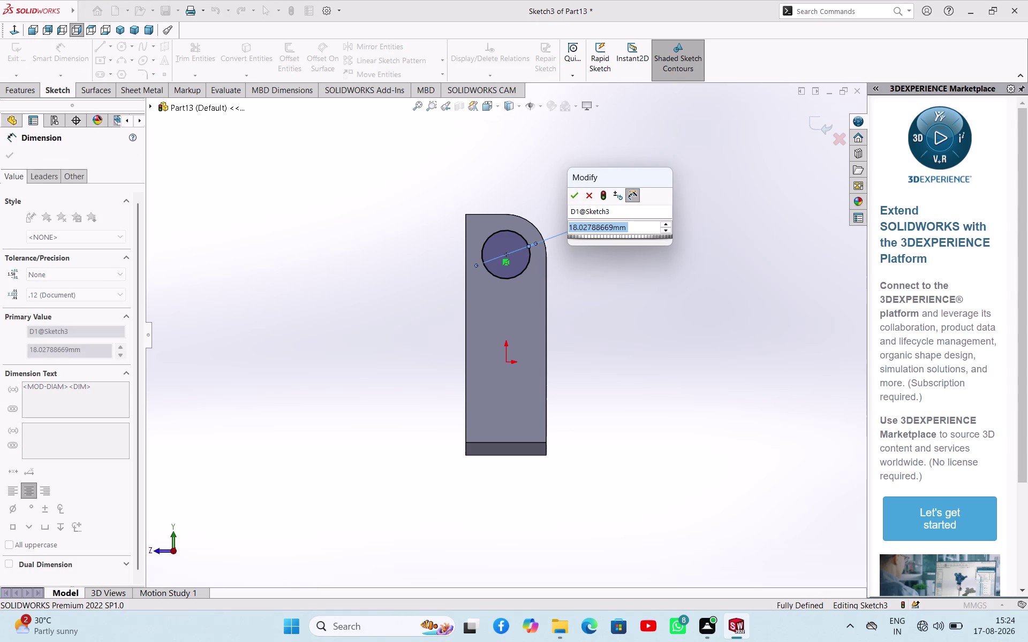
text(13)
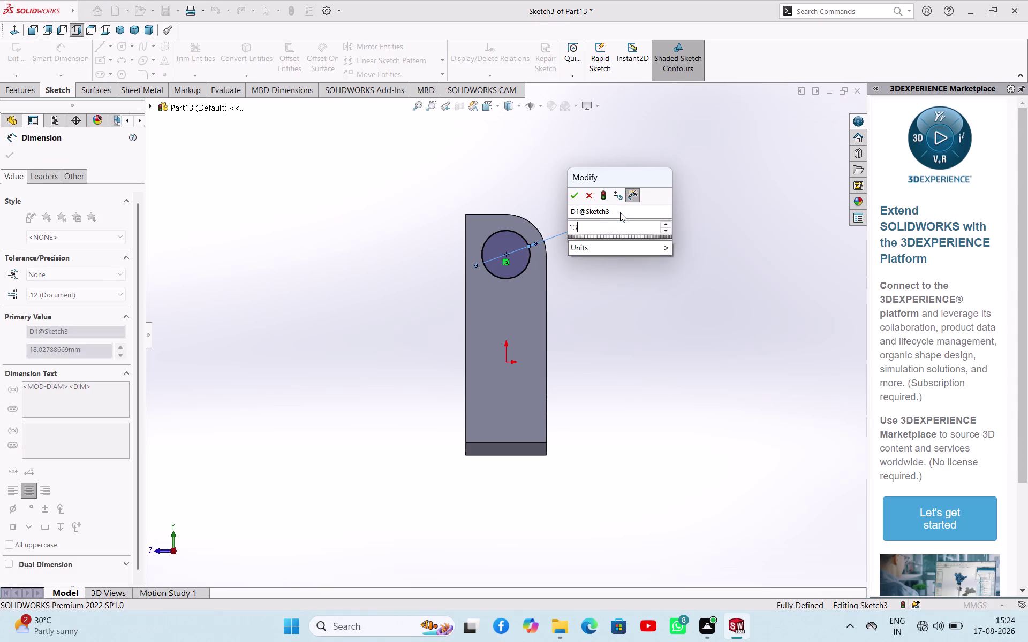
key(Return)
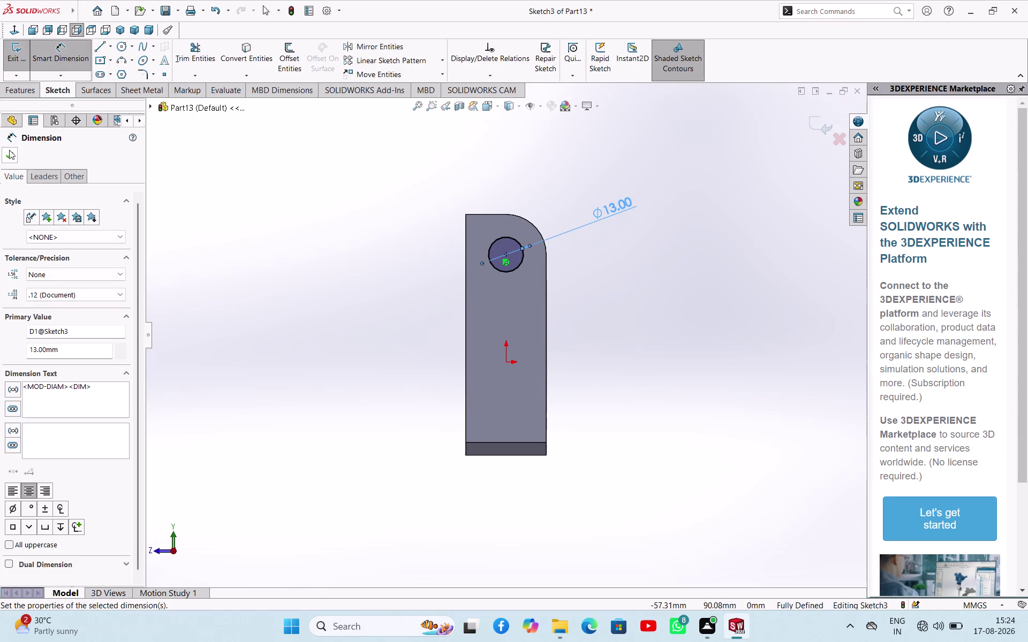
click(12, 63)
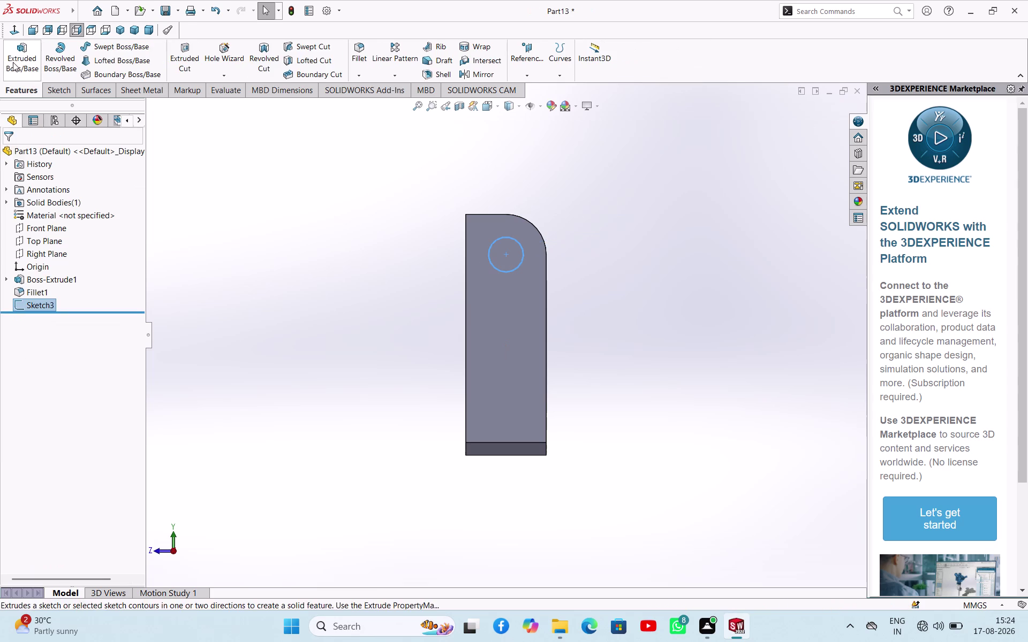
click(174, 55)
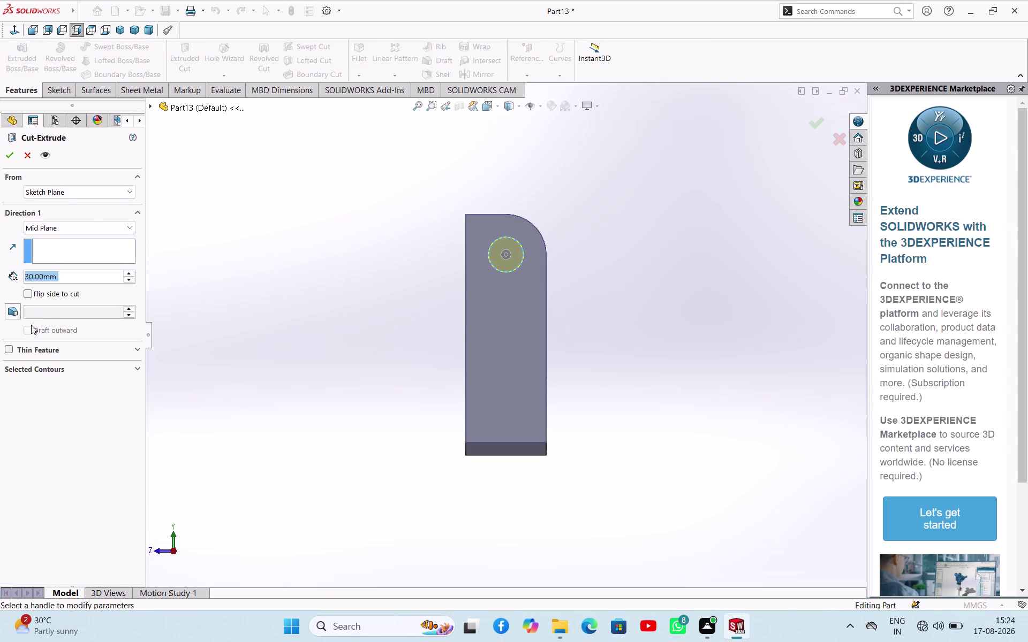
Try a draft angle on the cut extrusion, then cancel the cut.
click(17, 313)
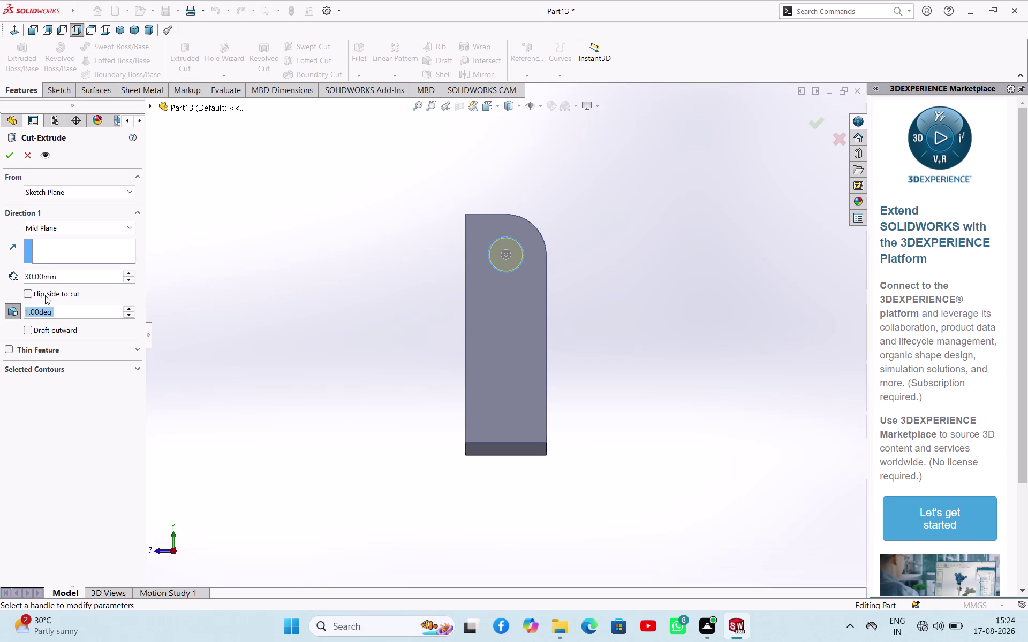
click(23, 154)
click(293, 210)
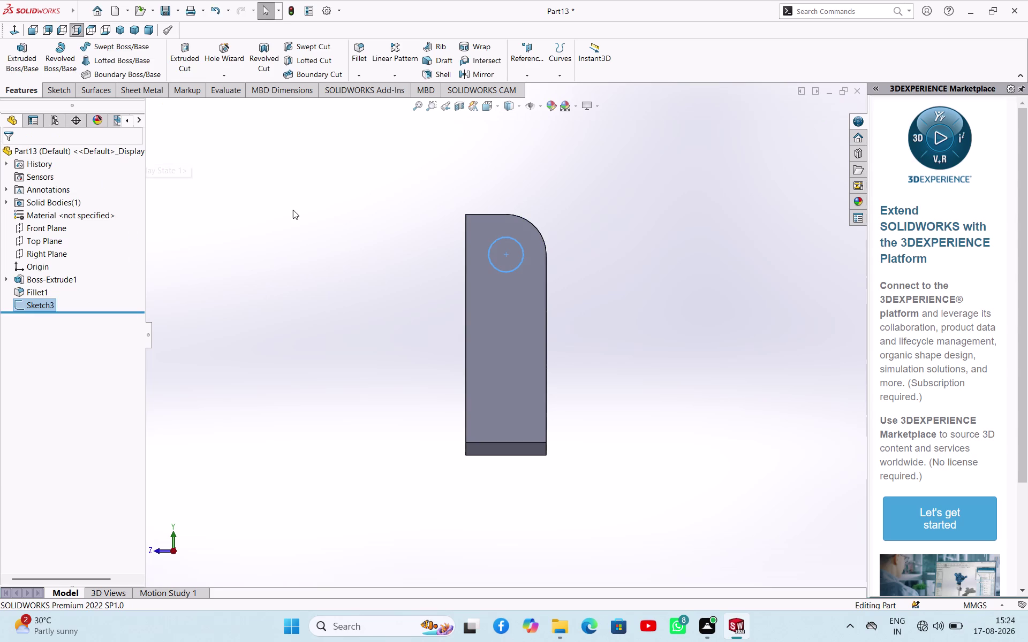
Open the Hole Wizard, pick a hole type, then cancel without adding a hole.
click(231, 77)
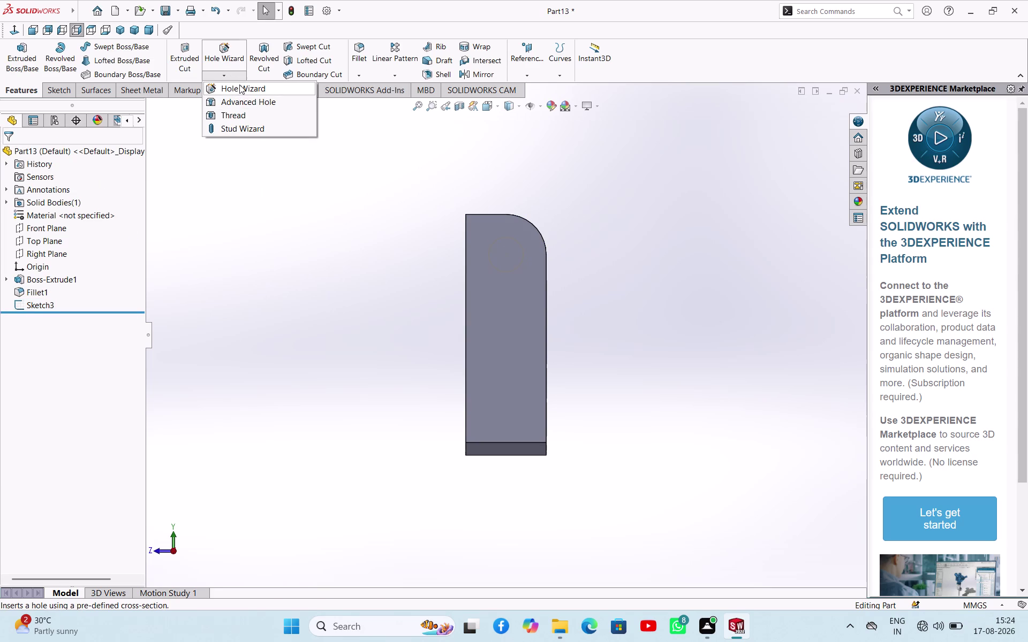
click(239, 85)
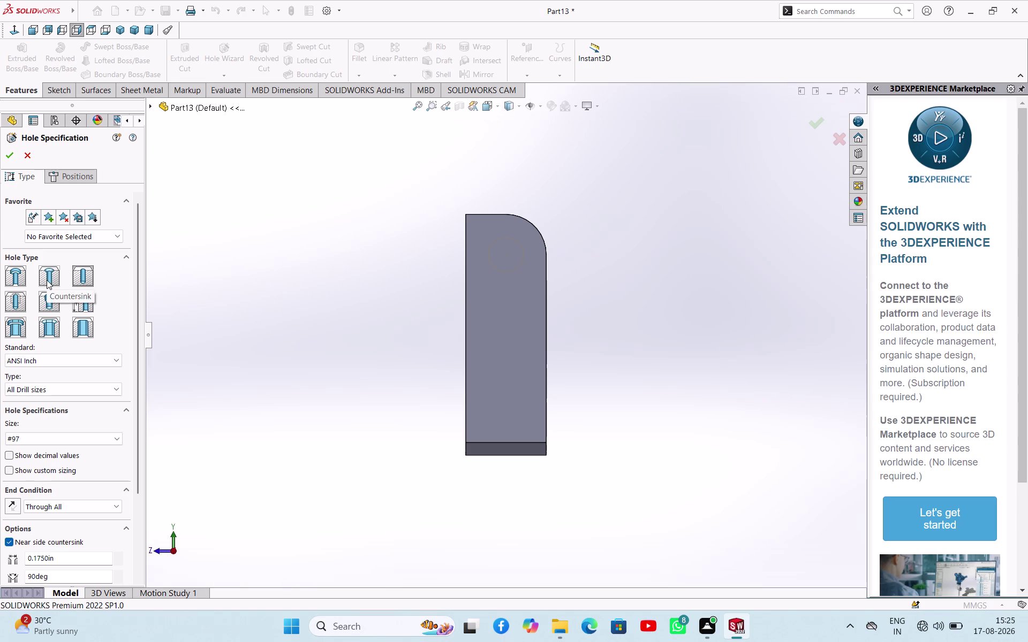
click(46, 280)
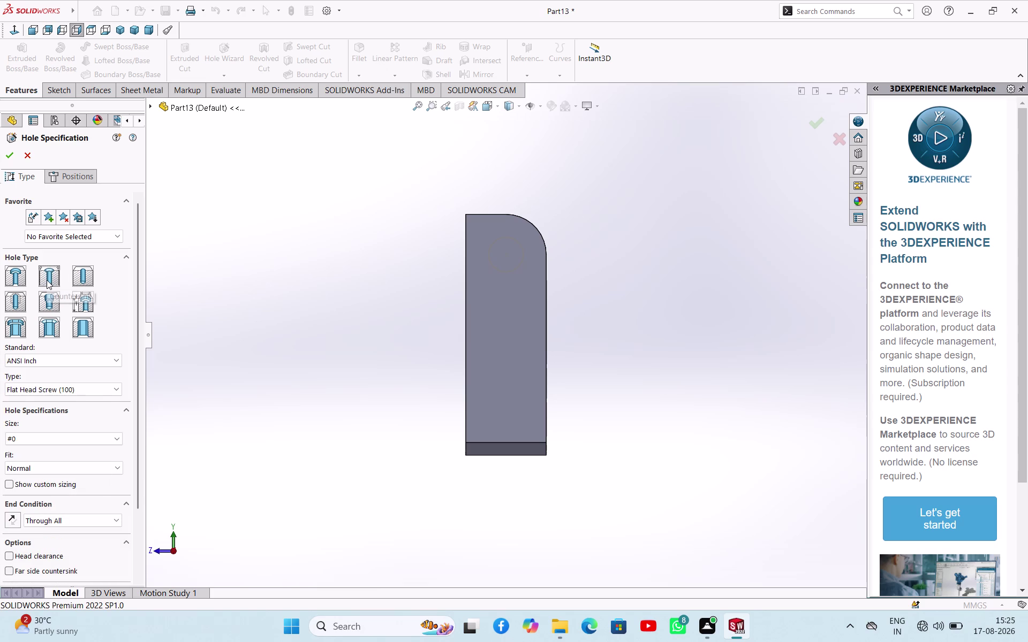
click(506, 254)
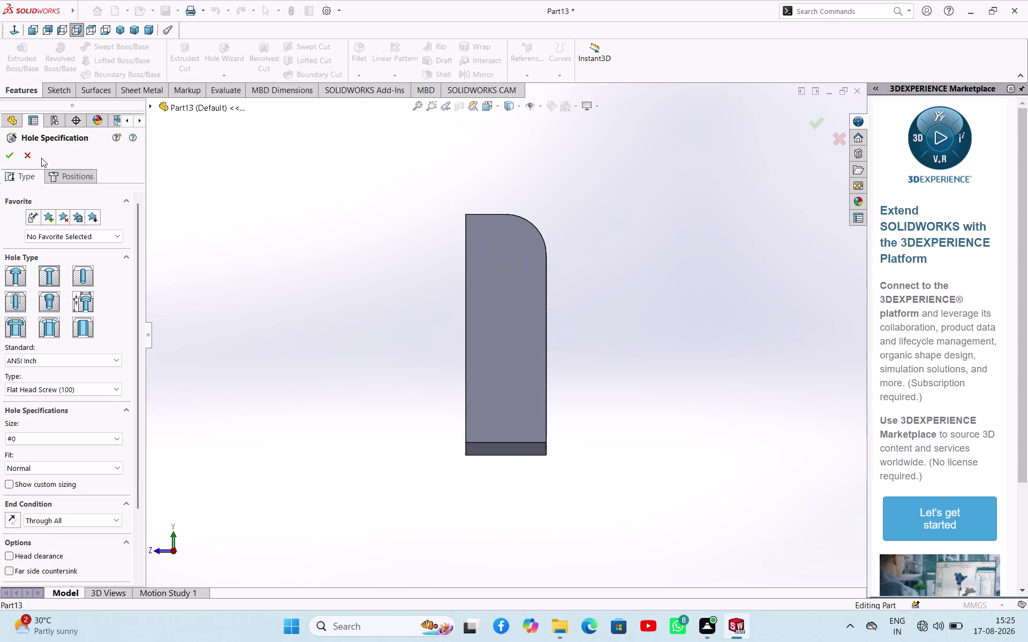
click(24, 158)
click(255, 186)
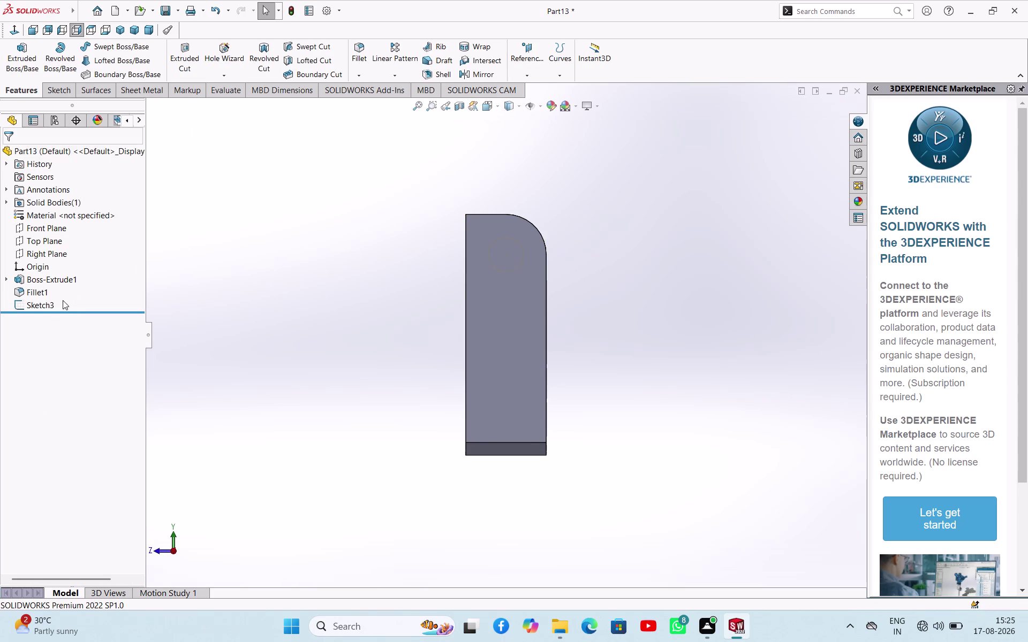
Start an Extruded Cut using Sketch3 as the profile and adjust the draft angle field.
click(49, 305)
click(60, 275)
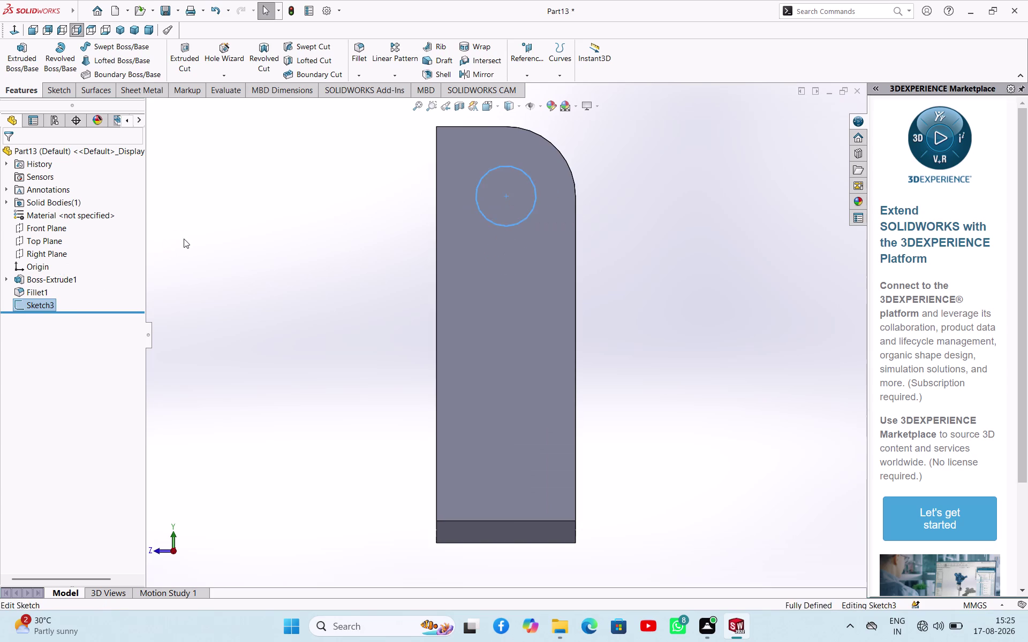
click(11, 53)
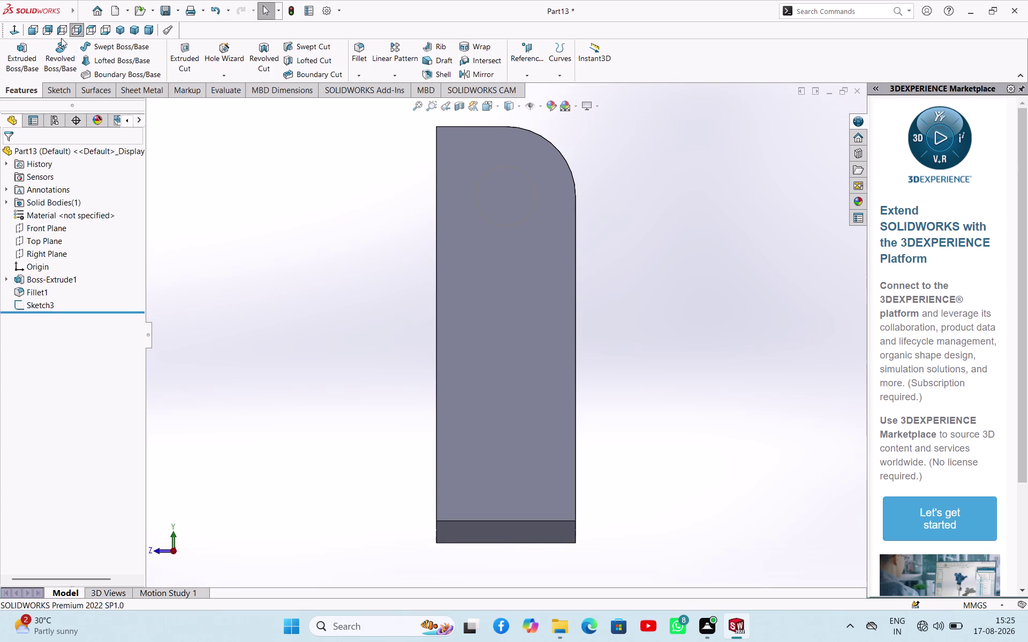
click(186, 59)
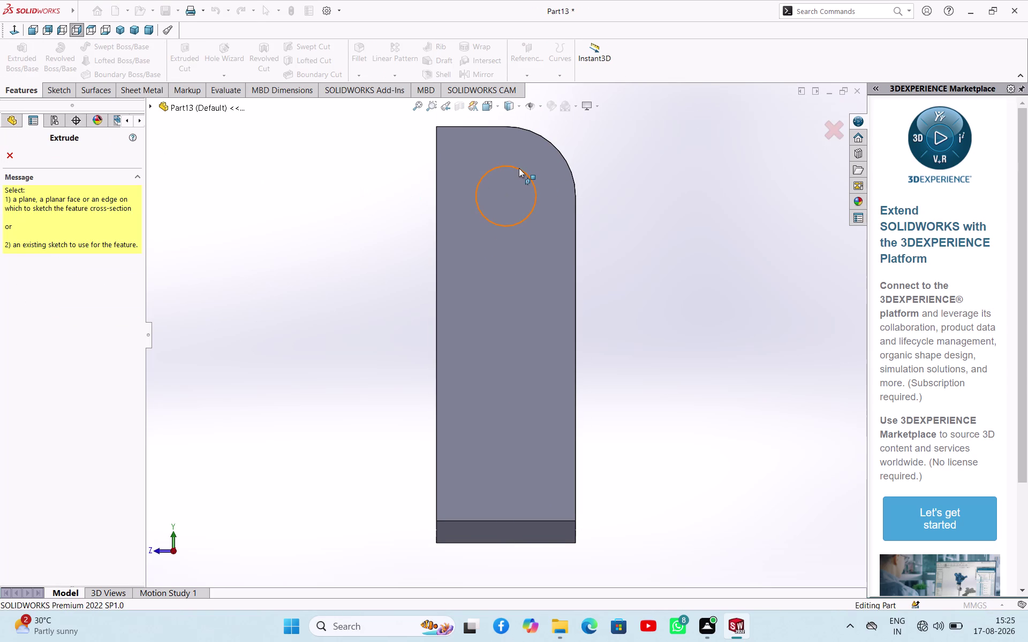
click(519, 168)
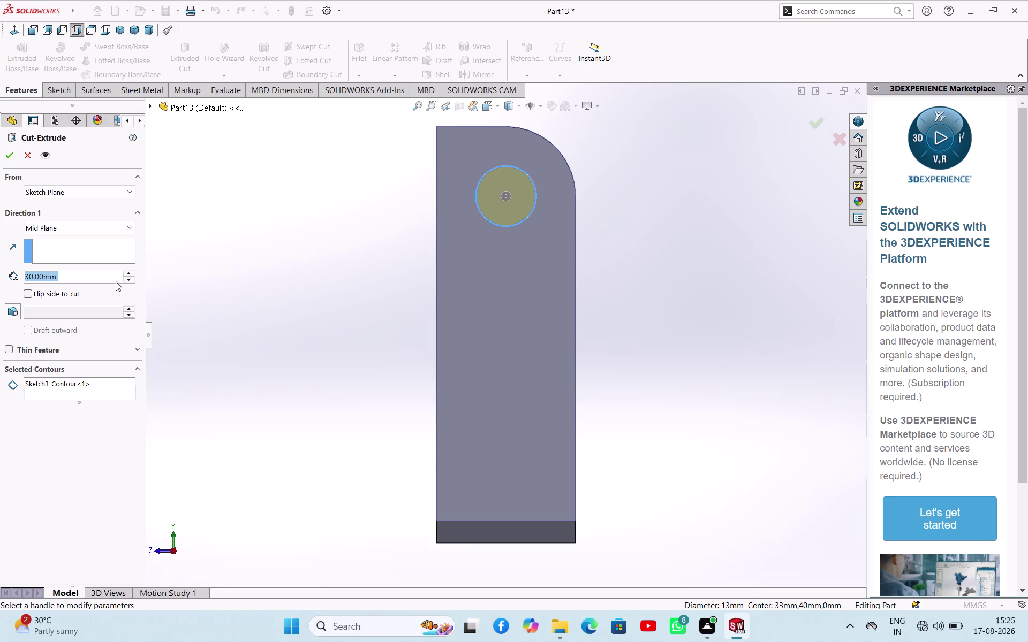
click(12, 305)
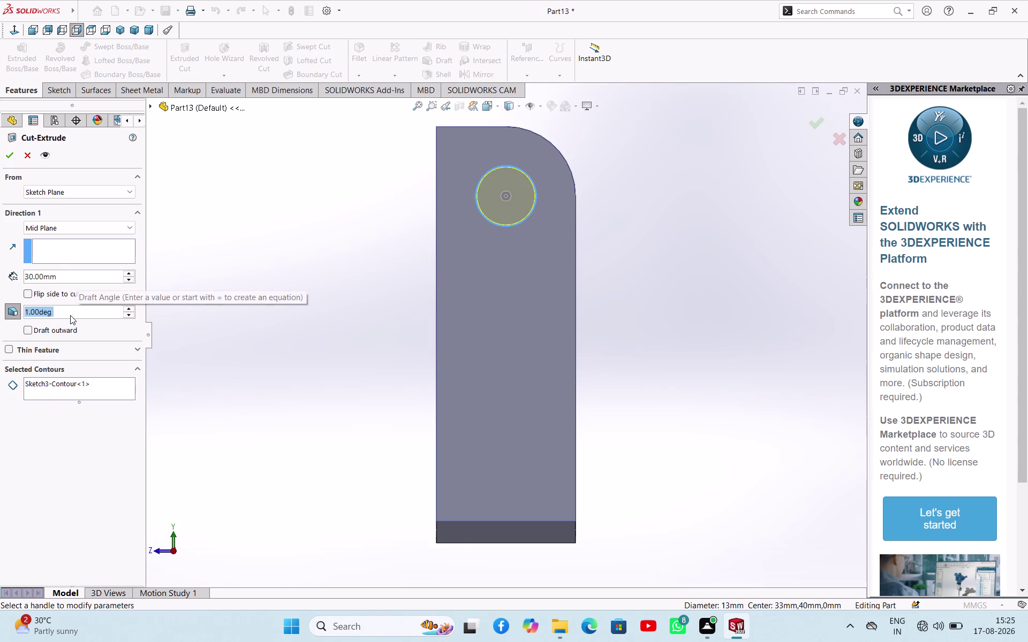
text(1/5)
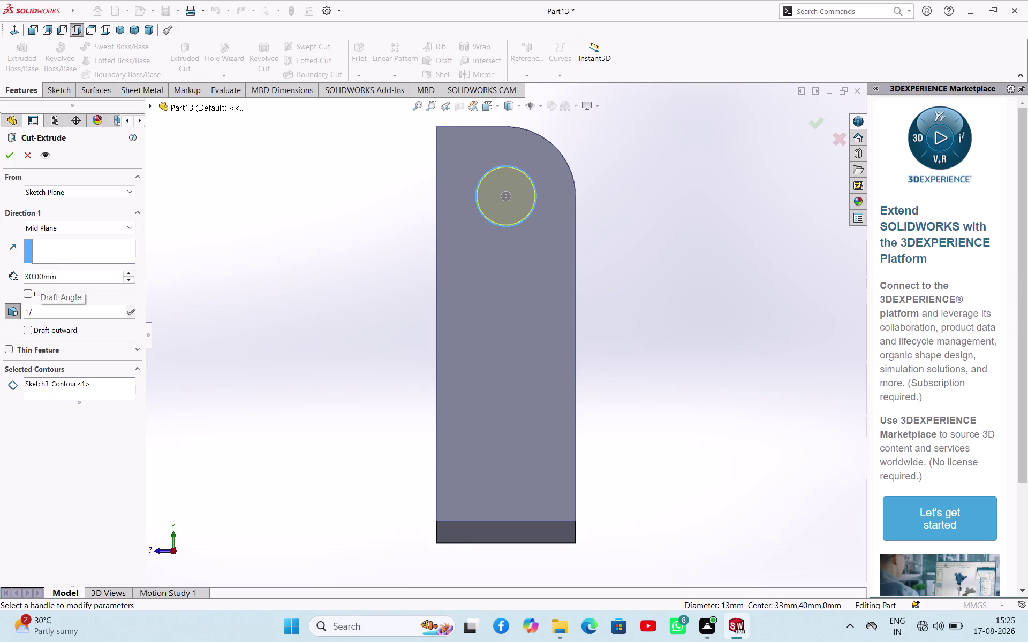
text(0)
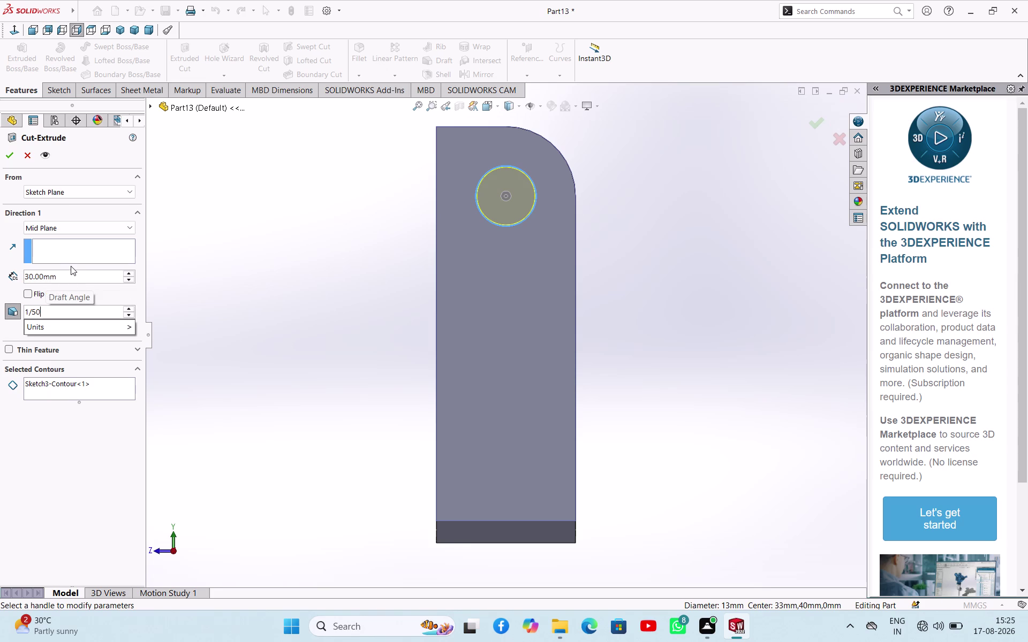
middle_drag(338, 242, 401, 319)
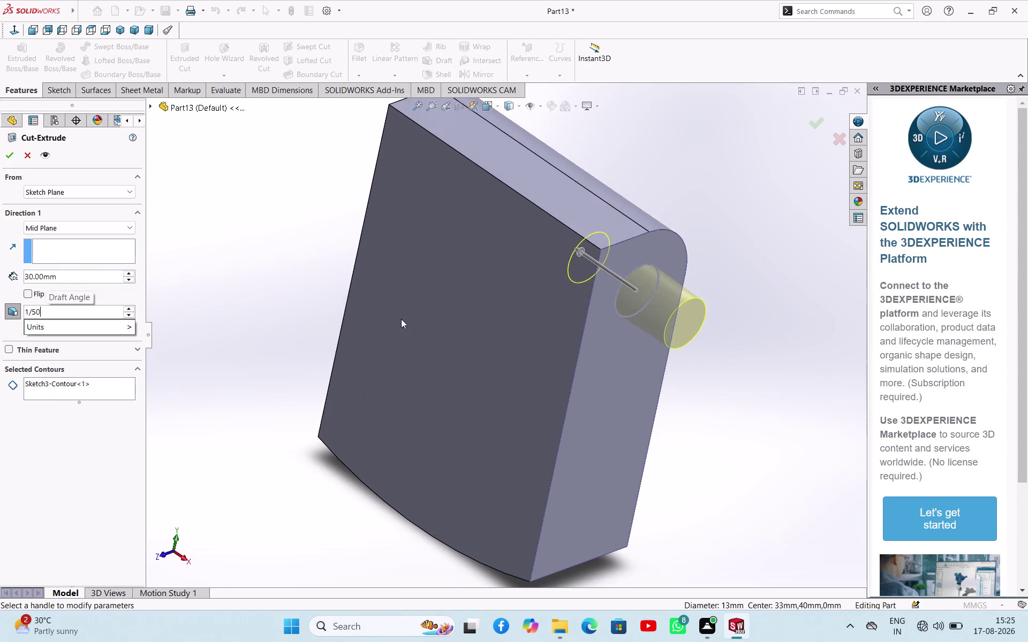
middle_drag(401, 319, 410, 335)
Set the cut's end condition to Up To Next and create Cut-Extrude1.
click(95, 226)
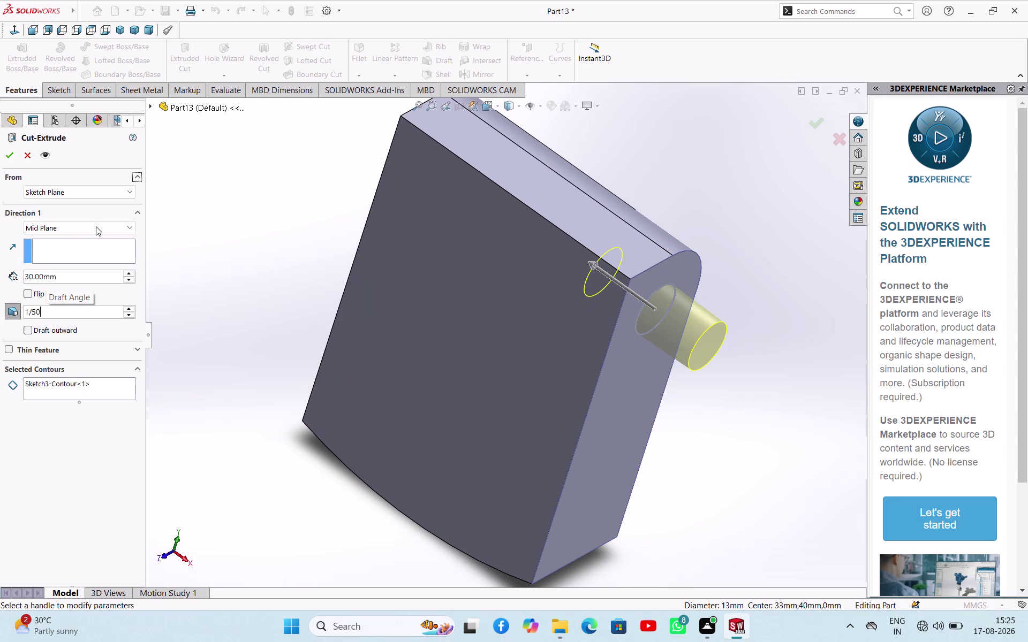
click(36, 234)
click(37, 236)
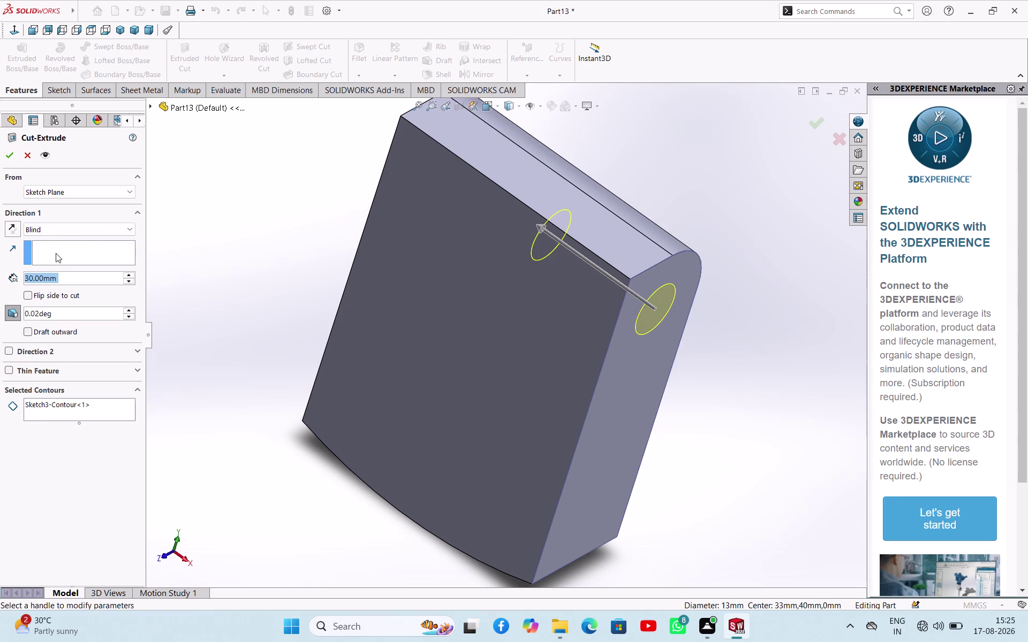
click(68, 228)
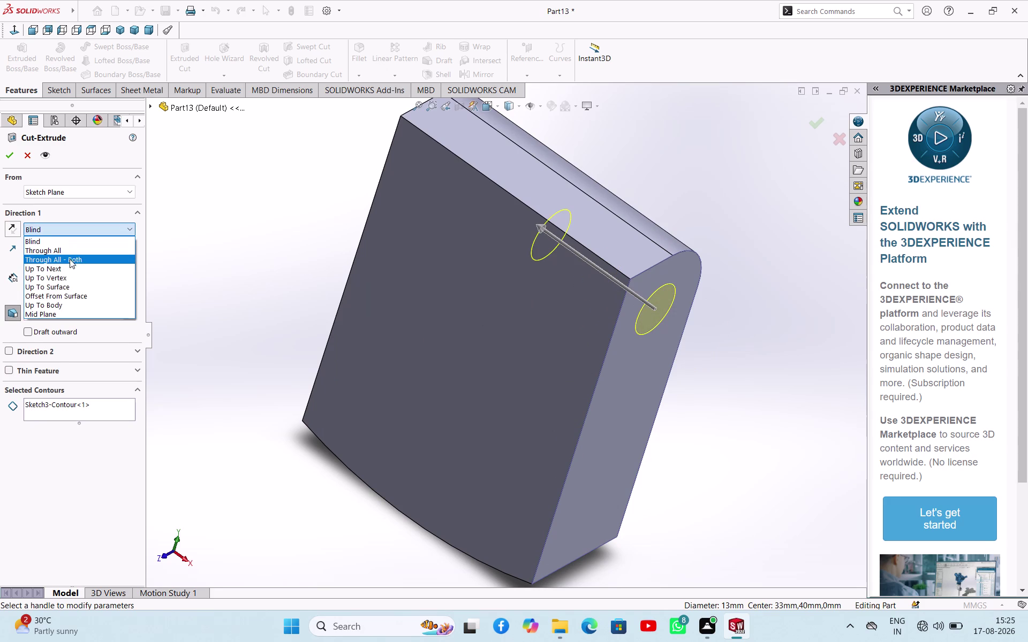
click(70, 266)
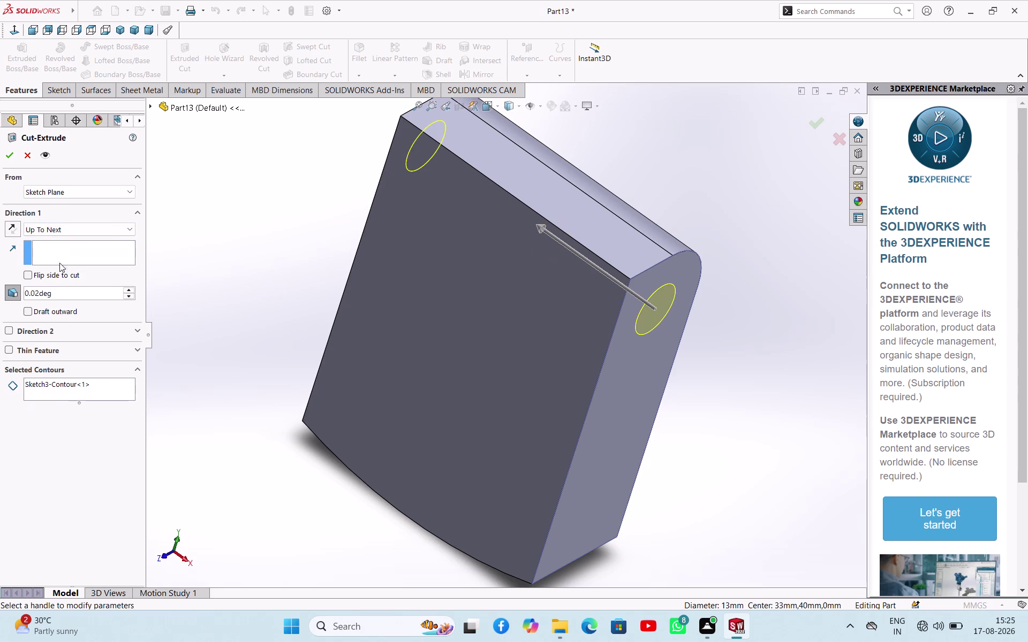
click(14, 155)
click(278, 315)
middle_drag(294, 317, 232, 249)
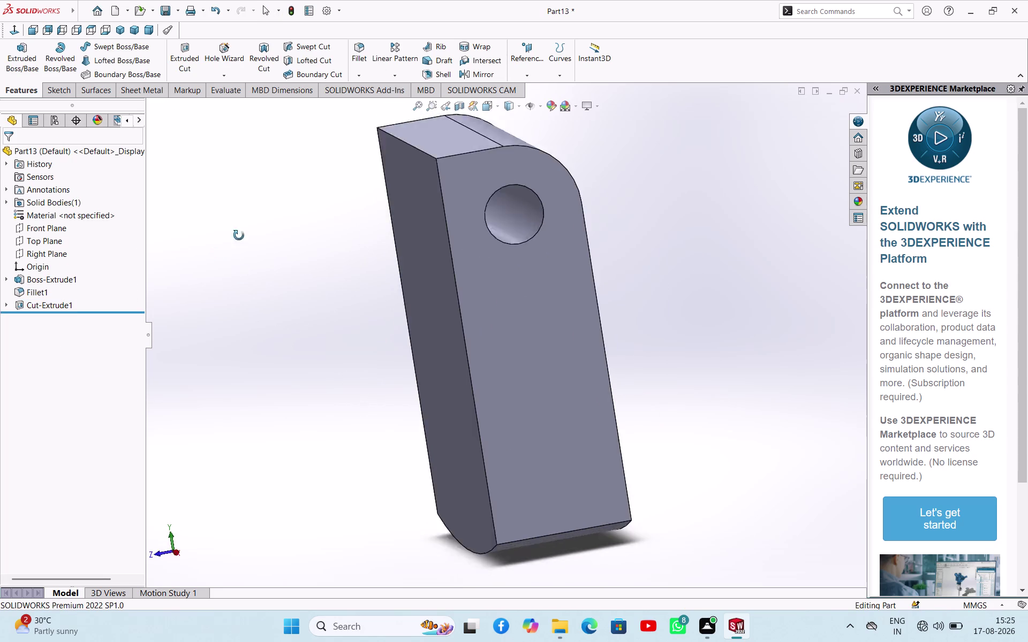
middle_drag(231, 249, 265, 246)
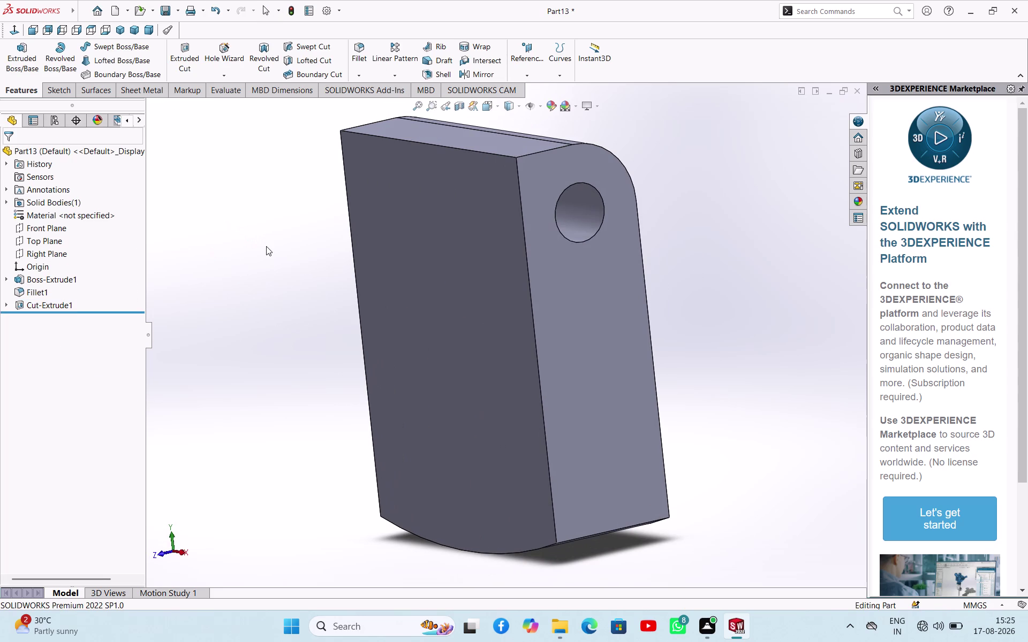
key(ctrl+s)
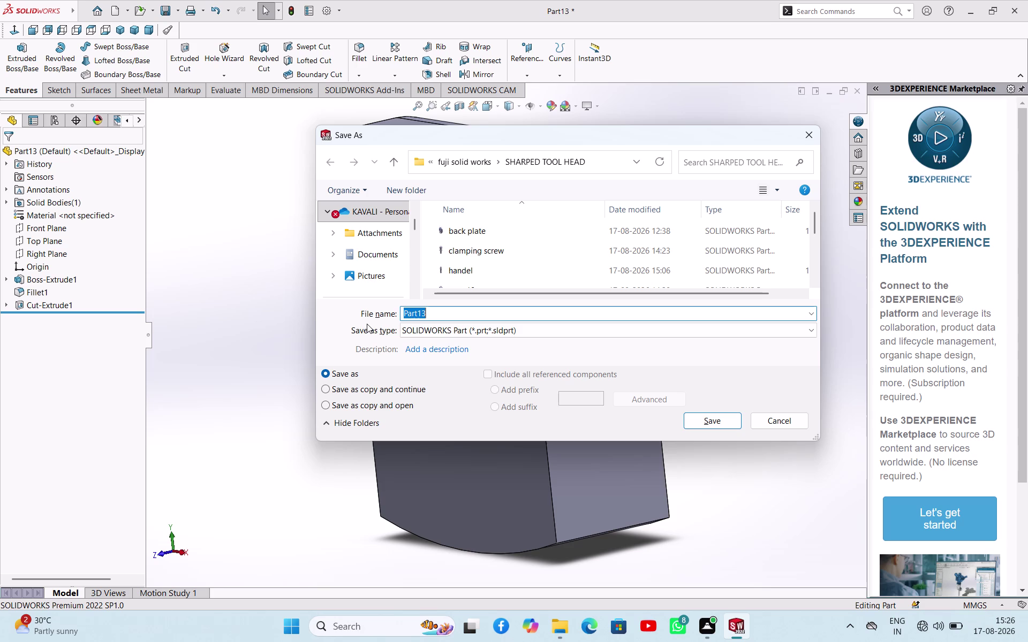
Save the part under the name 'drag plate'.
text(dra)
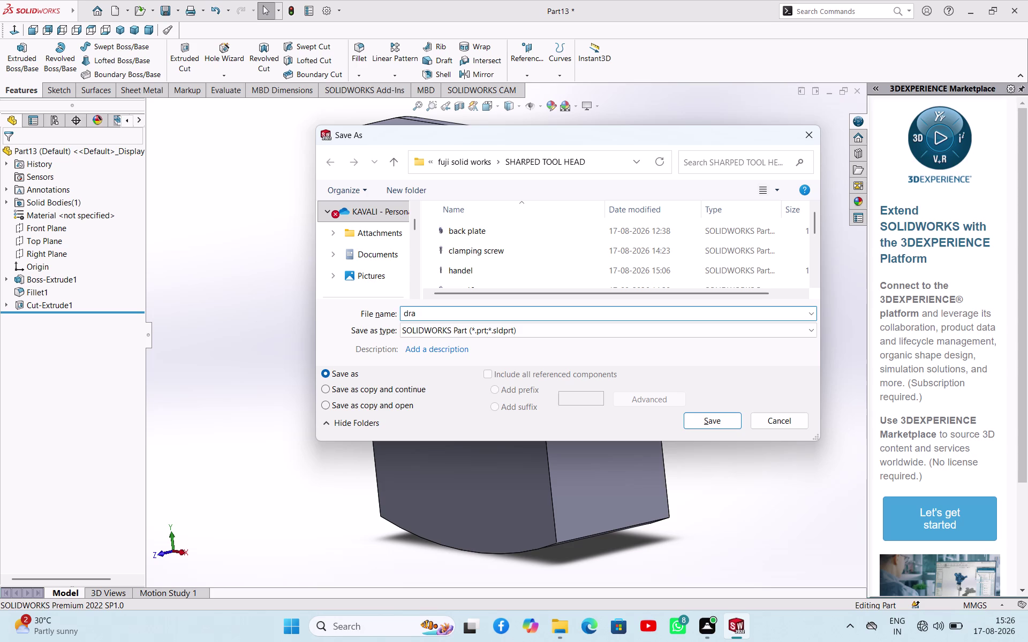
text(g)
key(space)
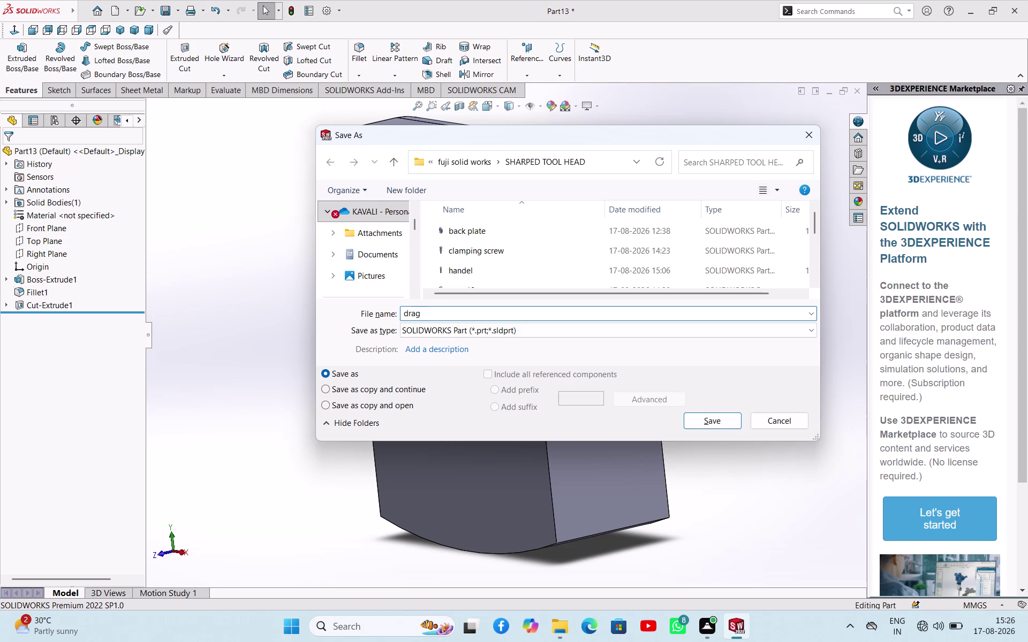
text(pl)
text(ate)
click(706, 422)
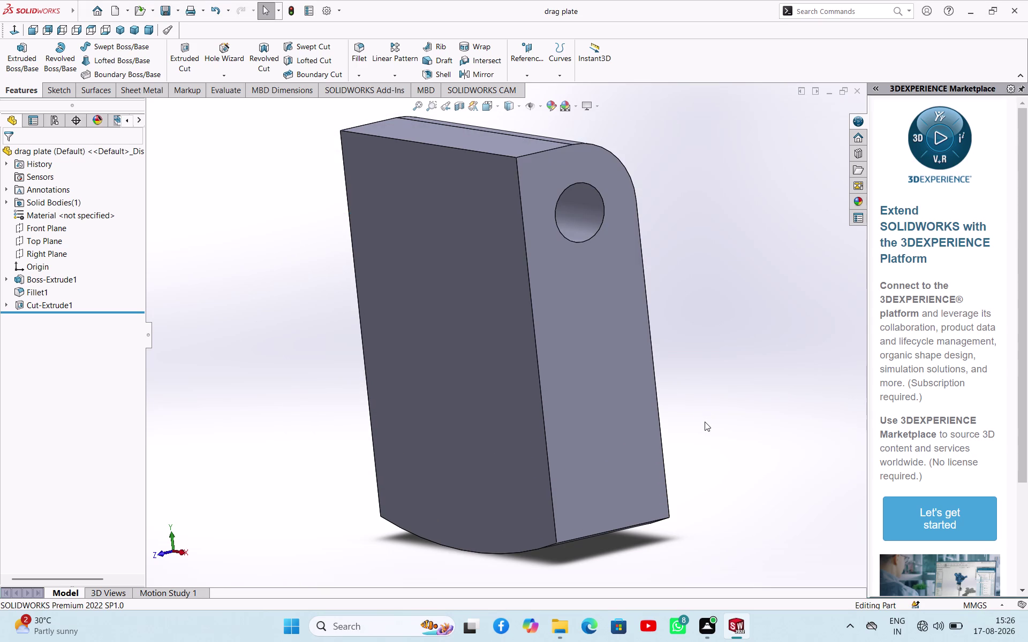
Create a new blank part, Part14.
key(ctrl+n)
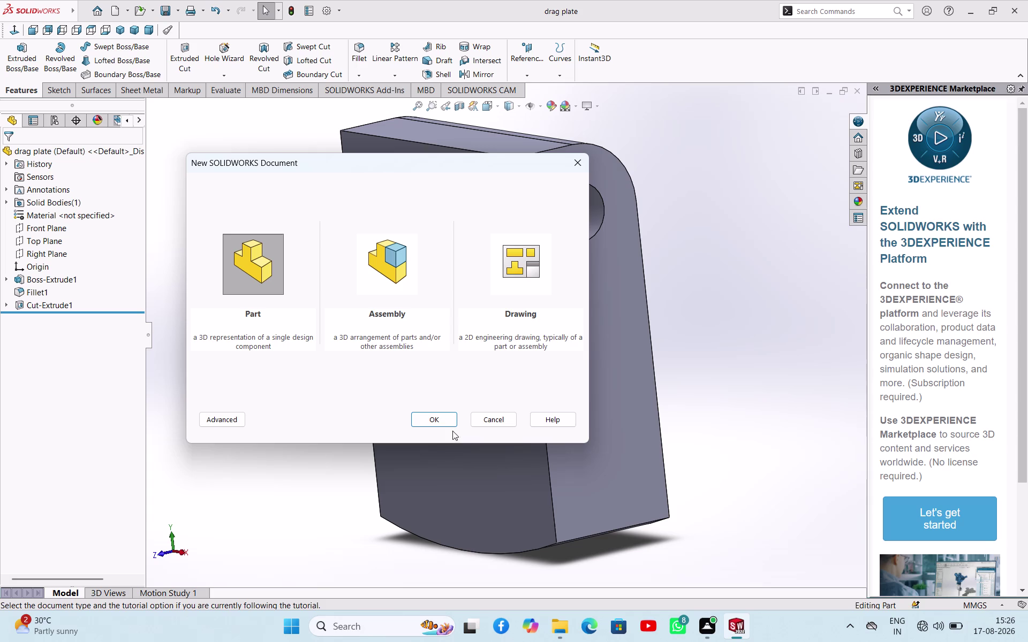
click(440, 420)
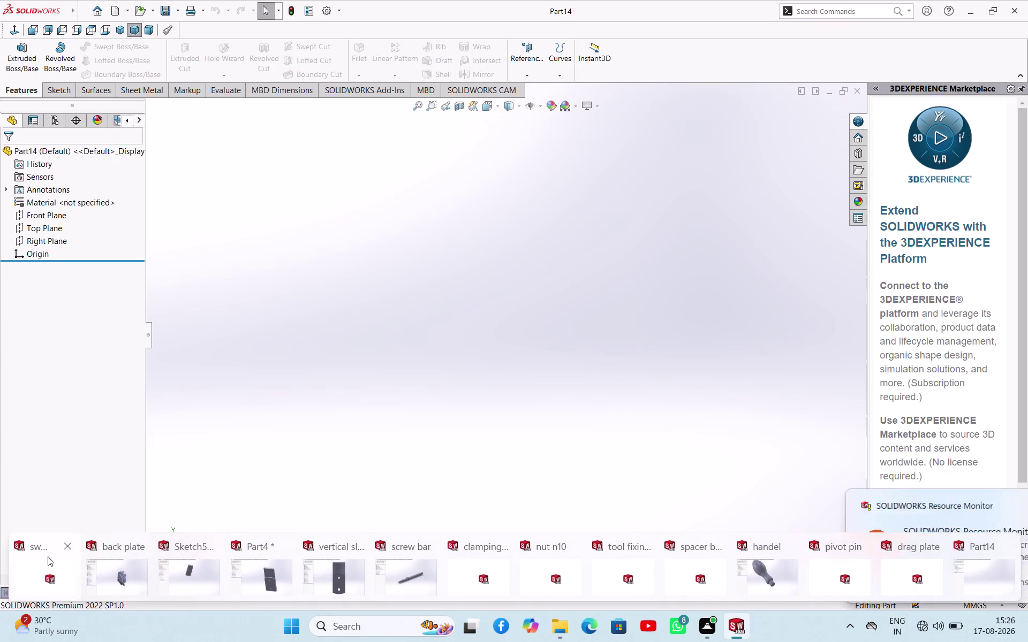
click(67, 552)
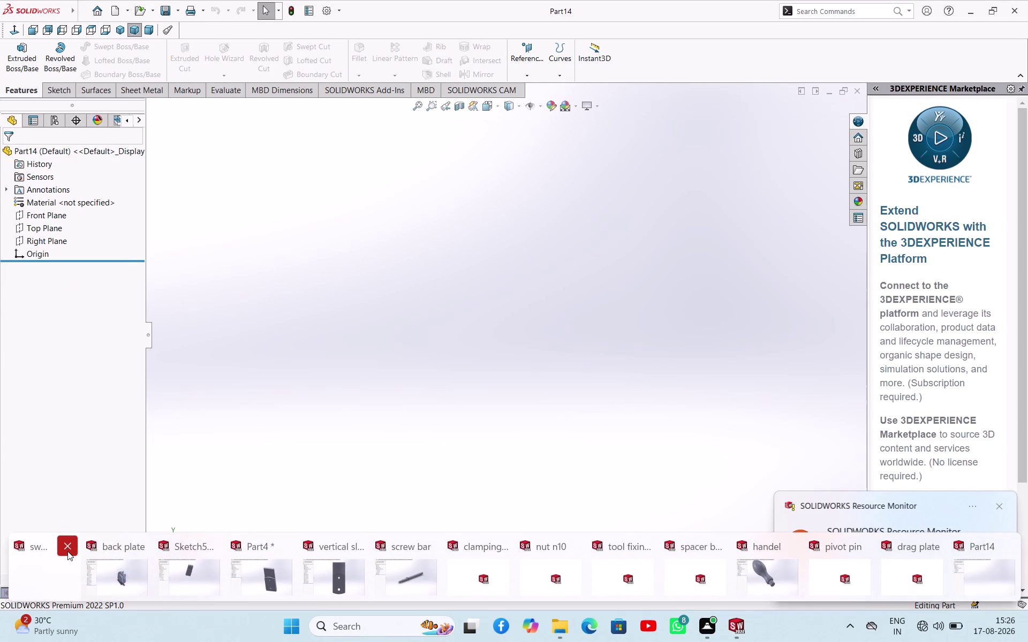
Close the swivel plate, nut n10 and Sketch5 windows, discarding unsaved changes.
click(68, 546)
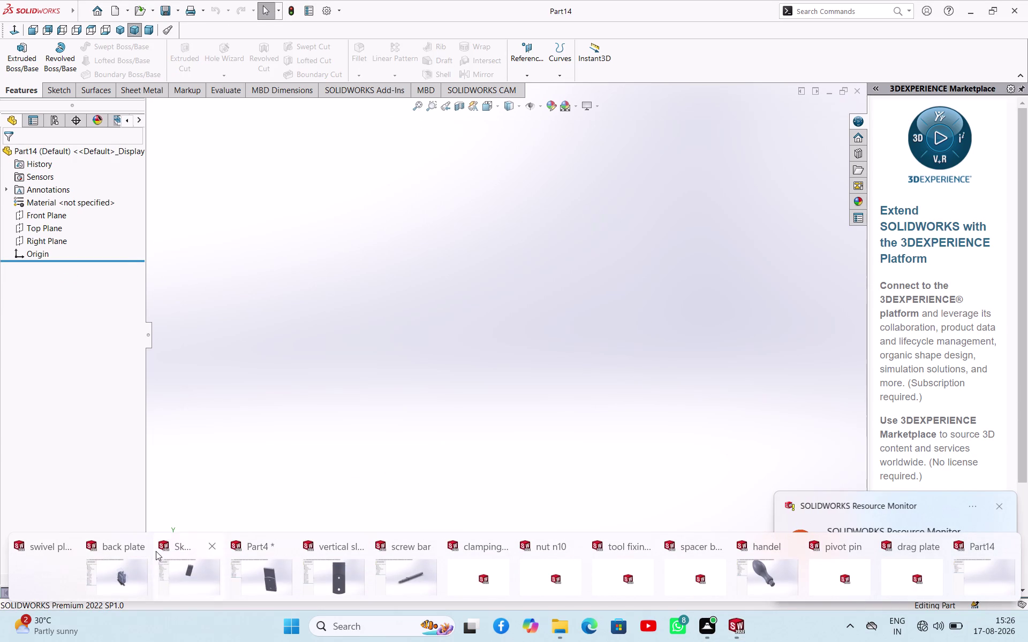
click(146, 551)
click(121, 562)
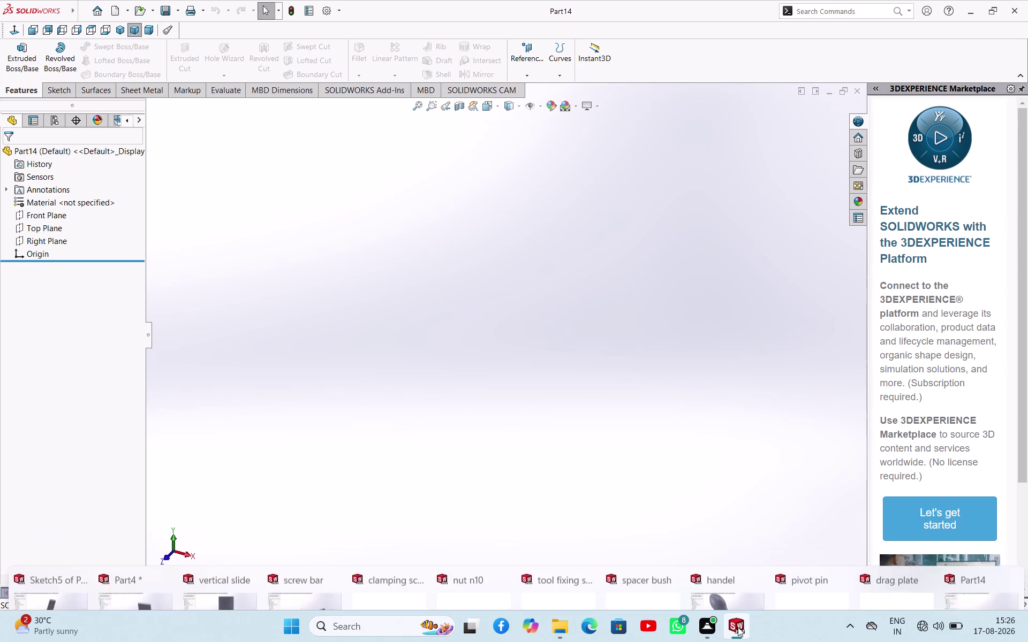
click(747, 541)
click(737, 555)
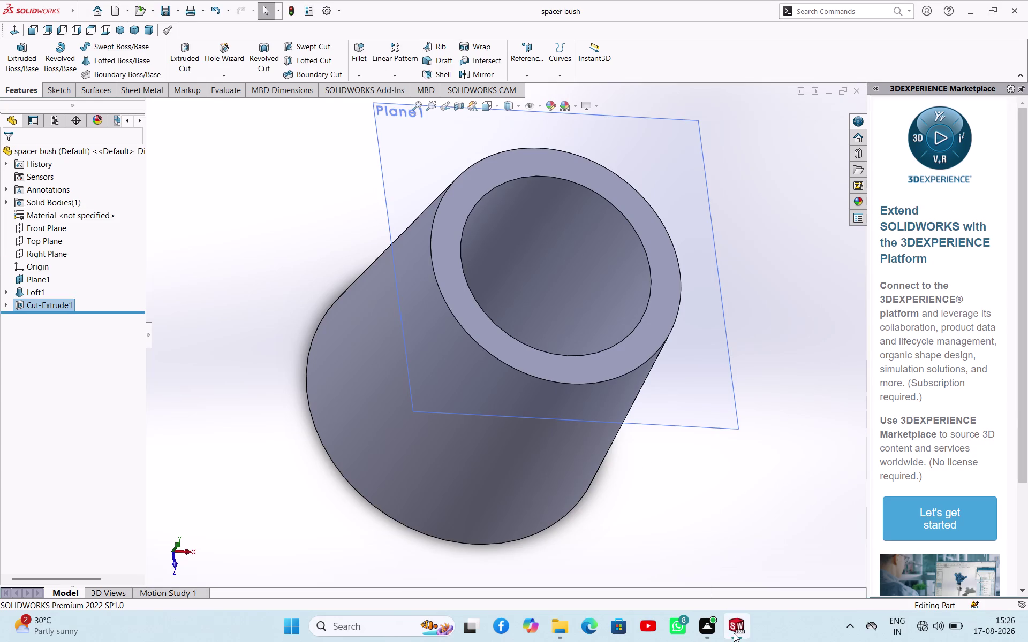
click(732, 539)
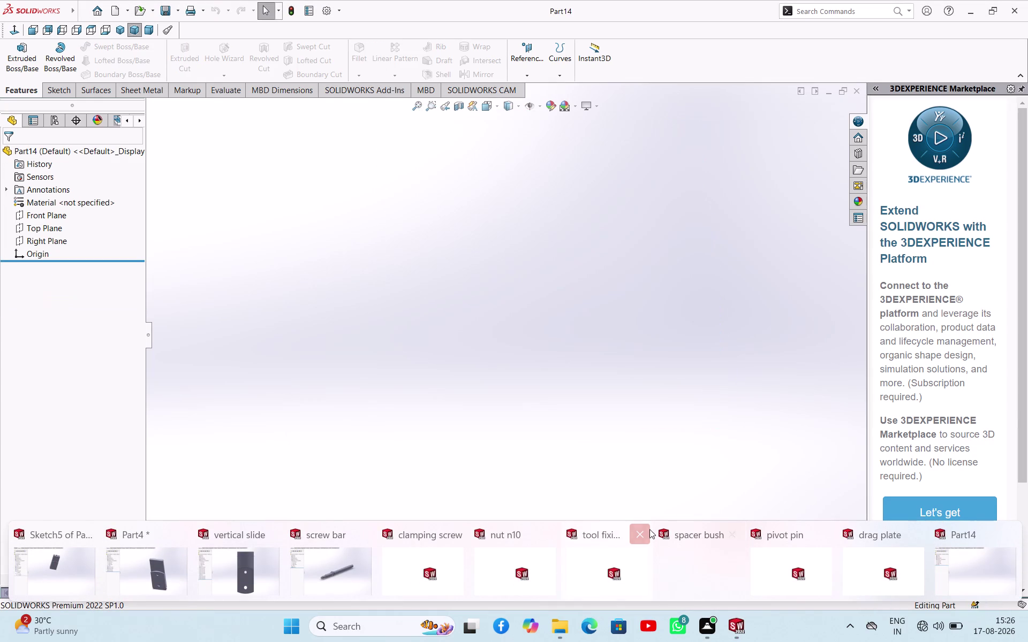
click(643, 529)
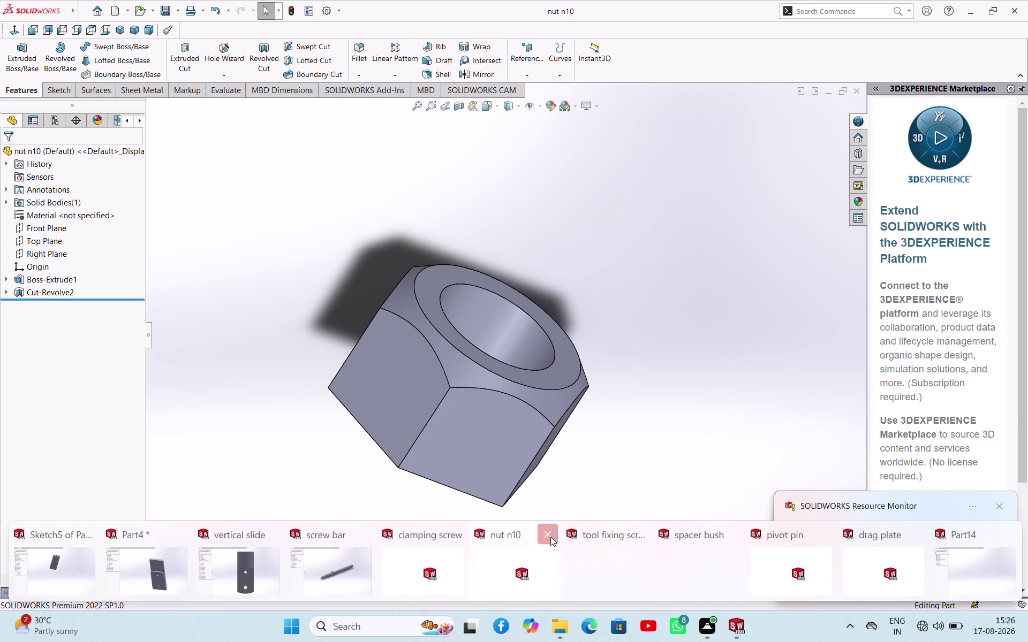
click(548, 537)
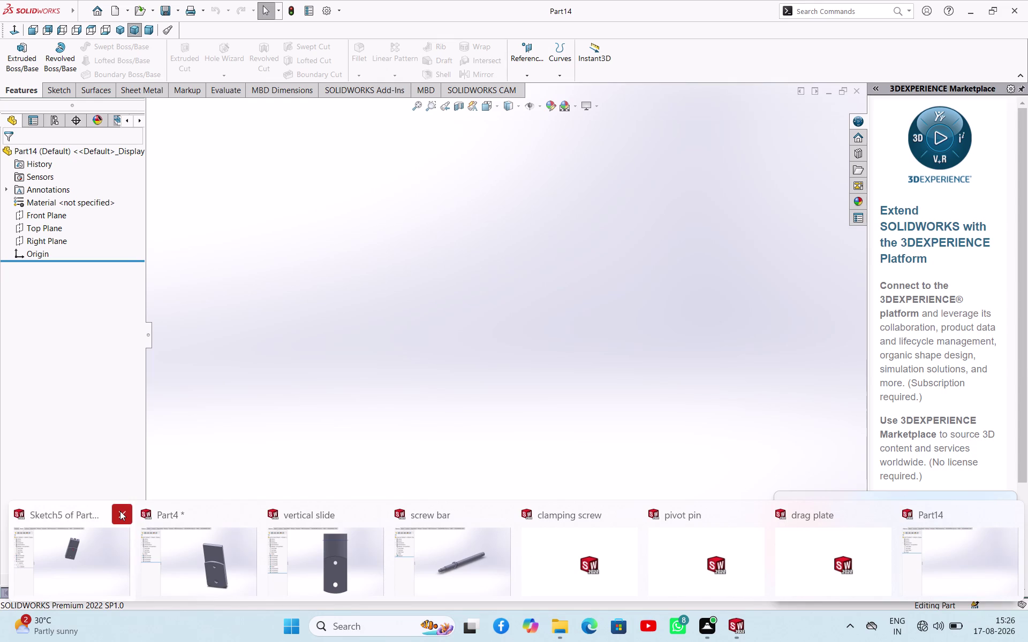
click(120, 511)
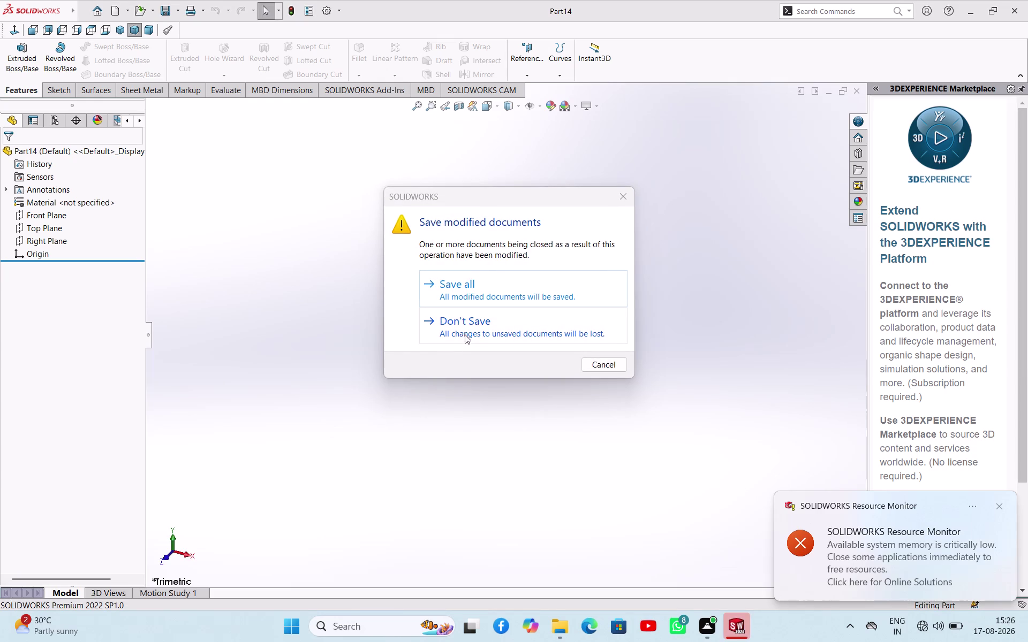
click(618, 204)
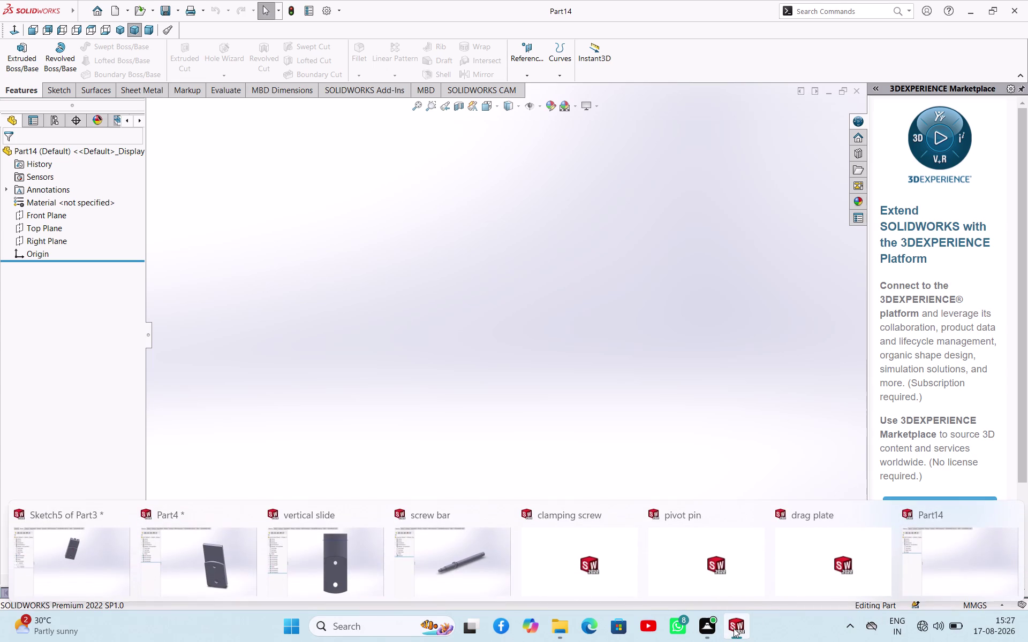
Close the Sketch5 of Part3, Part4 and vertical slide documents.
click(122, 513)
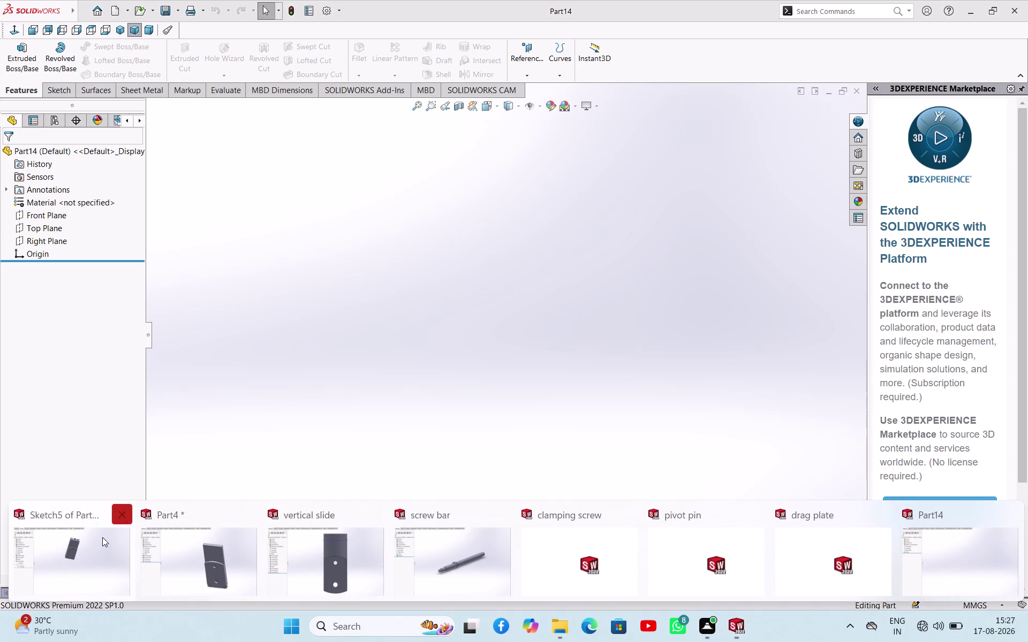
click(100, 543)
click(480, 335)
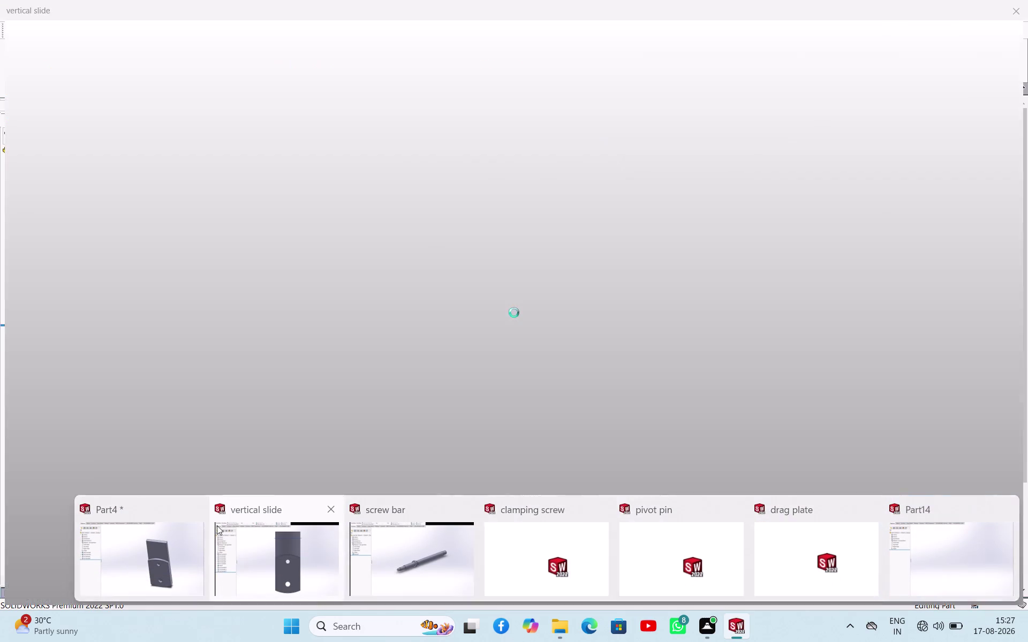
click(191, 514)
click(177, 541)
click(579, 335)
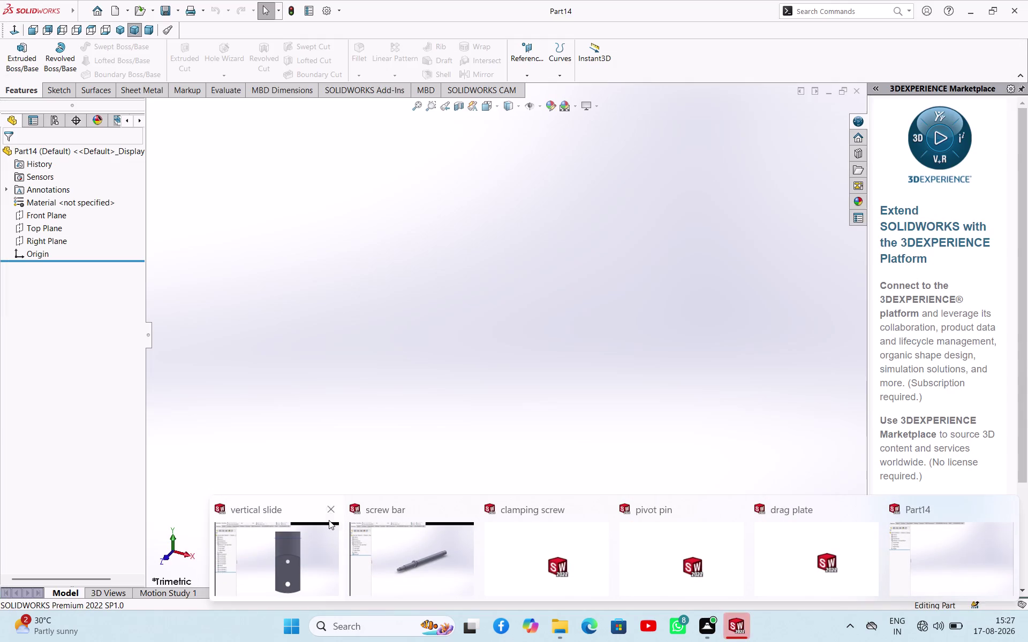
click(329, 514)
click(305, 547)
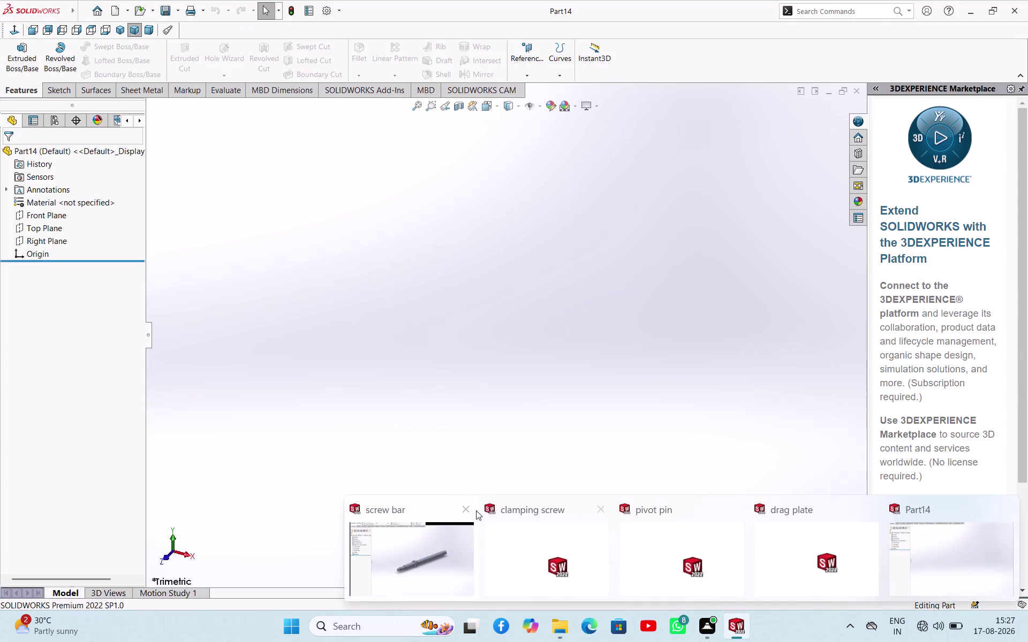
Close the screw bar and clamping screw documents, then switch to the screen recorder.
click(467, 508)
click(467, 508)
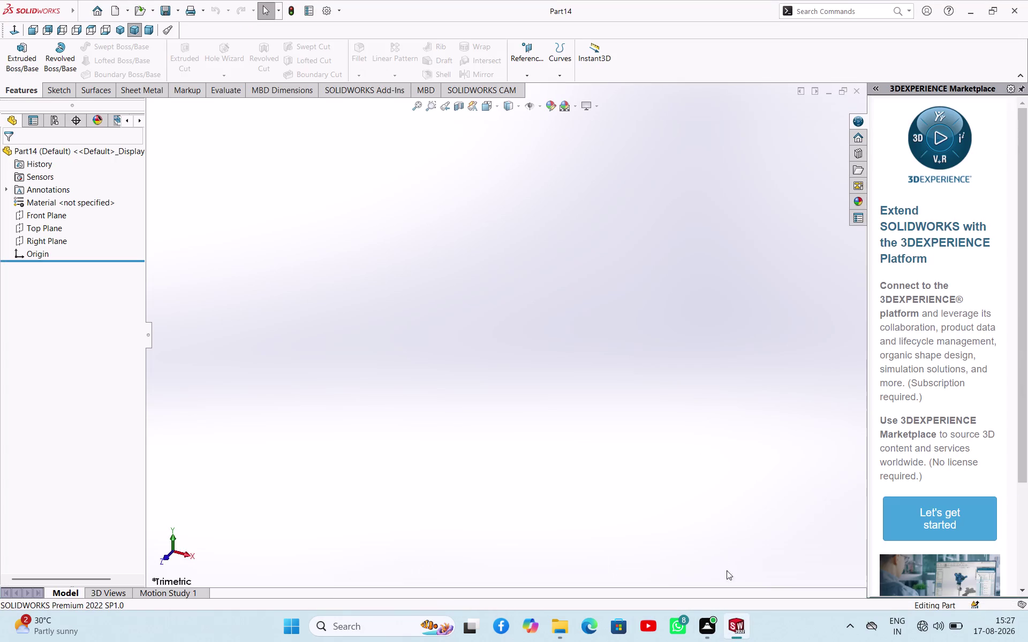
click(589, 507)
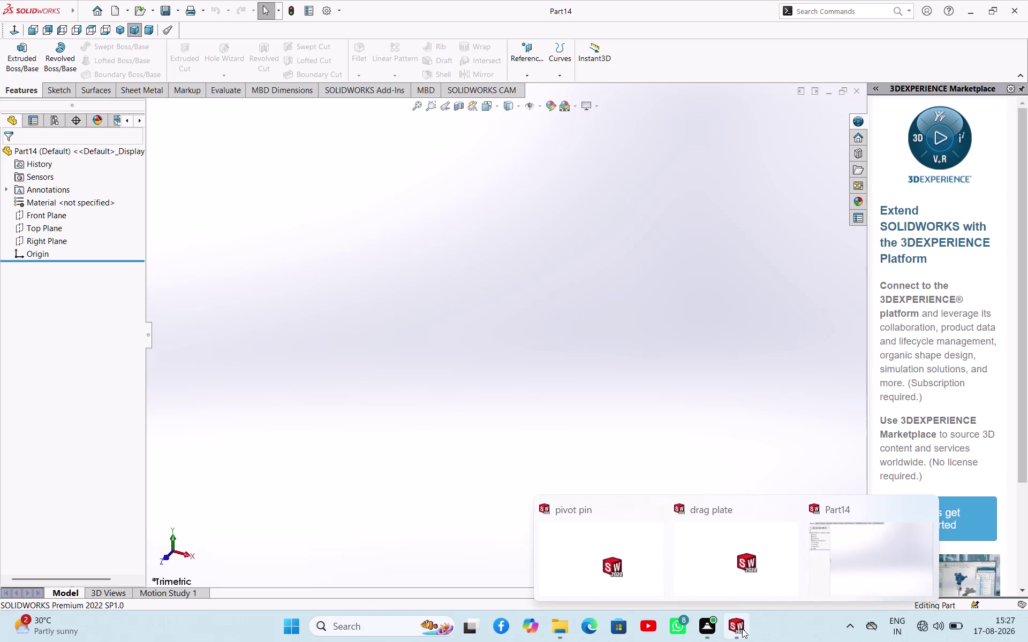
click(660, 518)
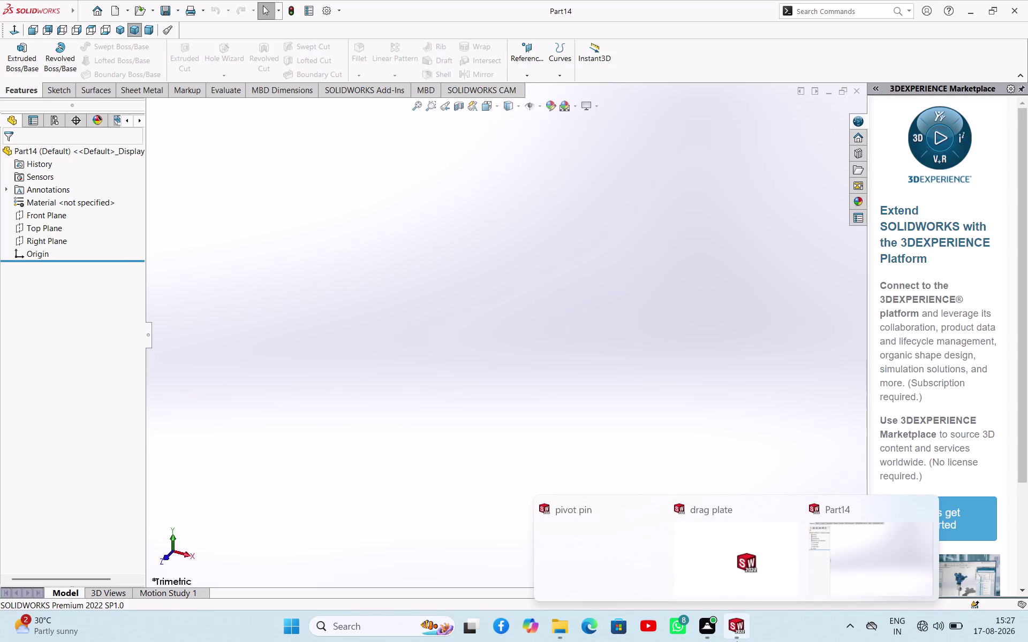
click(796, 512)
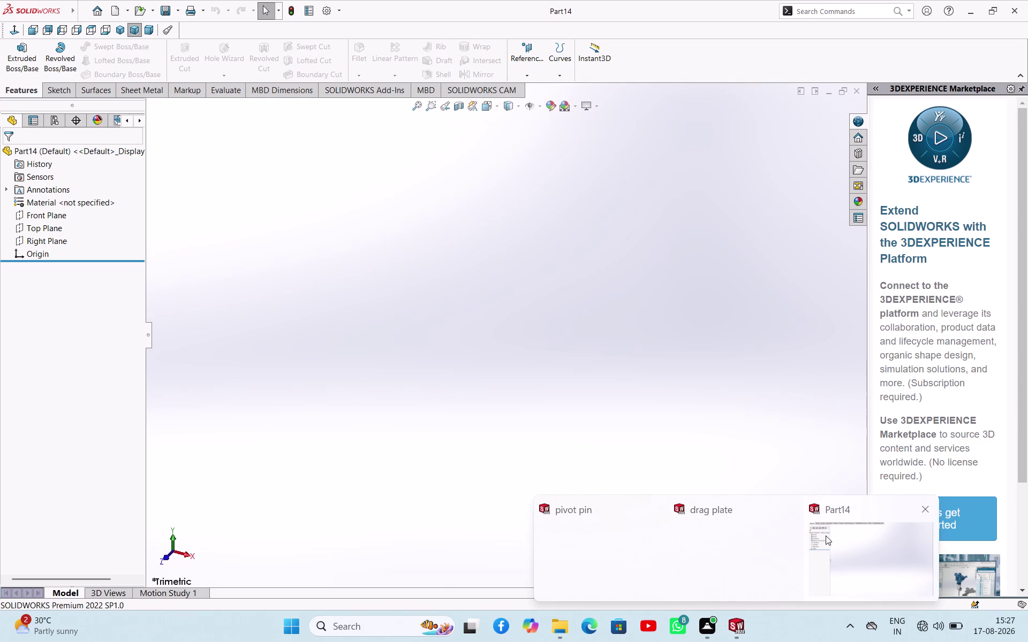
click(825, 536)
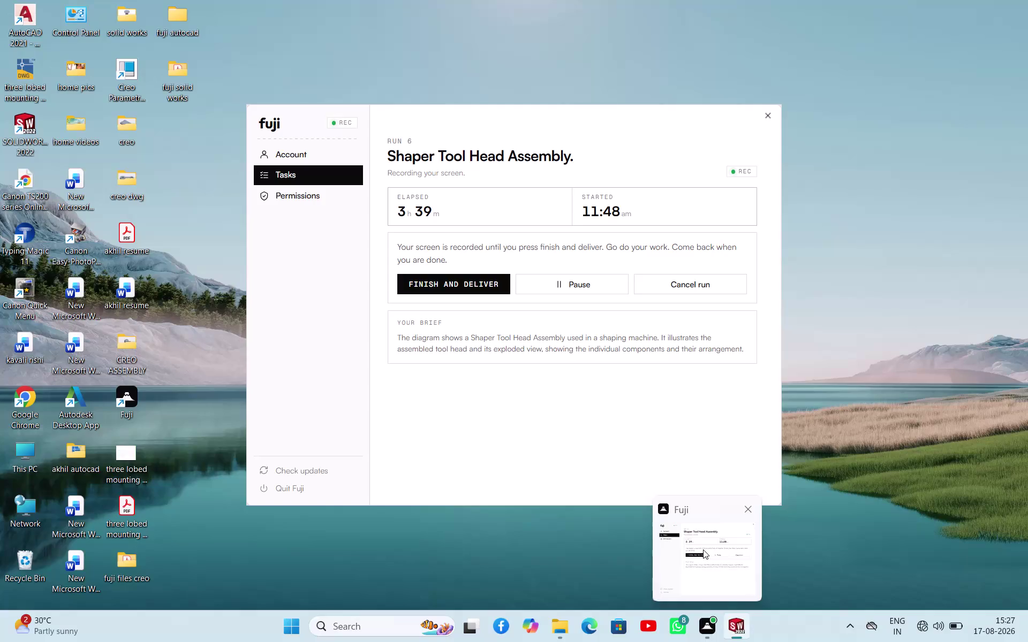
click(691, 411)
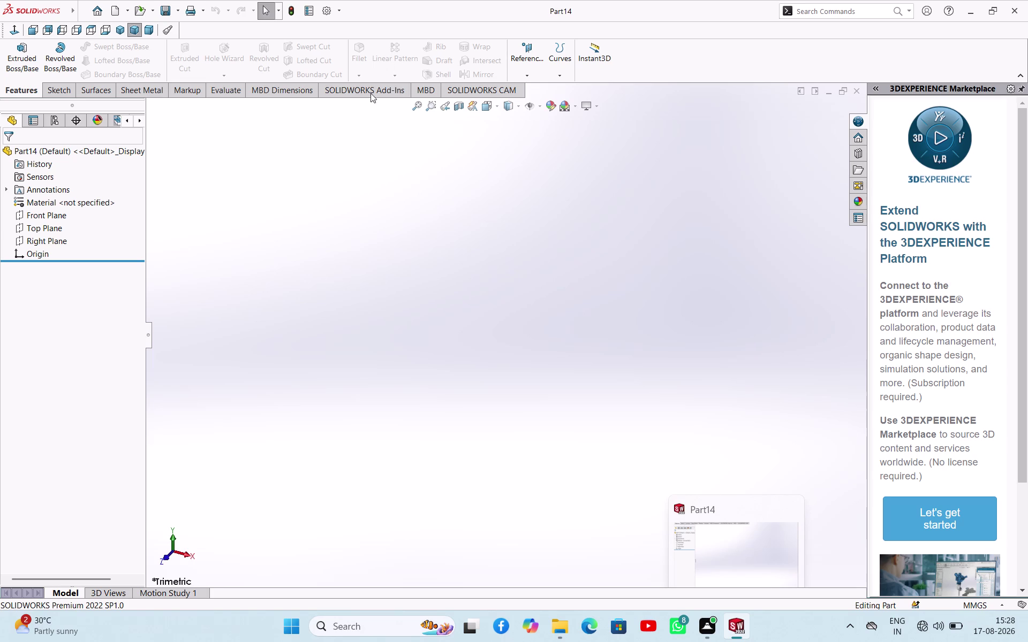
Sketch a vertical midpoint construction centreline from the origin on the Front Plane.
click(48, 215)
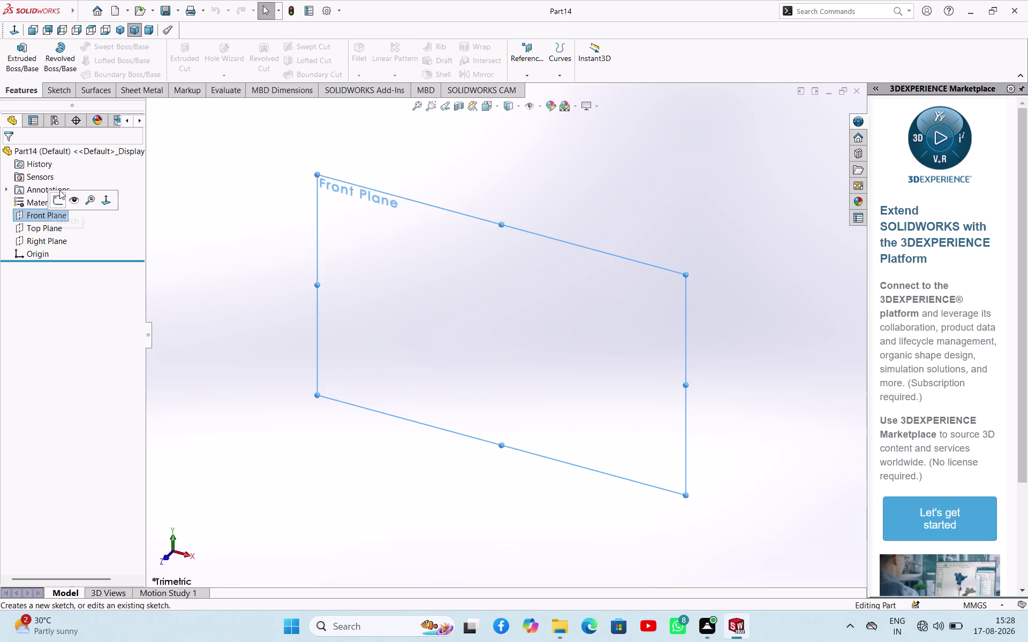
click(60, 196)
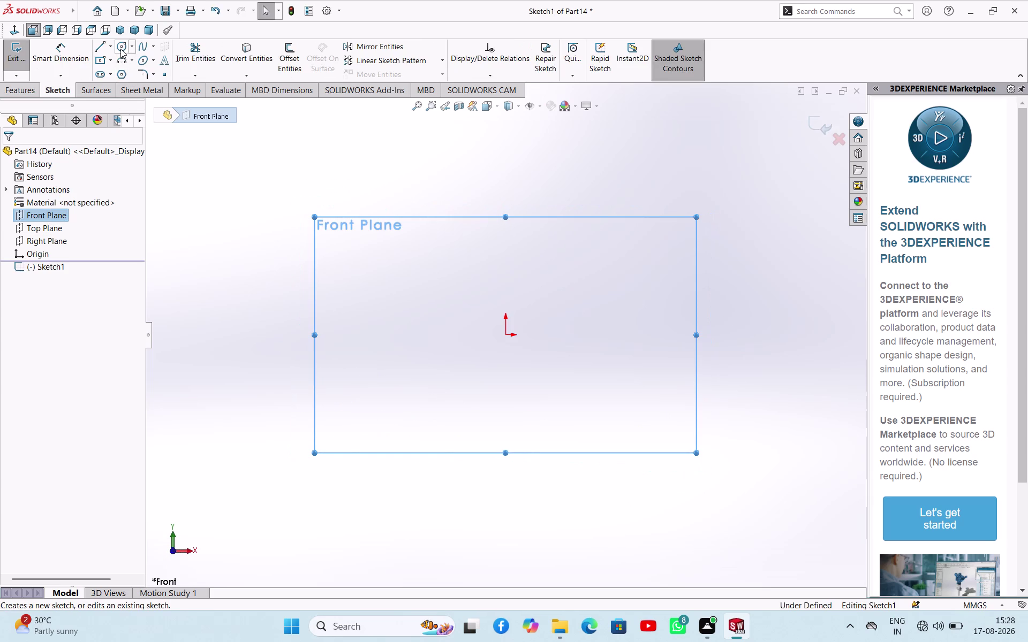
click(112, 49)
click(109, 70)
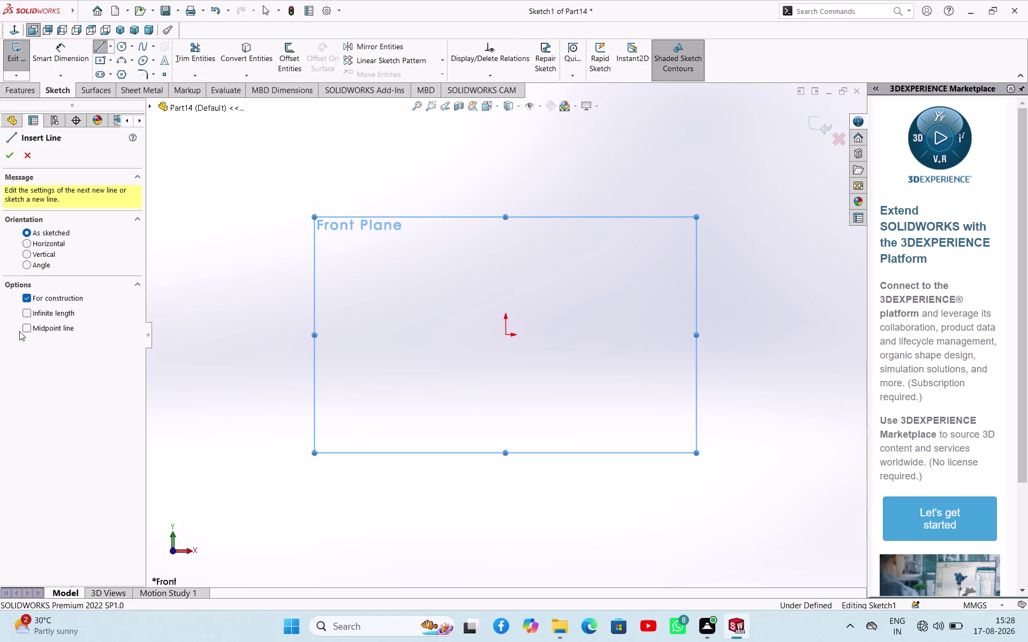
click(31, 331)
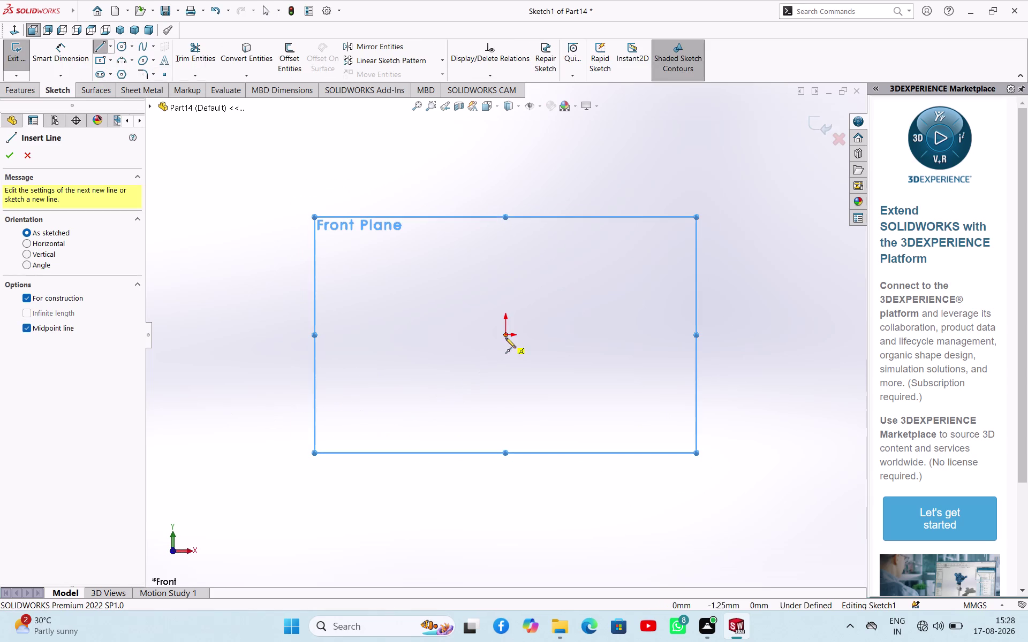
click(506, 338)
click(507, 492)
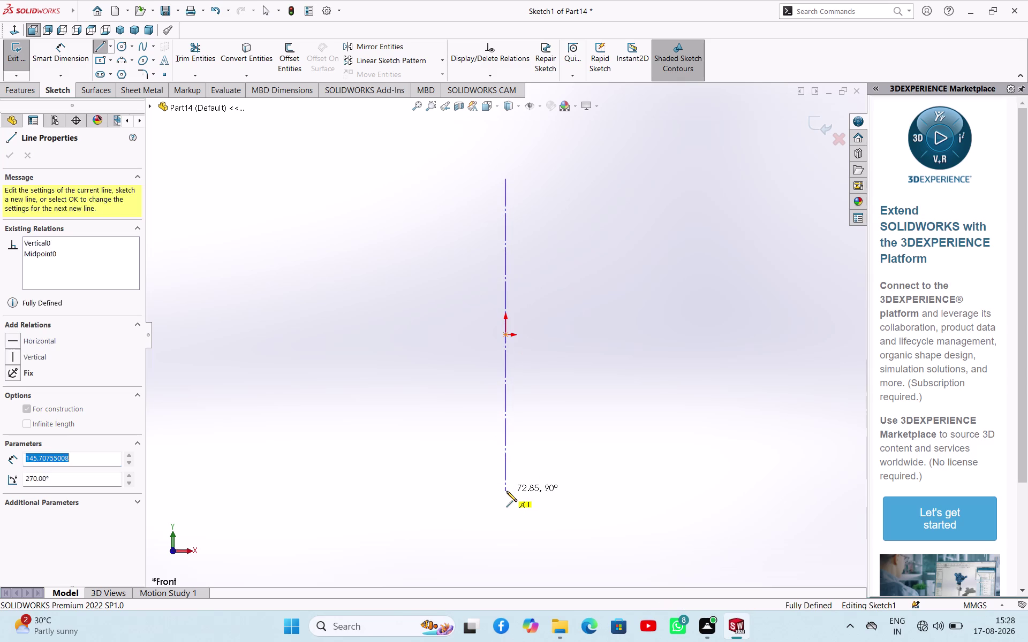
right_click(579, 381)
click(591, 389)
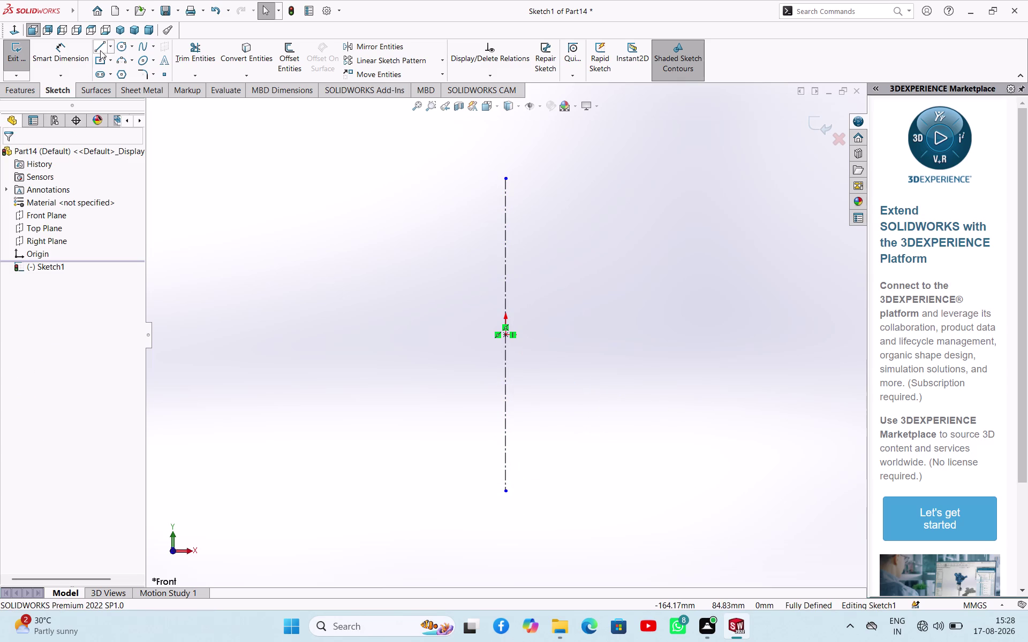
click(101, 50)
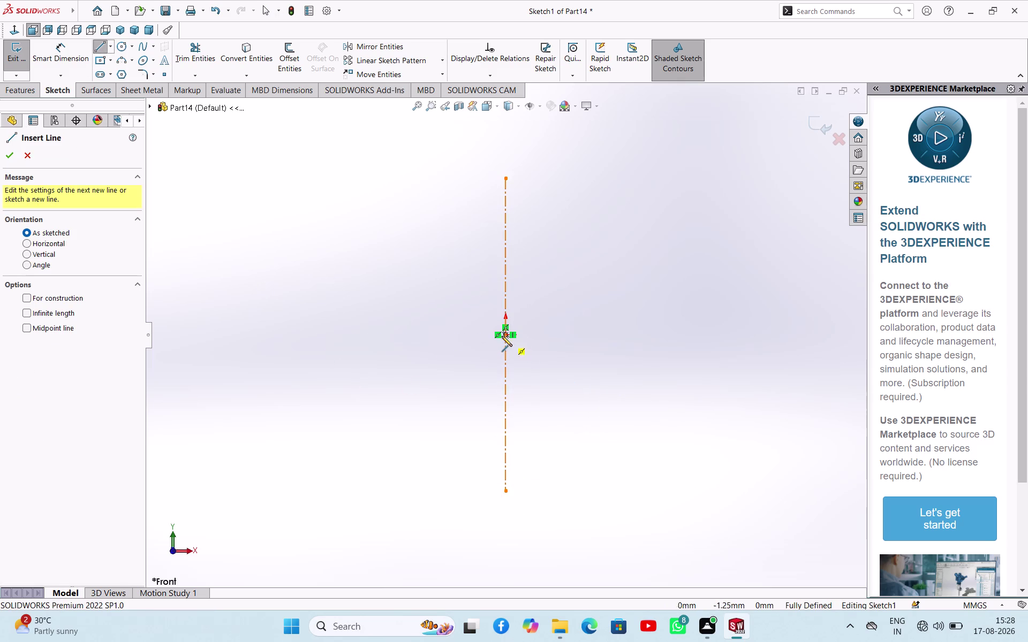
Draw the stepped outline of connected lines from the origin back to the centreline.
click(504, 336)
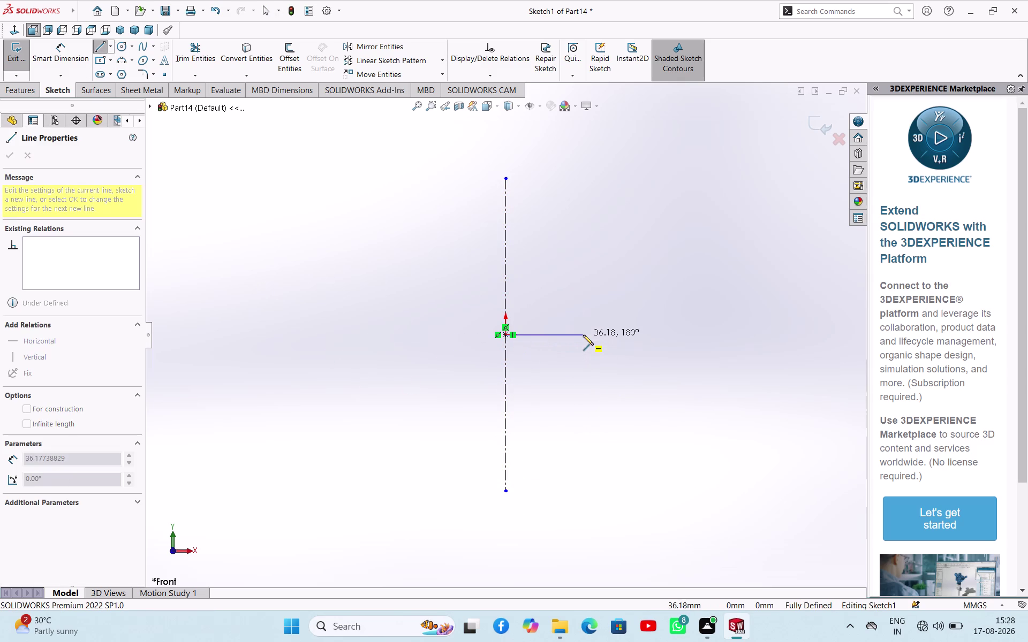
click(583, 336)
click(586, 316)
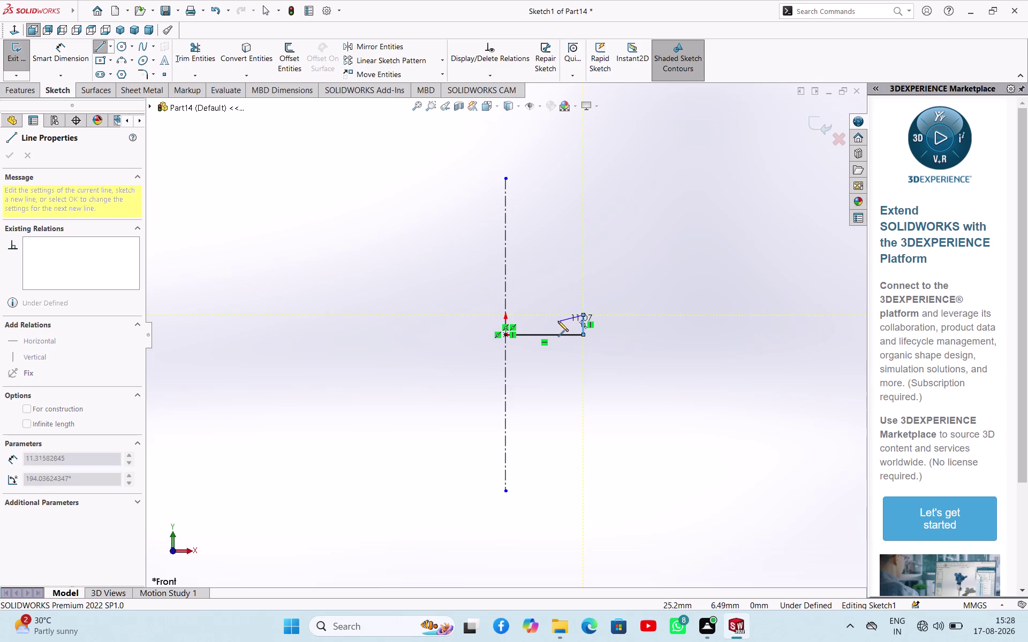
click(550, 316)
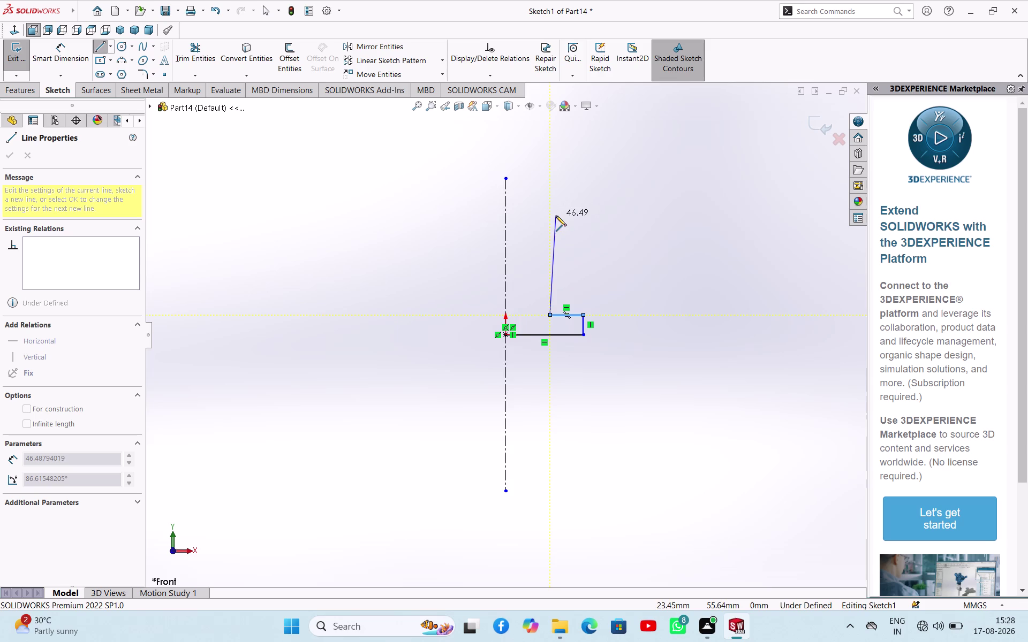
click(551, 212)
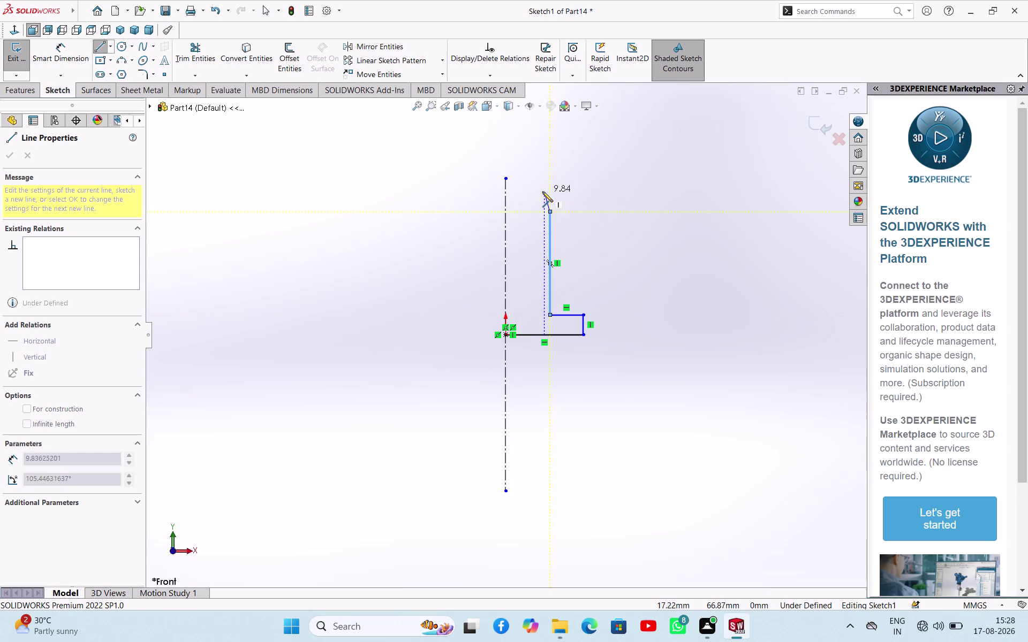
click(543, 179)
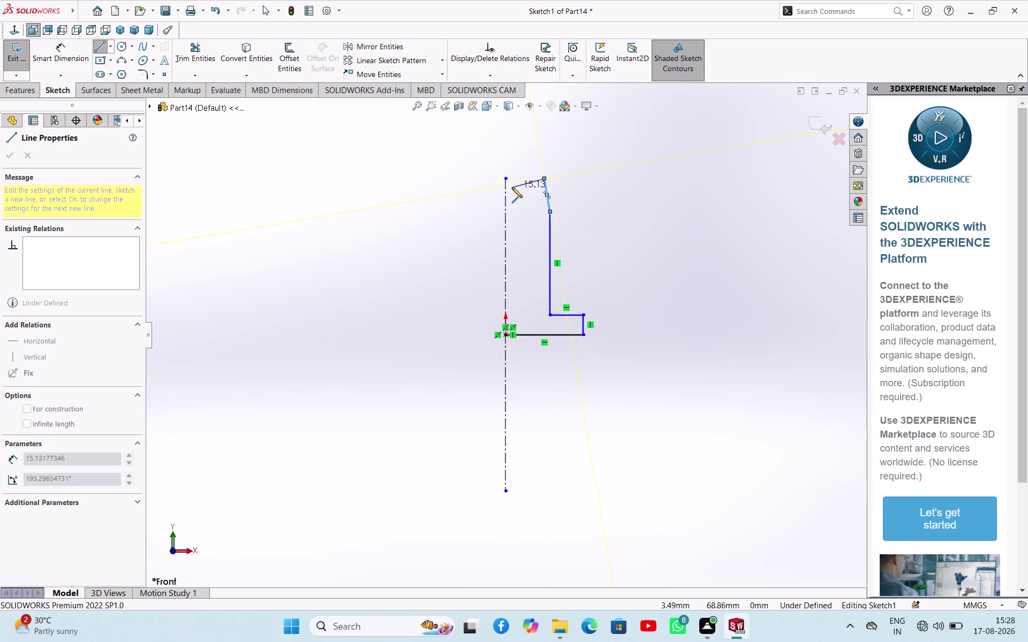
scroll(down, 3)
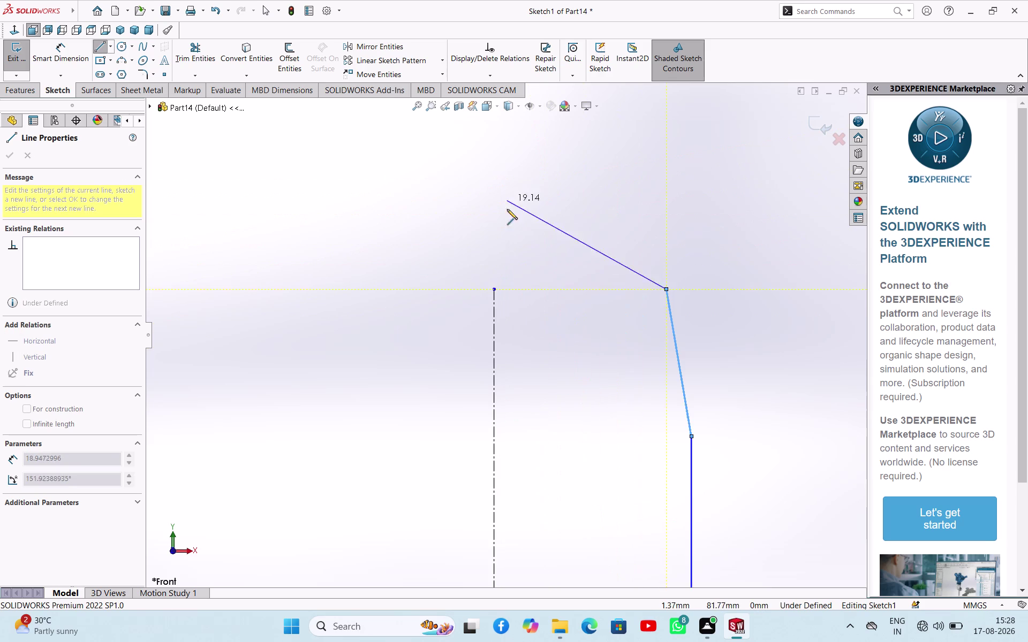
click(492, 300)
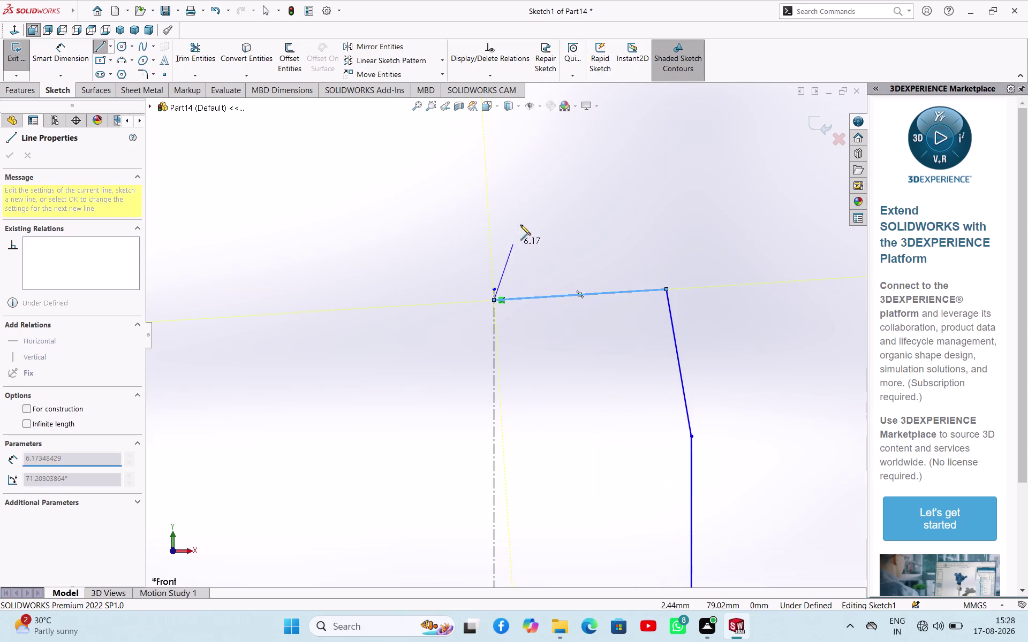
right_click(522, 224)
click(532, 234)
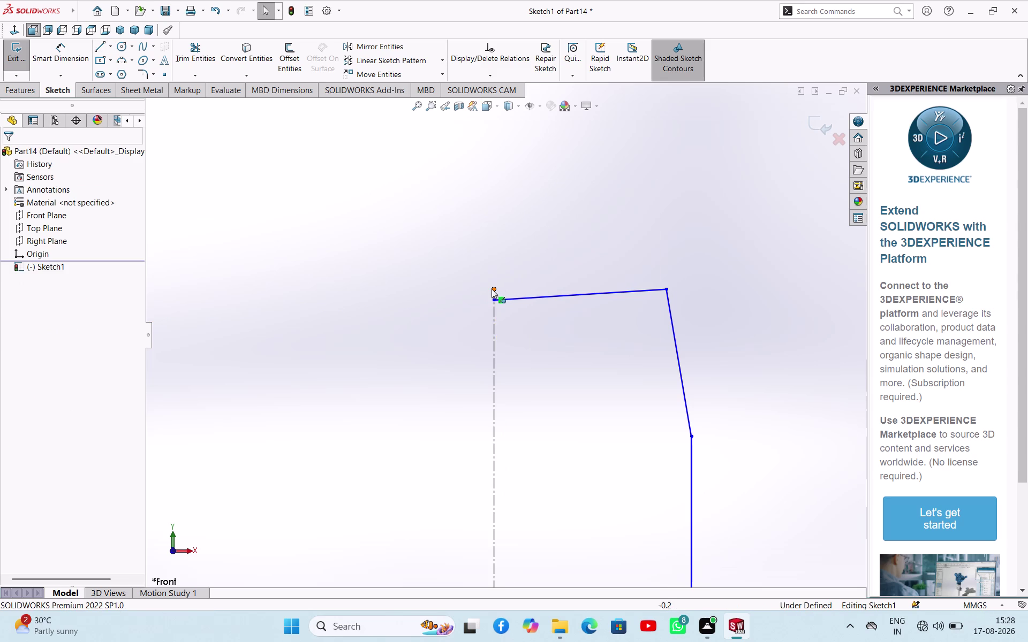
Drag the top edge's end onto the centreline and give the top edge a Horizontal relation.
drag(491, 290, 523, 194)
click(559, 299)
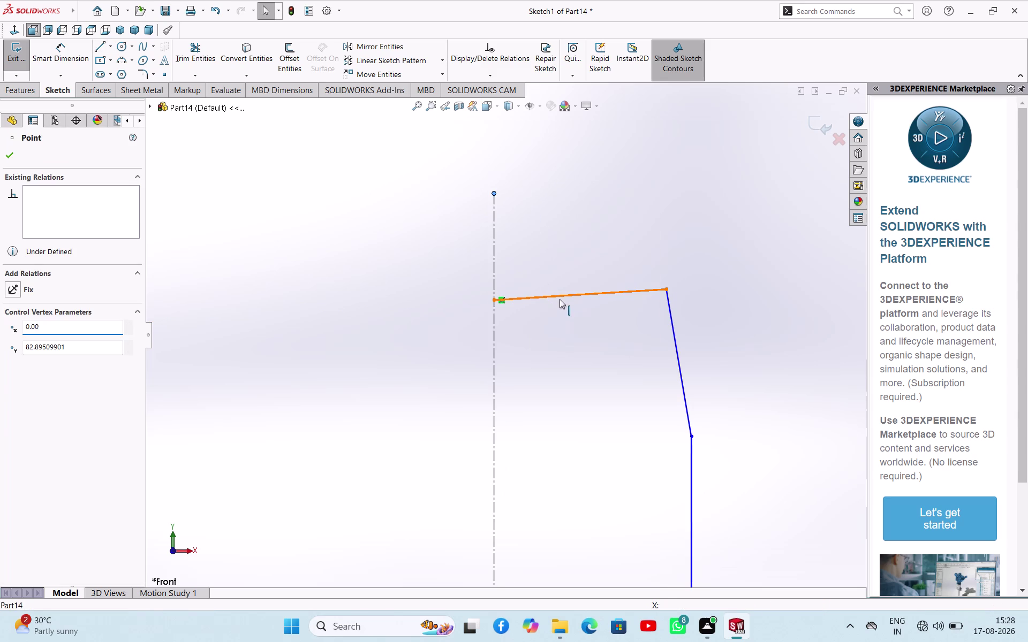
click(590, 254)
click(568, 357)
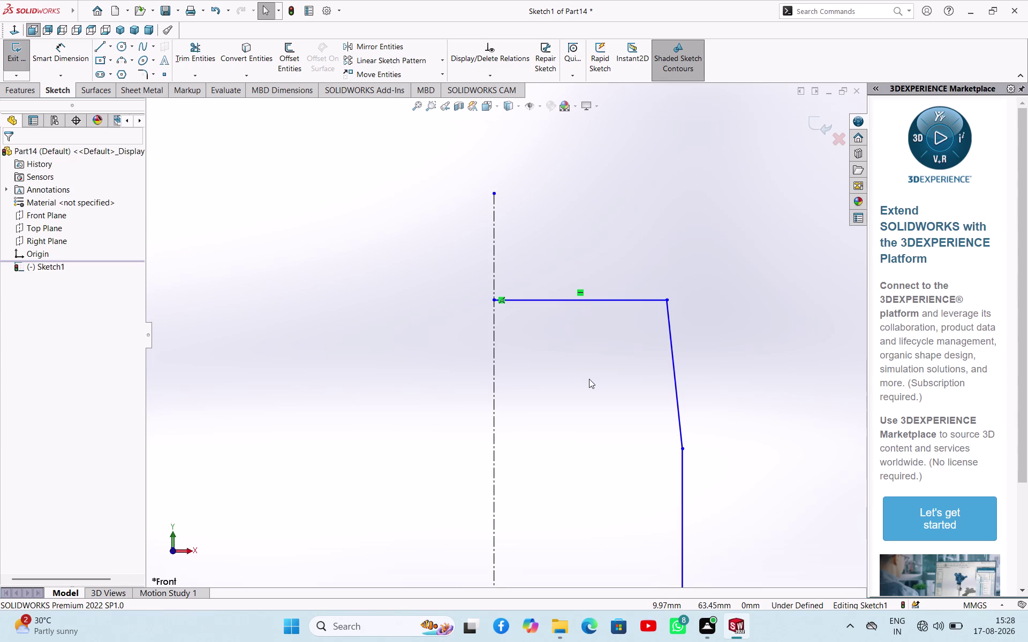
scroll(down, 3)
scroll(up, 3)
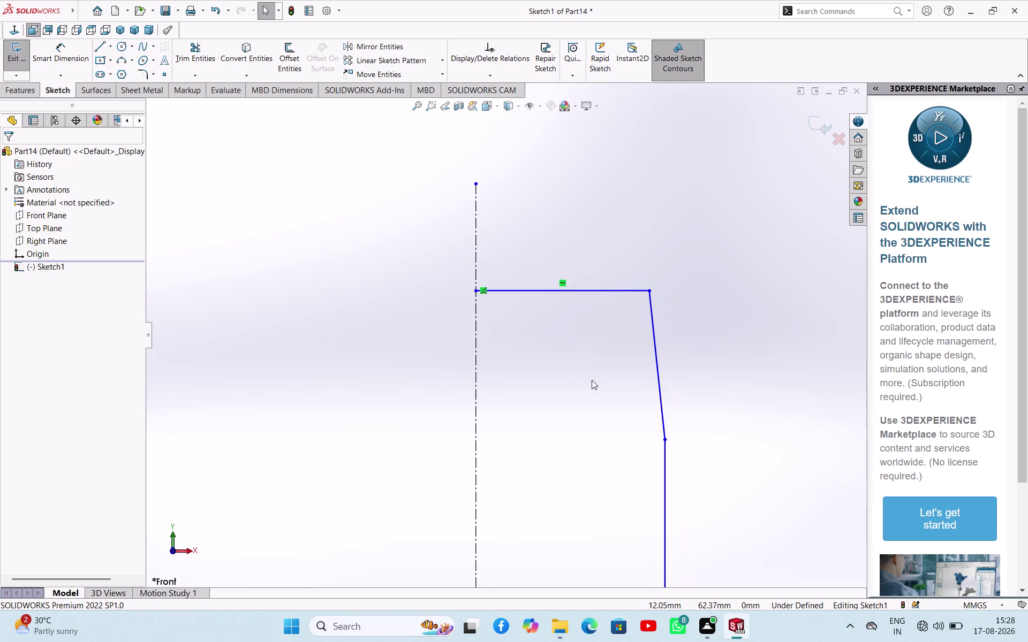
scroll(down, 3)
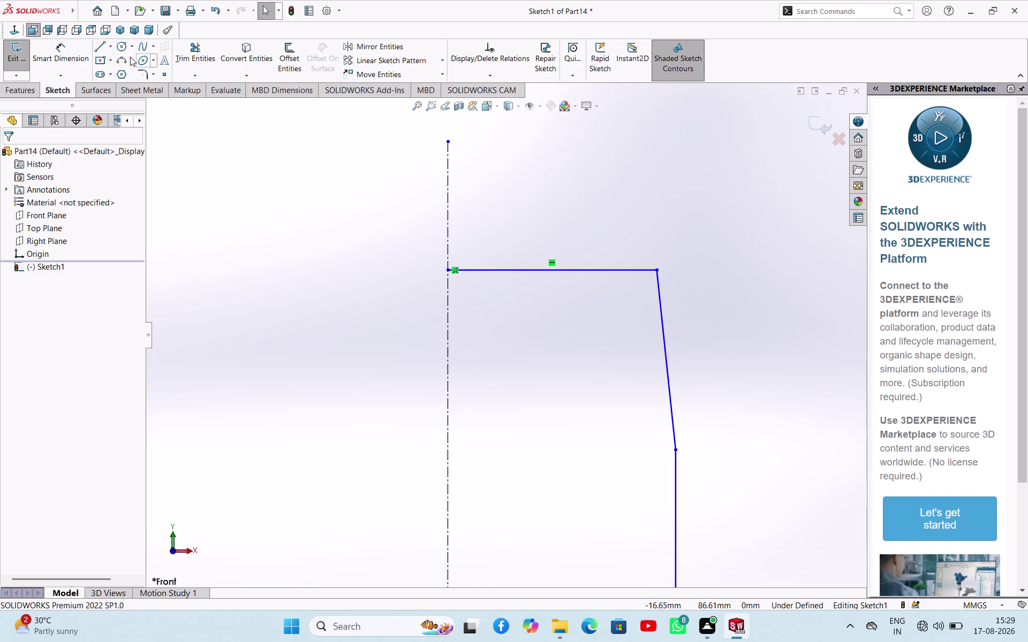
click(110, 53)
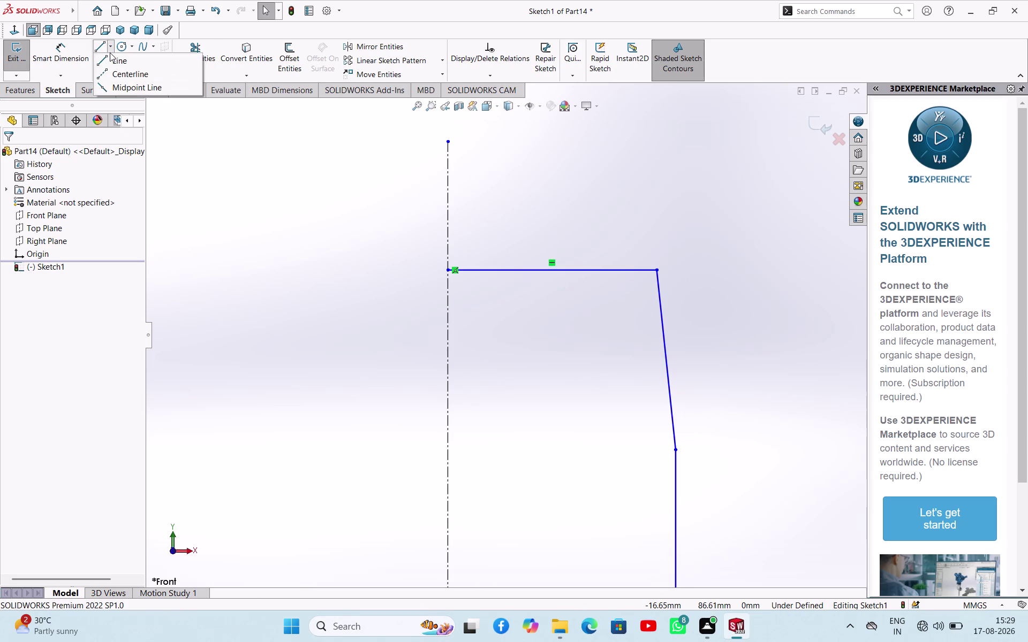
Draw an inner vertical line down from the top edge, ending in a quarter arc on the centreline.
click(101, 49)
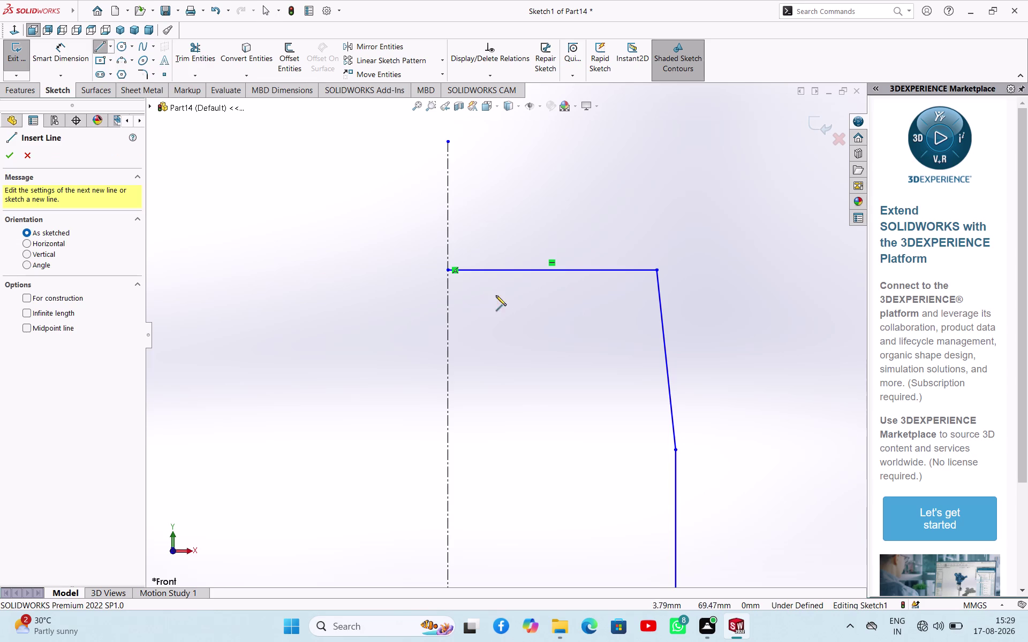
click(526, 272)
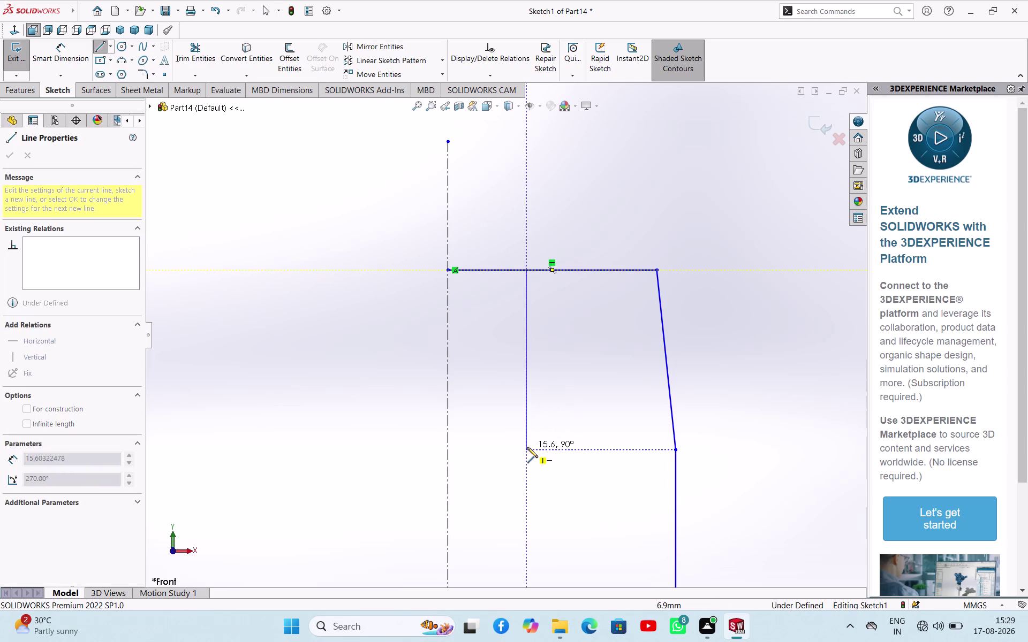
click(527, 448)
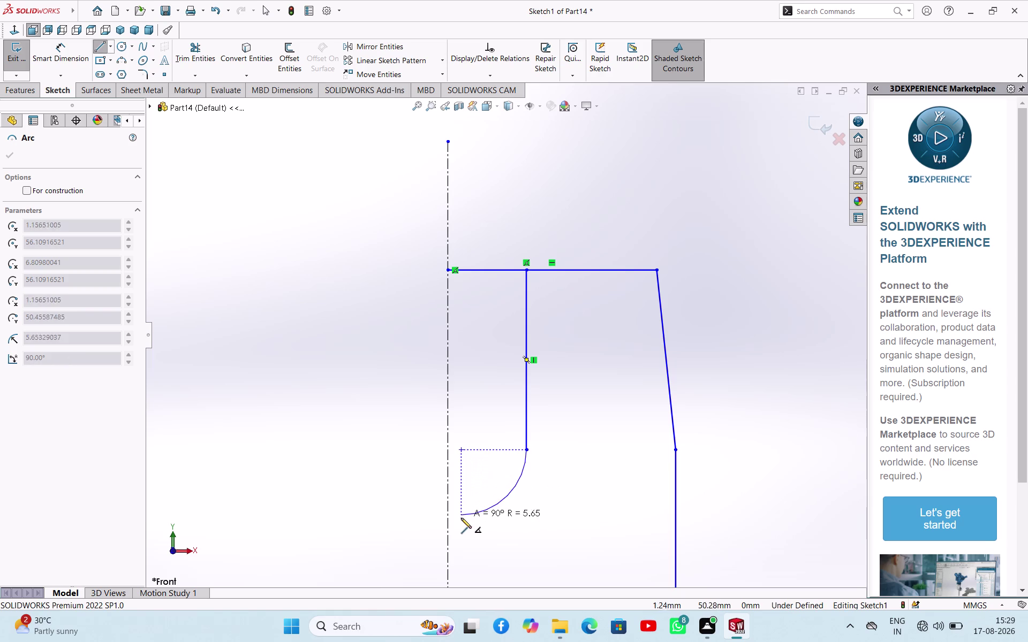
click(448, 527)
right_click(410, 465)
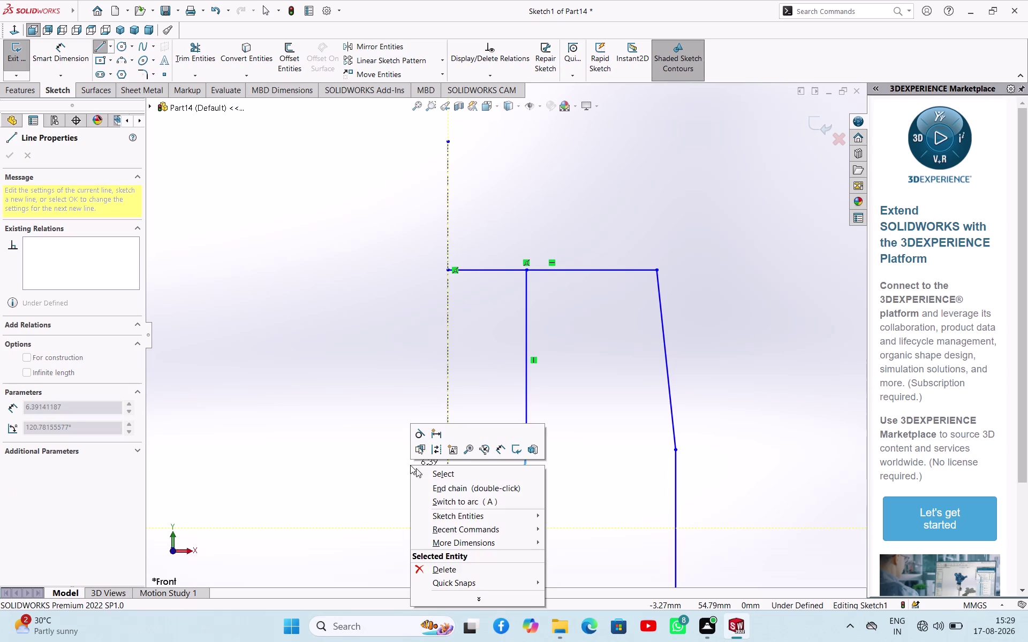
click(419, 469)
click(375, 463)
scroll(up, 3)
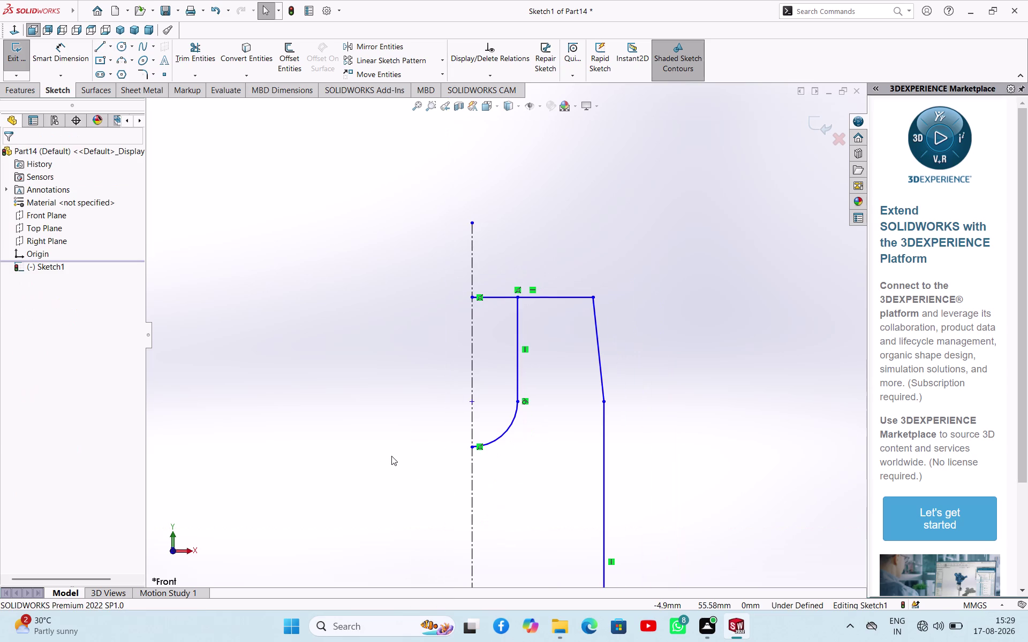
Smart Dimension the slanted top-right edge with a 25 mm vertical height.
scroll(down, 3)
scroll(up, 3)
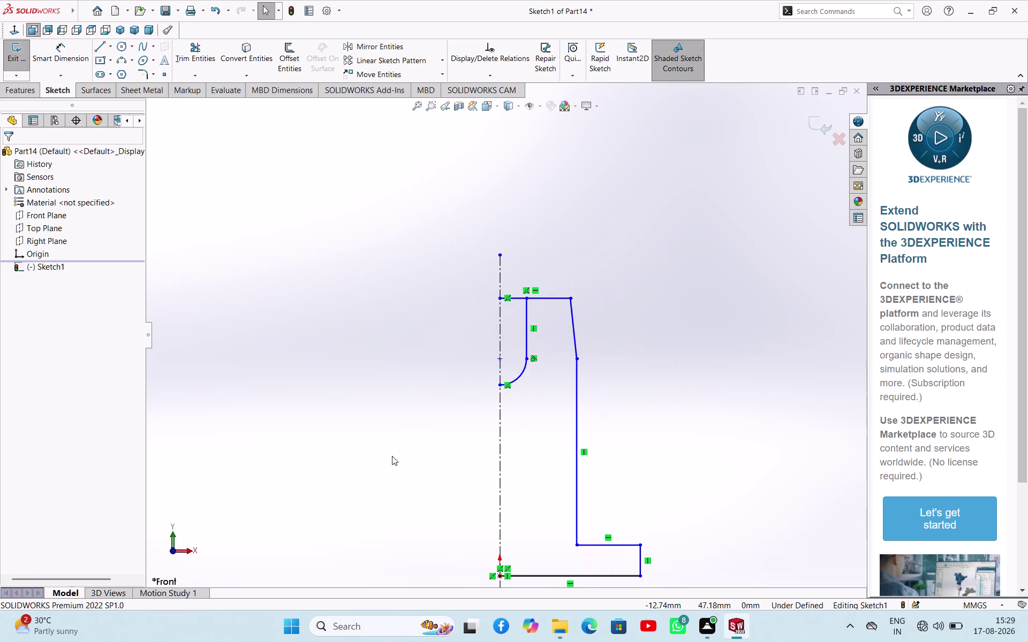
scroll(down, 3)
scroll(down, 3)
scroll(up, 3)
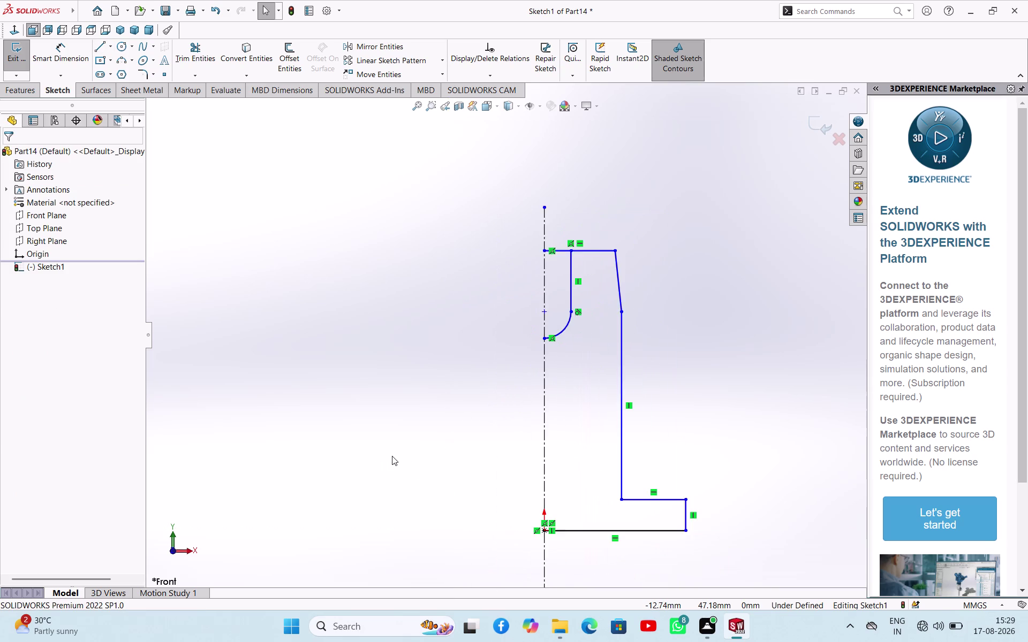
scroll(up, 3)
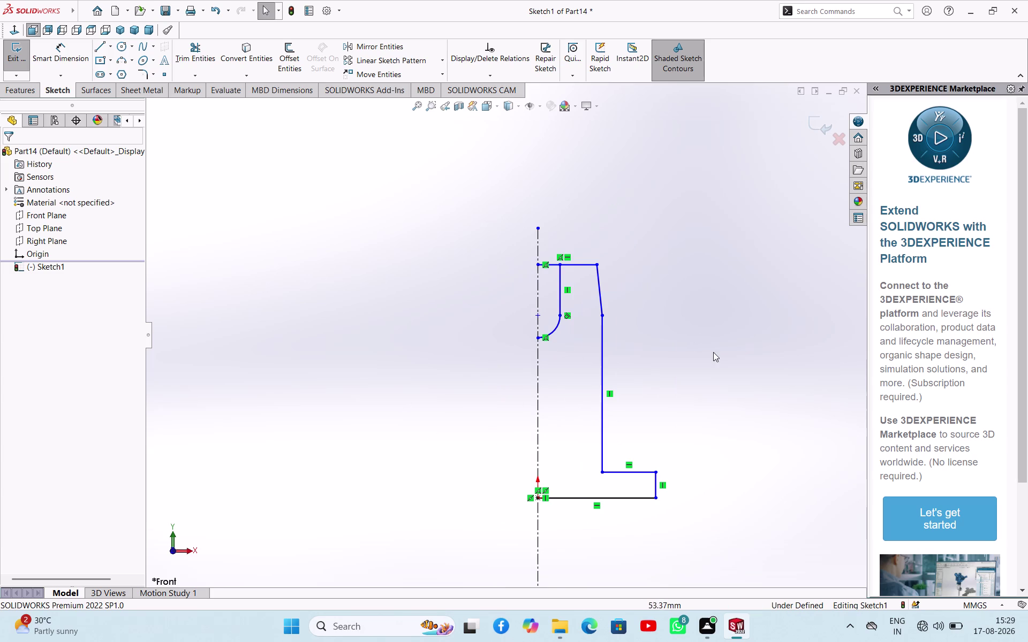
right_drag(704, 337, 696, 255)
click(596, 287)
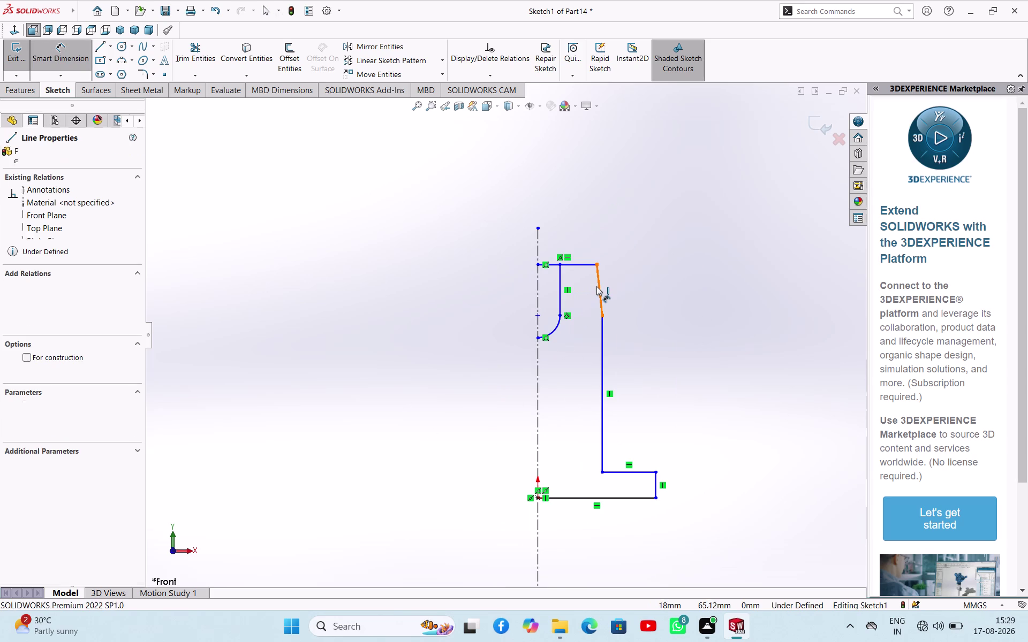
click(659, 294)
text(25)
key(Return)
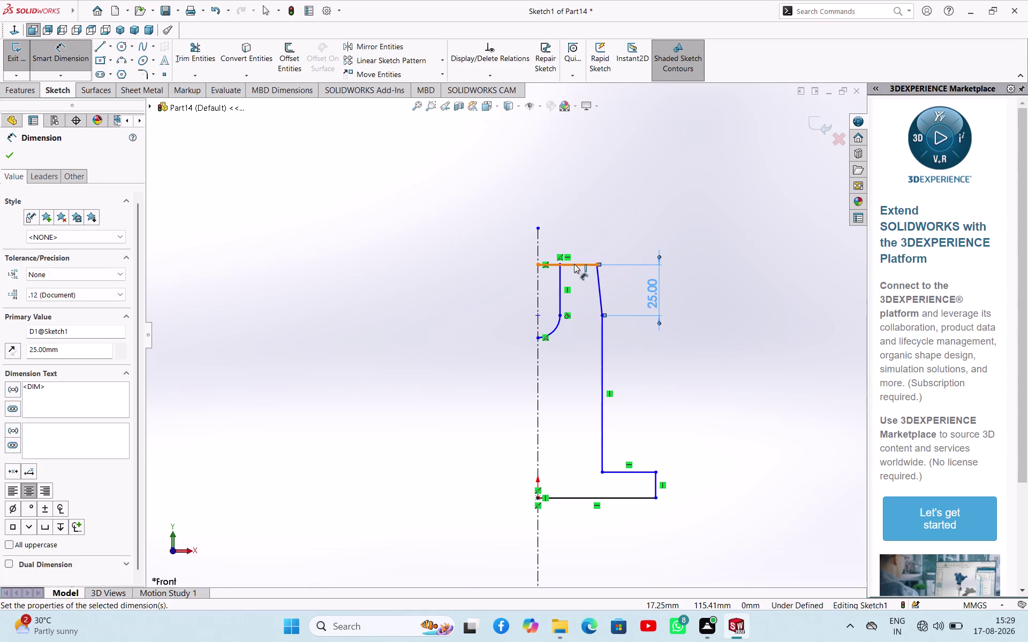
Trim away the top edge stub beside the centreline.
click(7, 162)
click(199, 44)
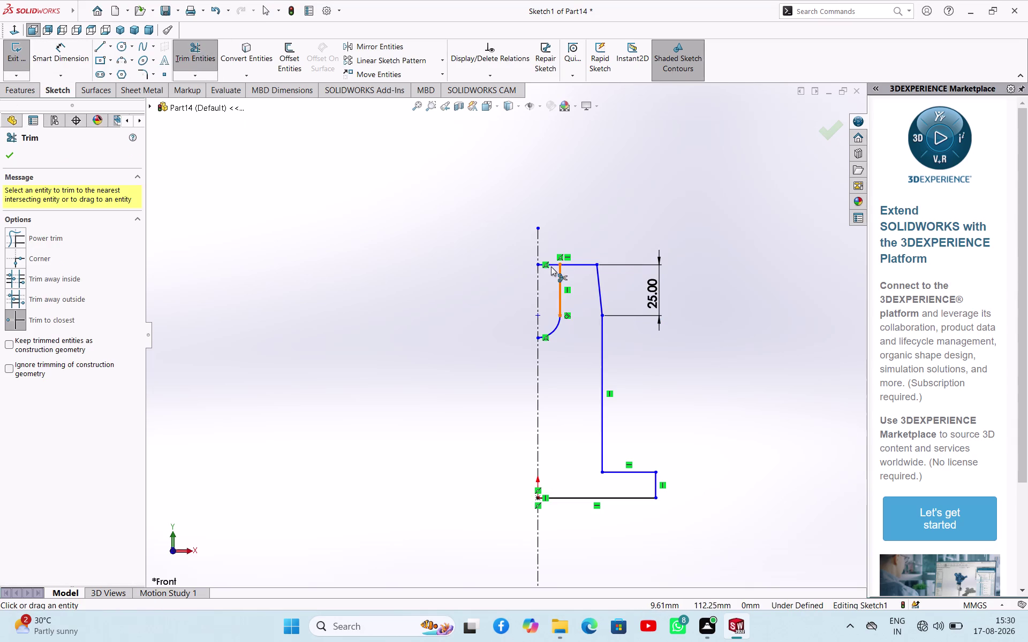
click(549, 266)
click(13, 149)
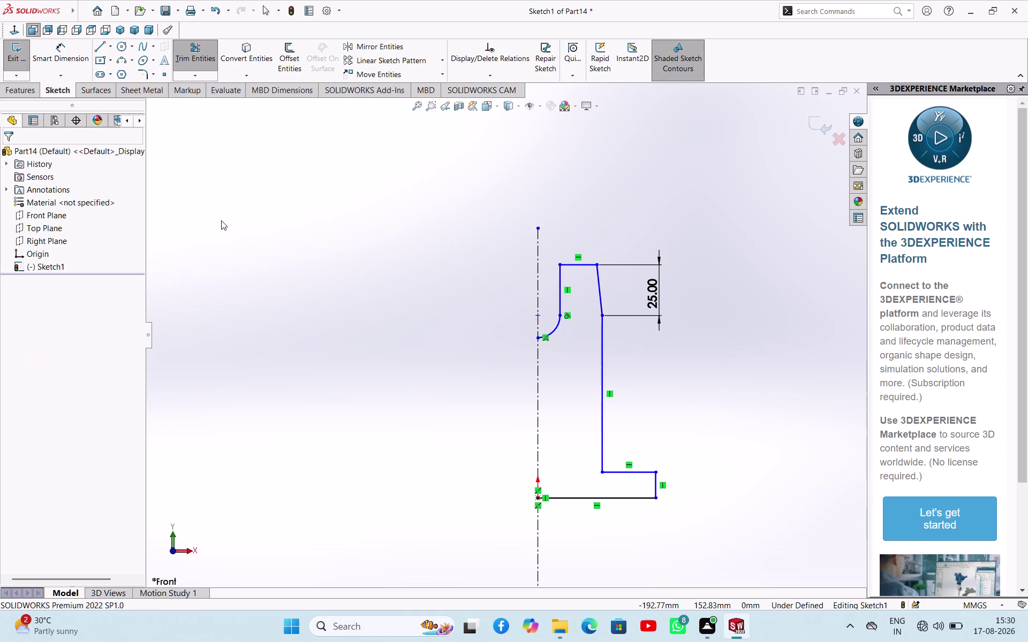
click(348, 209)
scroll(down, 3)
scroll(up, 3)
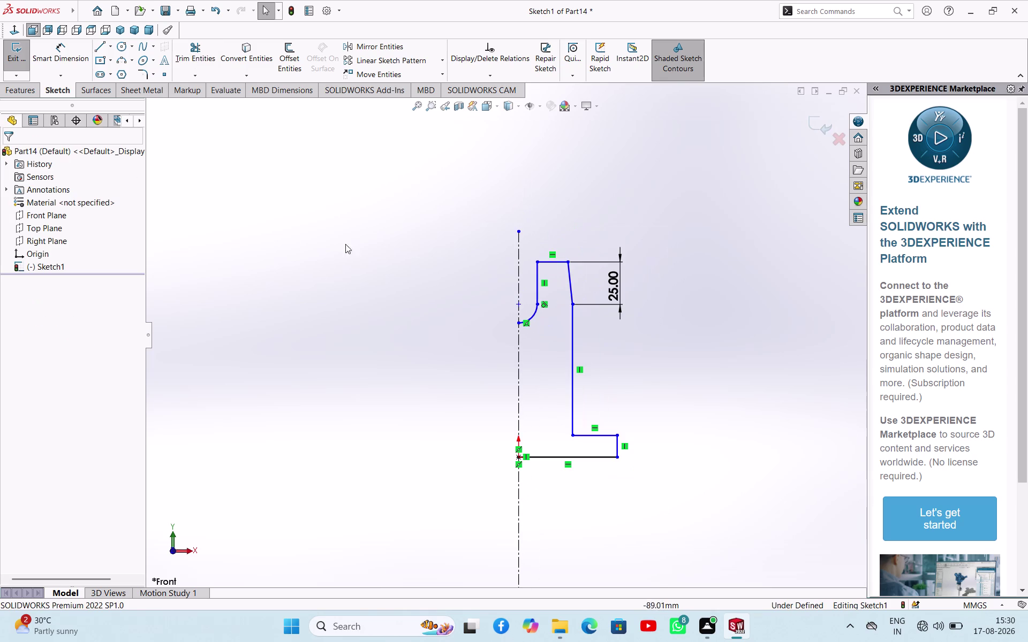
Close the profile with a line from the arc end down the centreline to the bottom corner.
click(102, 46)
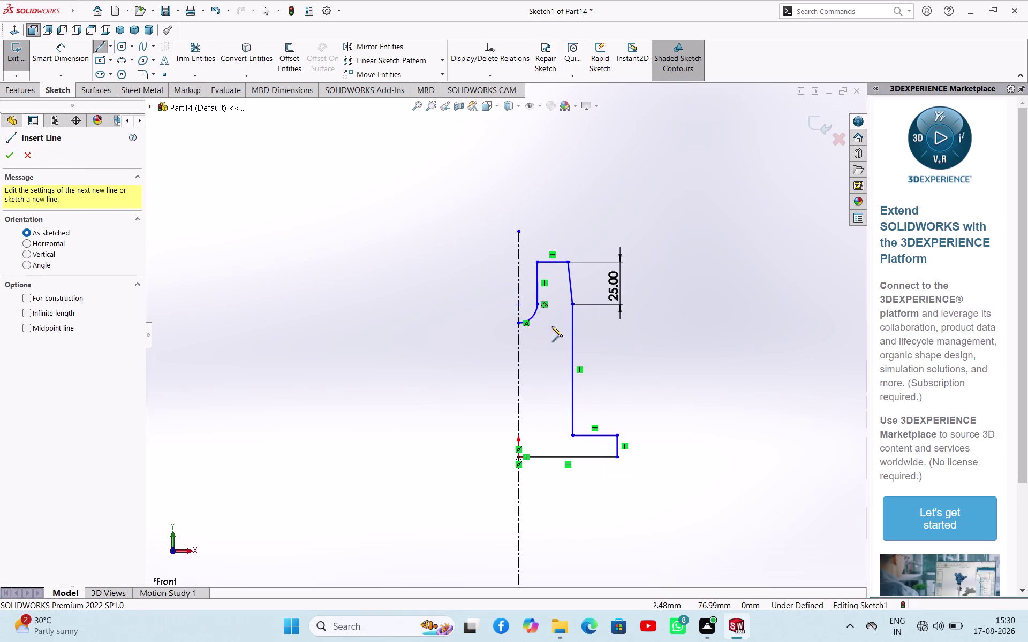
click(517, 323)
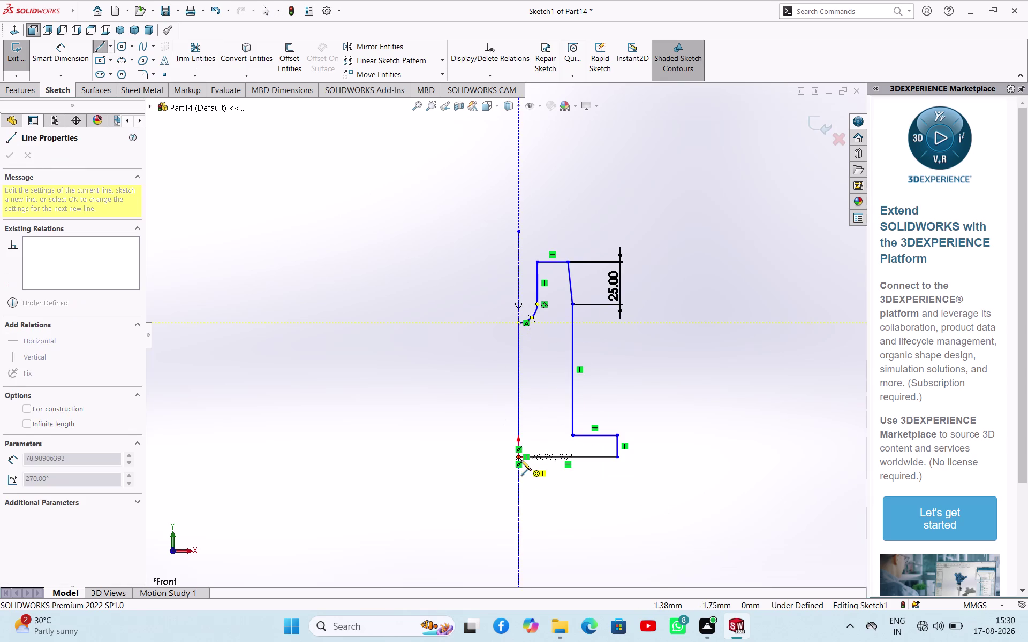
click(521, 460)
right_click(438, 378)
click(463, 388)
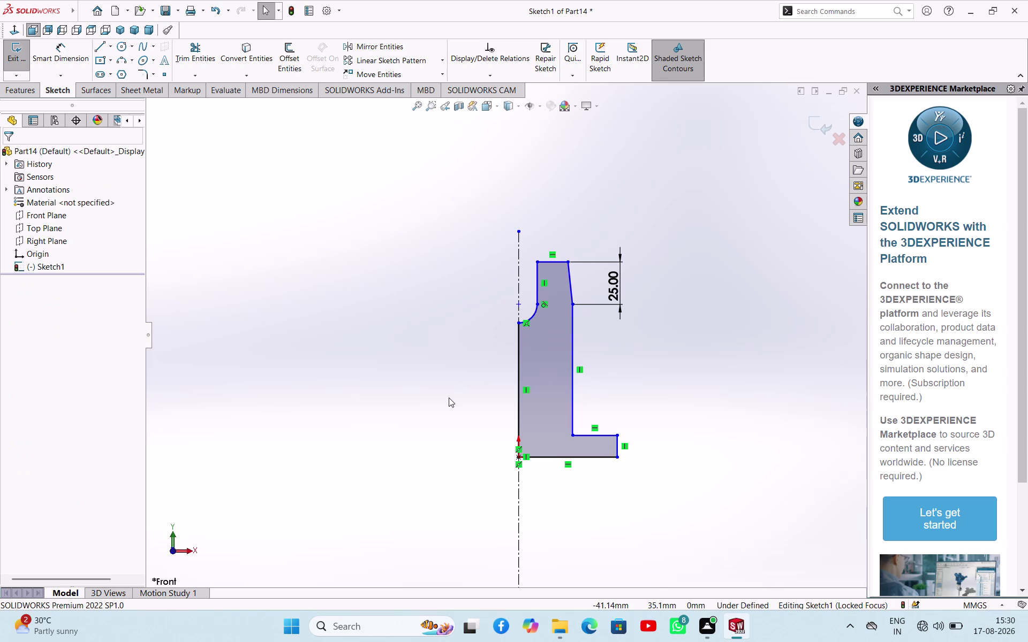
right_drag(449, 397, 456, 337)
Dimension the bottom edge to 22.5 mm and the inner line's offset from the centreline to 8 mm.
click(590, 457)
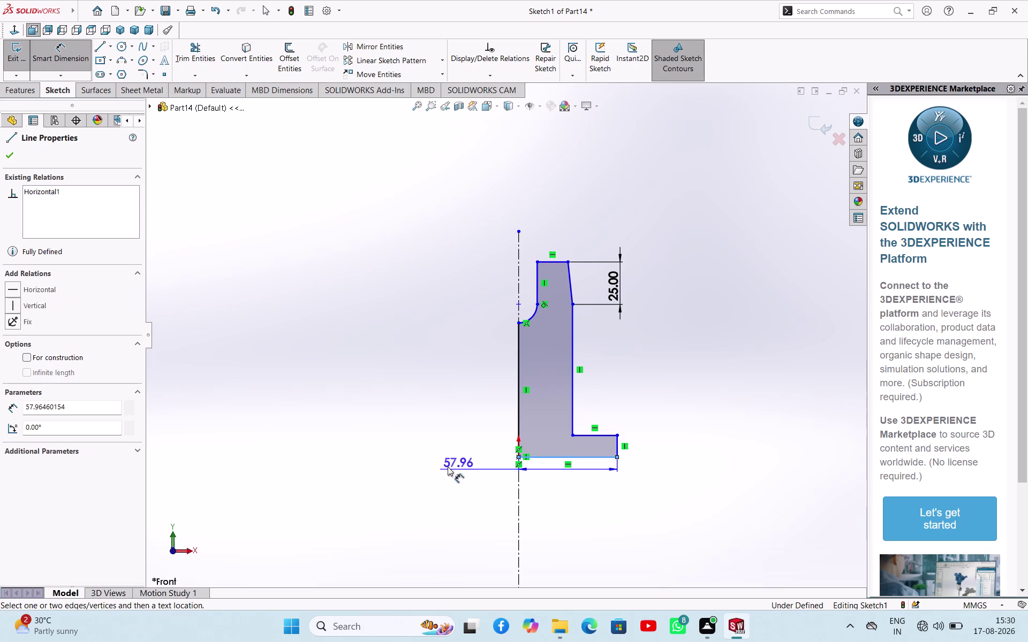
click(658, 493)
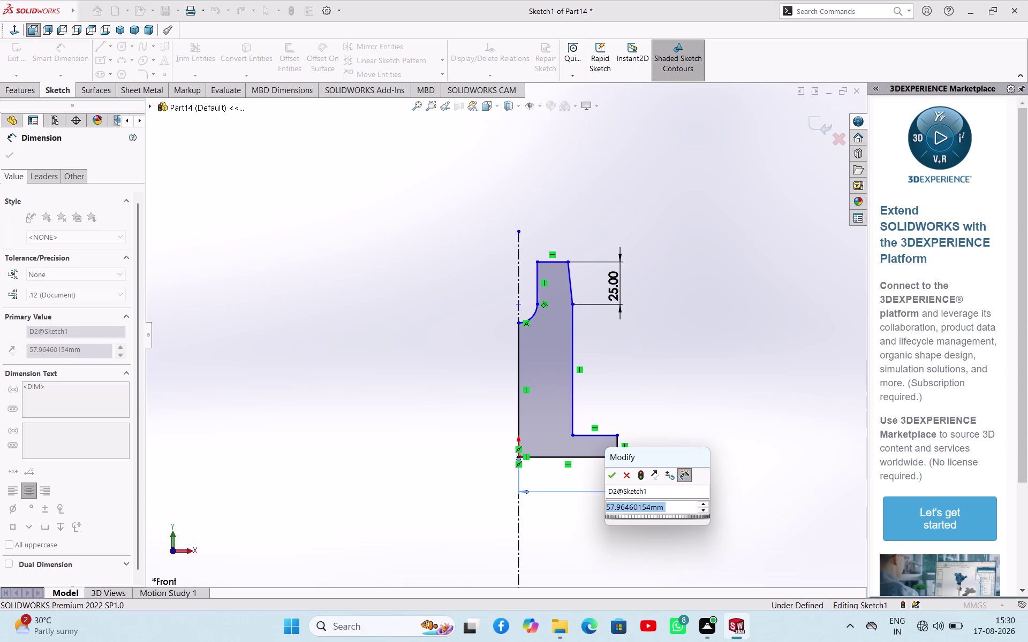
text(22)
text(.5)
key(Return)
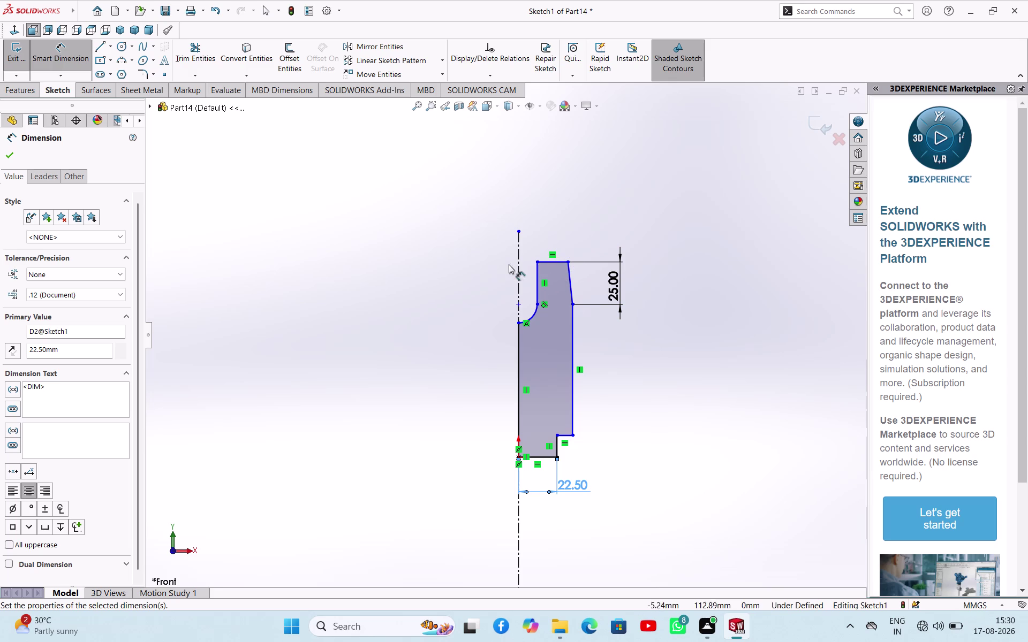
click(535, 274)
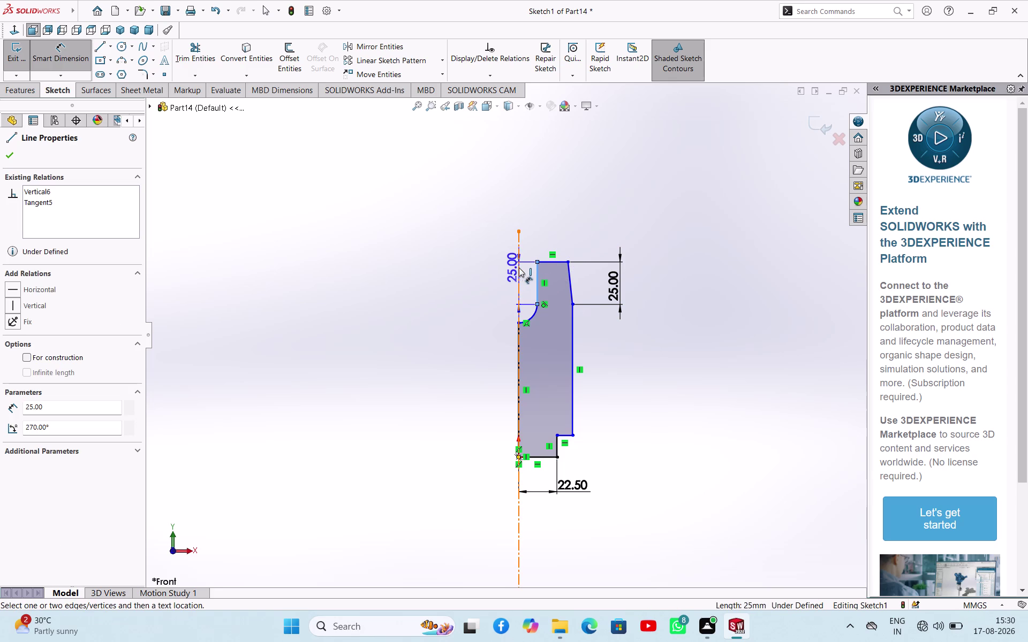
click(519, 268)
click(559, 224)
key(8)
key(Return)
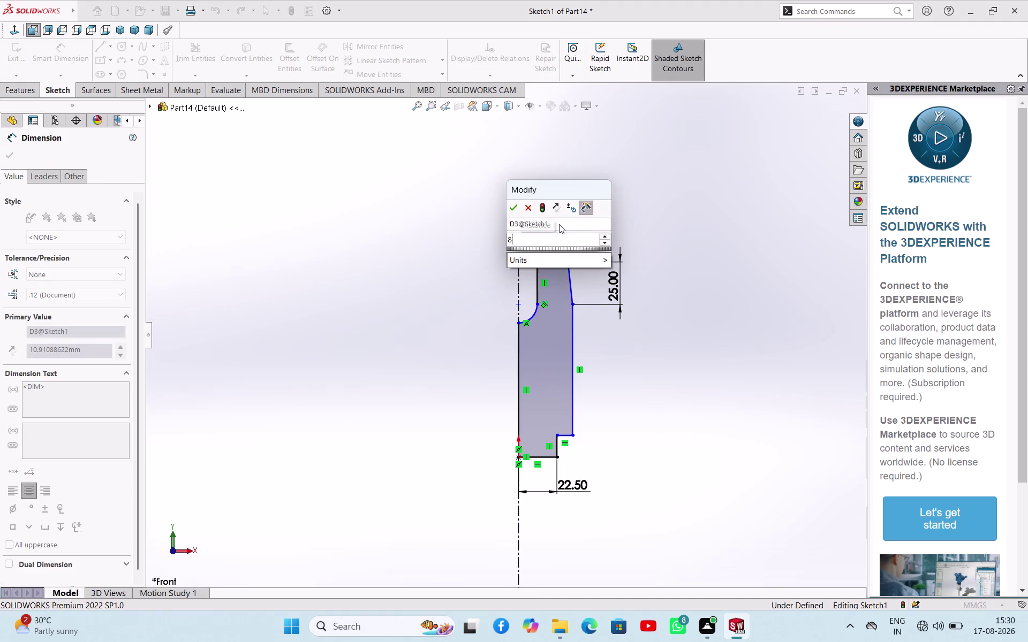
Dimension the top width to 12.5 mm and the slant-end offset to 33/2 (16.5 mm).
click(570, 259)
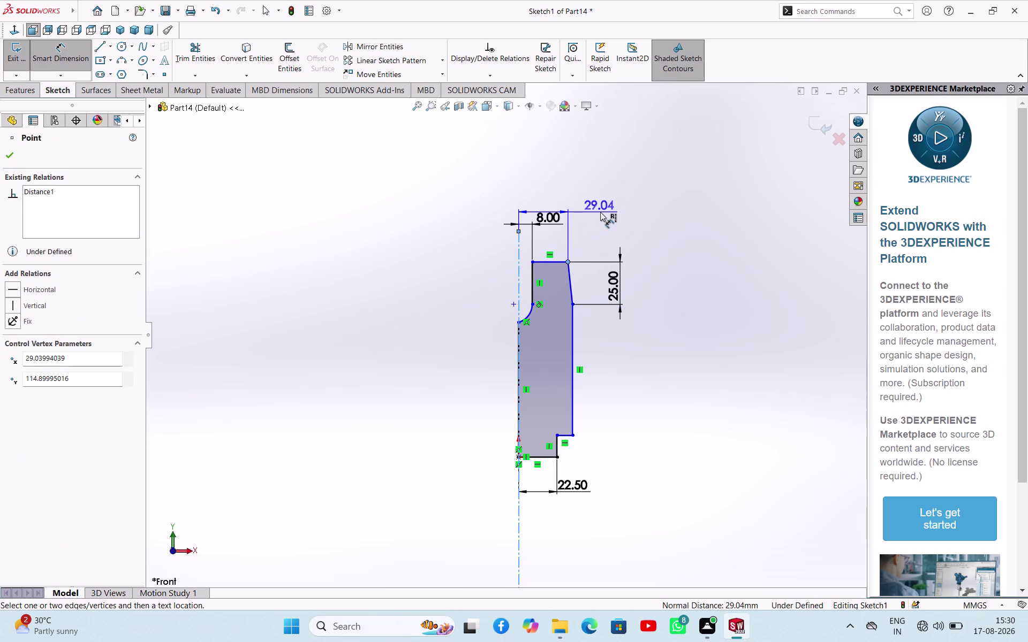
click(600, 212)
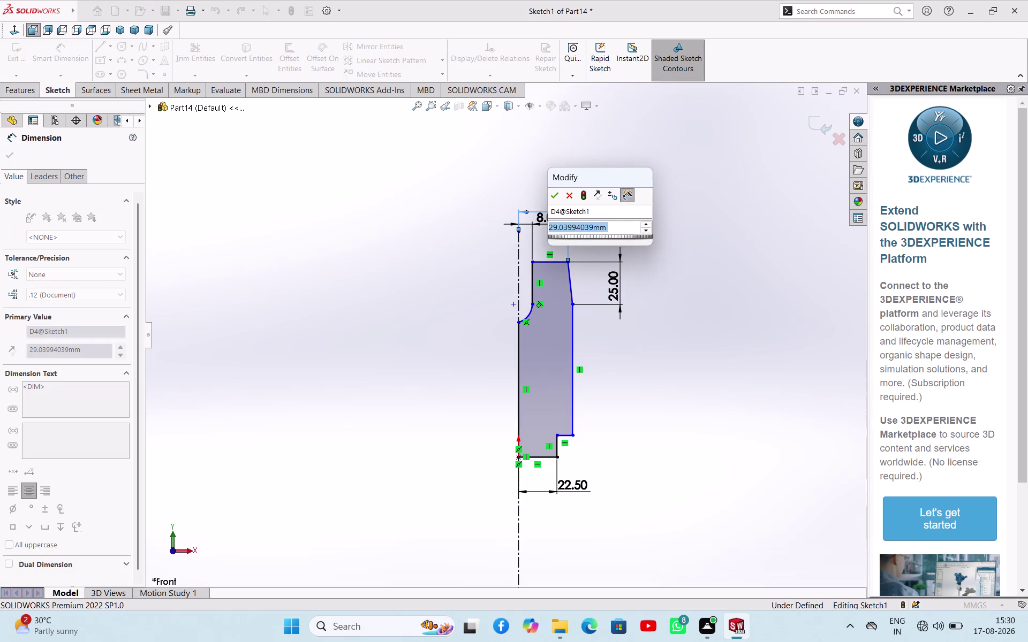
key(2)
key(BackSpace)
text(1)
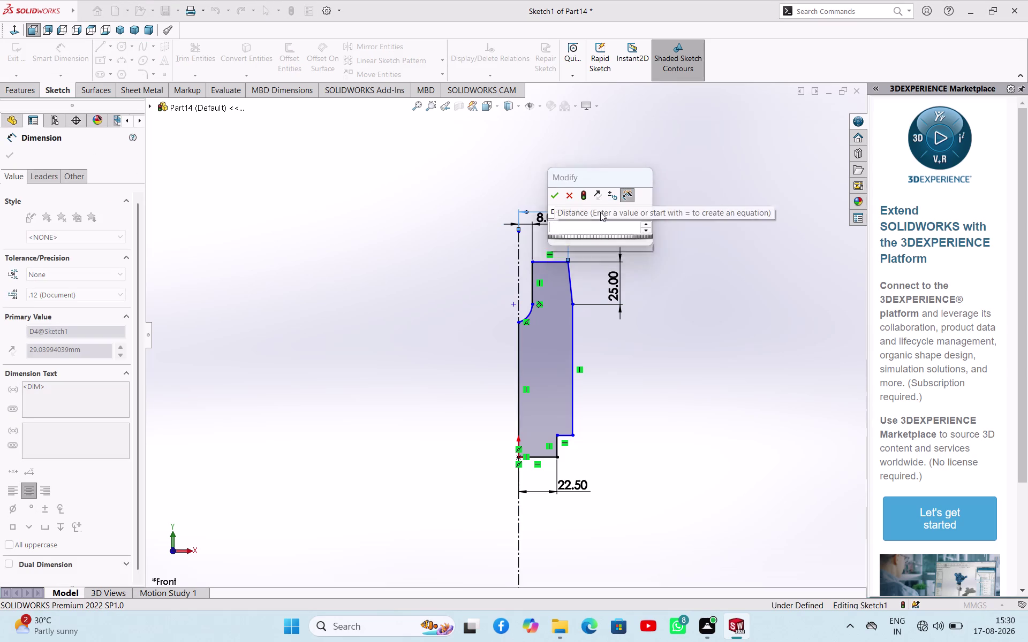
text(2.5)
key(Return)
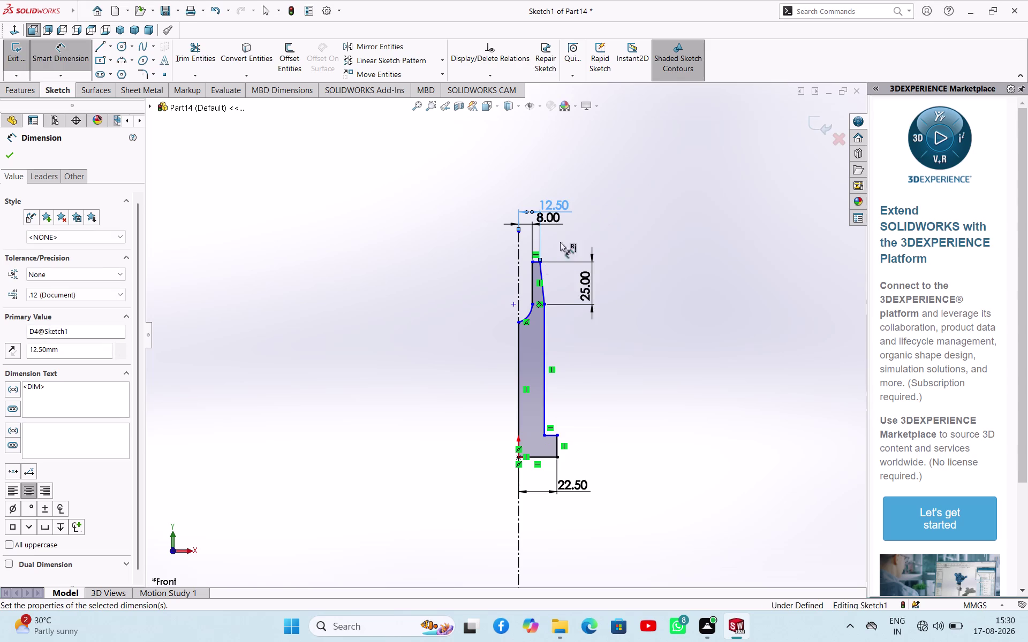
click(545, 306)
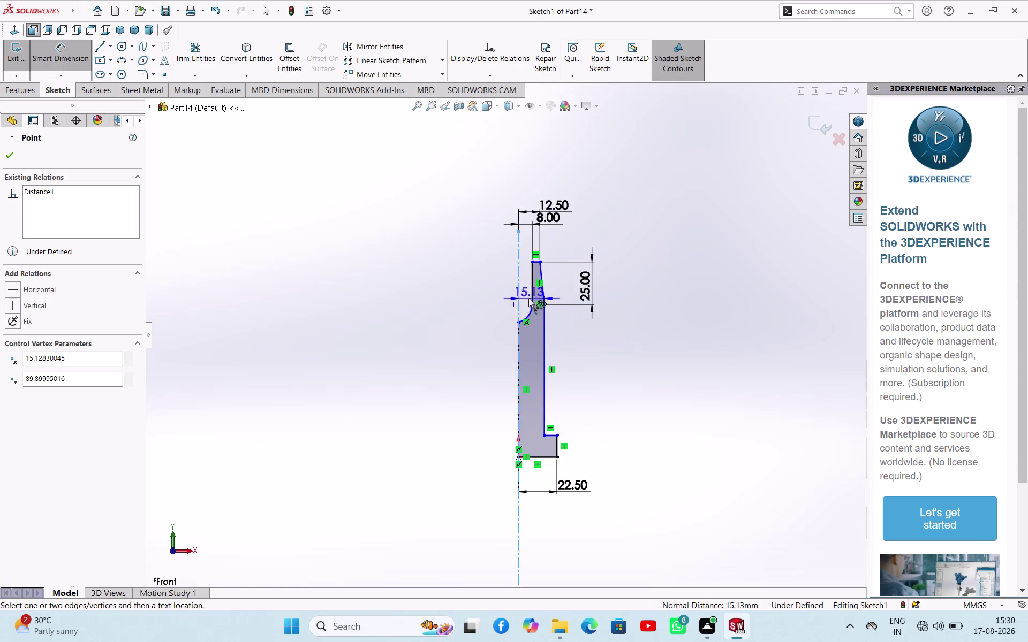
click(639, 277)
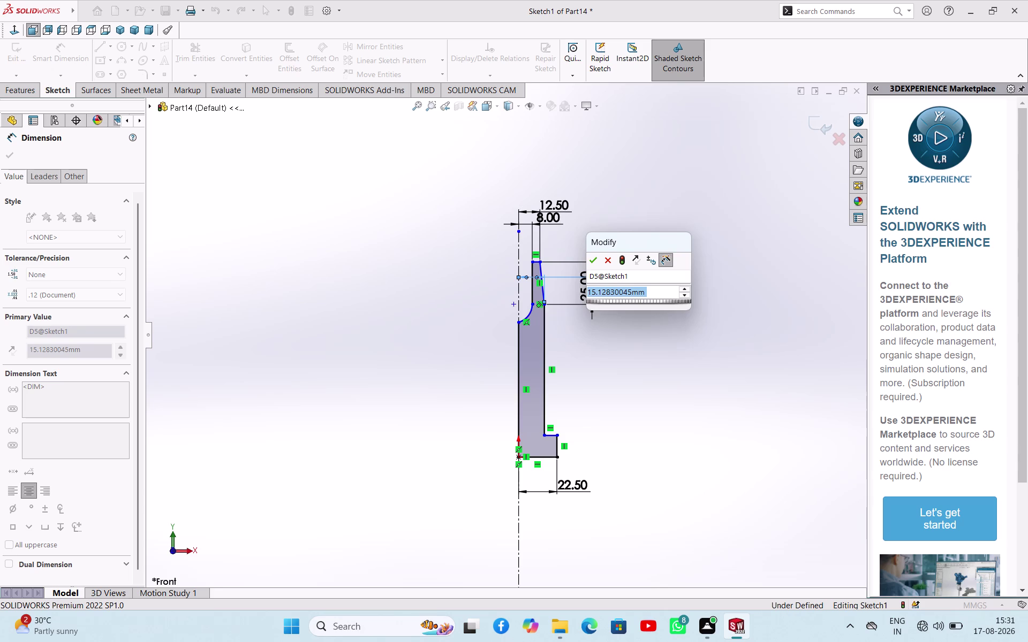
text(33)
text(/2)
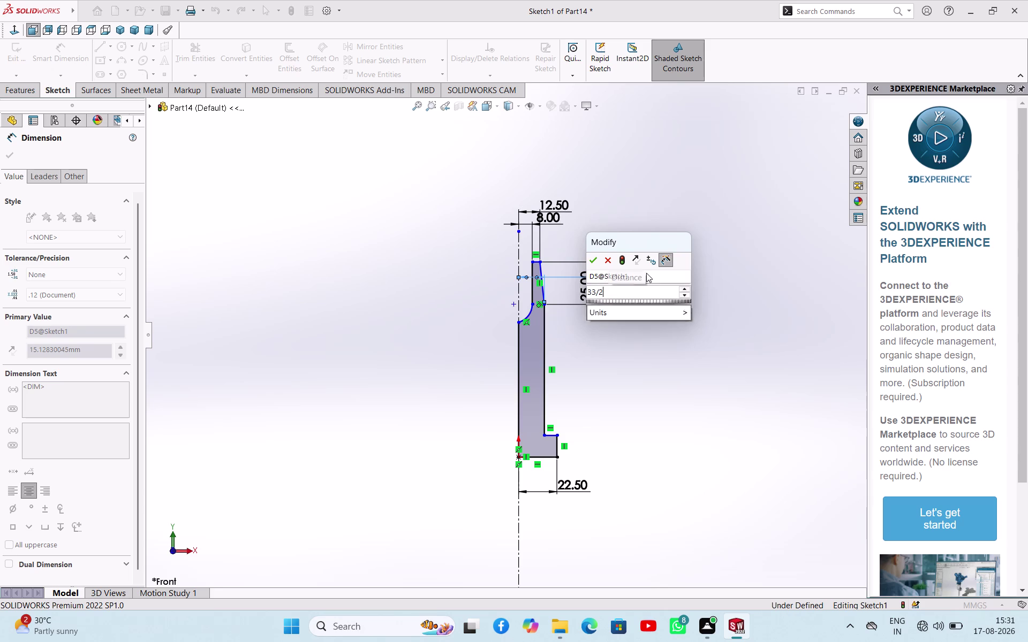
key(Return)
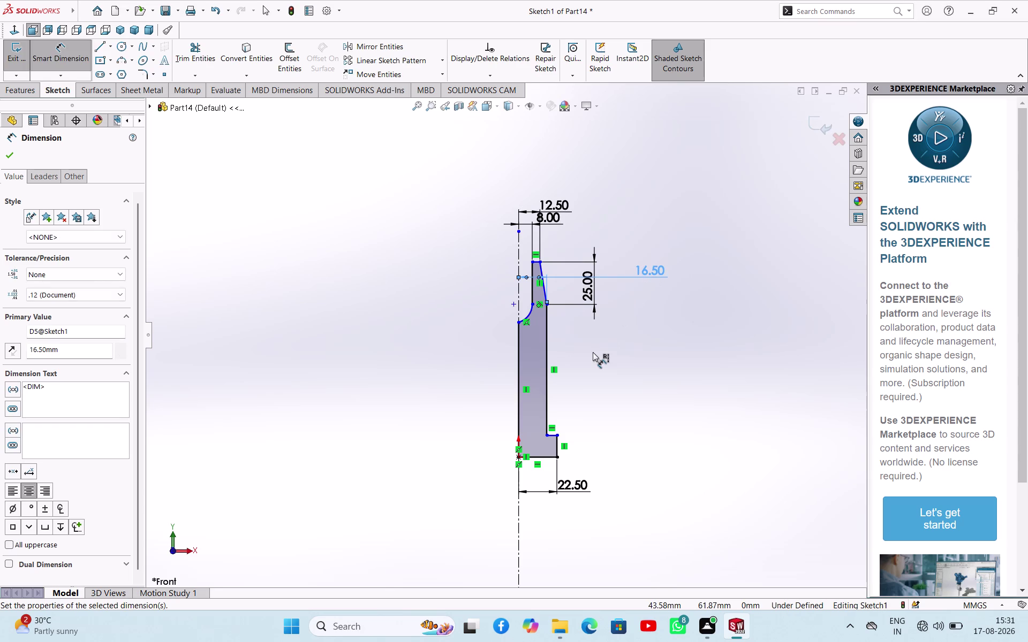
click(539, 458)
Set the profile's overall height dimension to 109 mm.
scroll(down, 3)
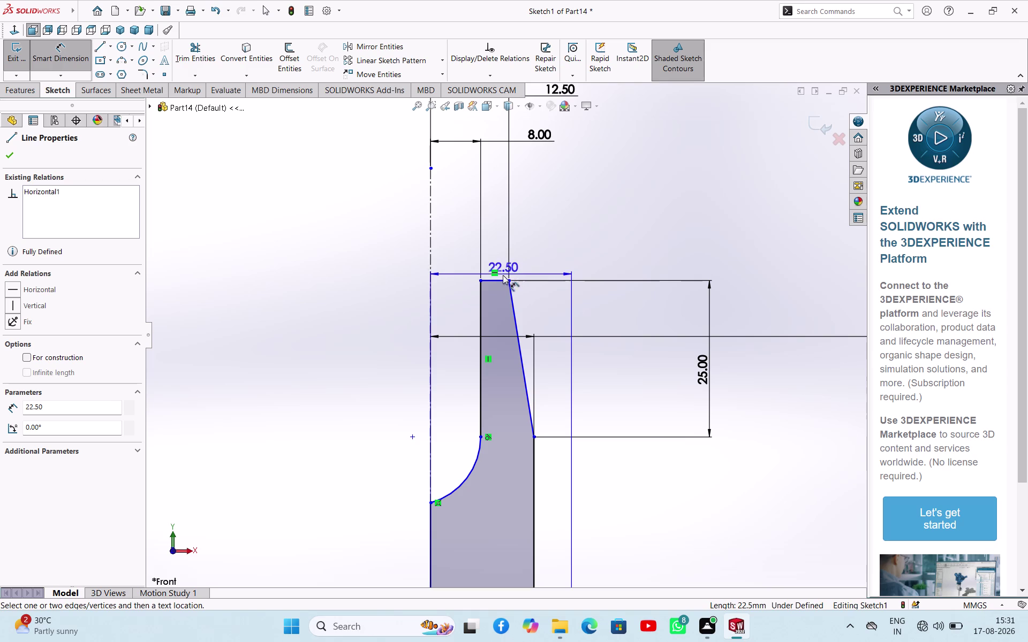
click(498, 280)
scroll(up, 3)
click(664, 410)
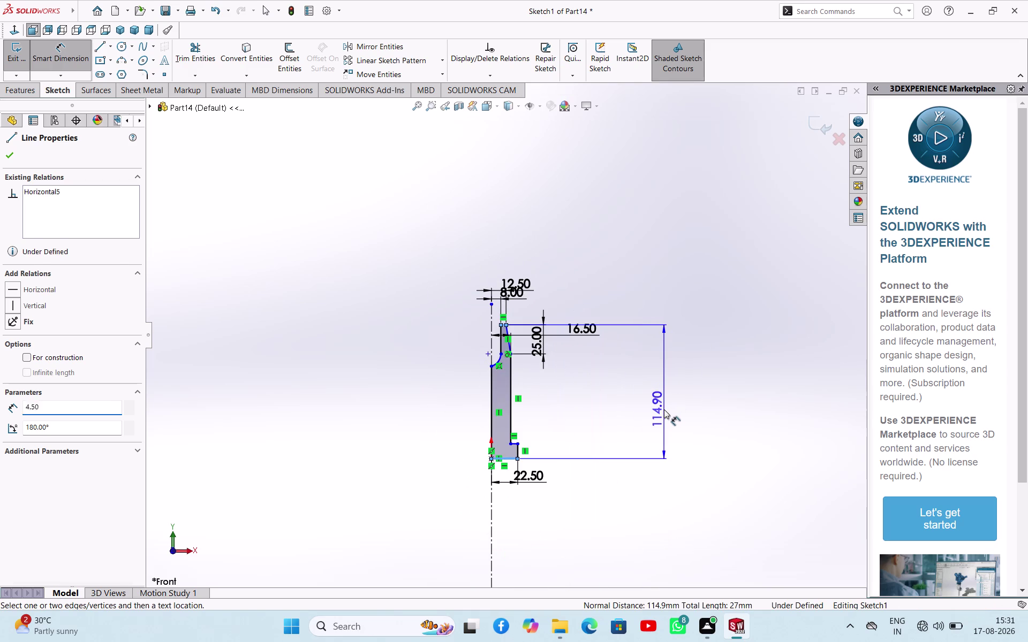
text(109)
key(Return)
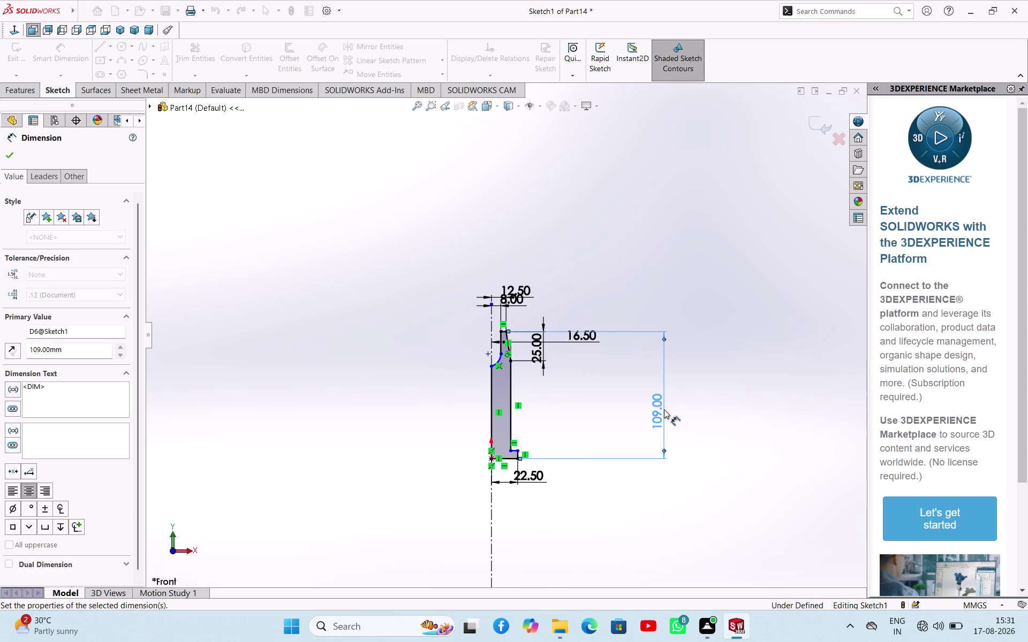
Dimension the short vertical step line at the bottom to 11 mm.
scroll(down, 3)
scroll(down, 3)
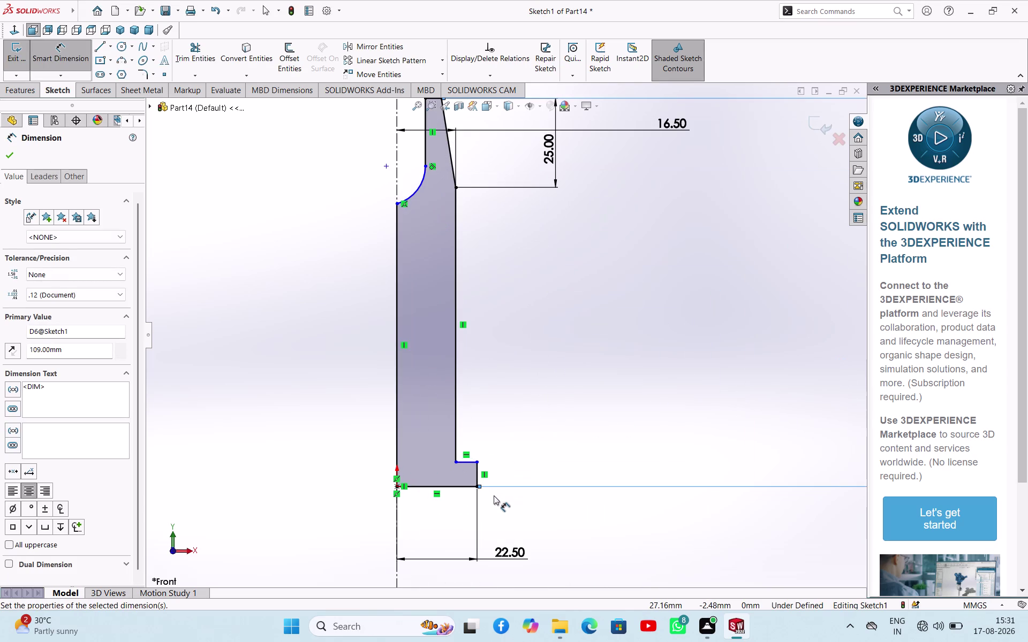
scroll(down, 3)
click(474, 454)
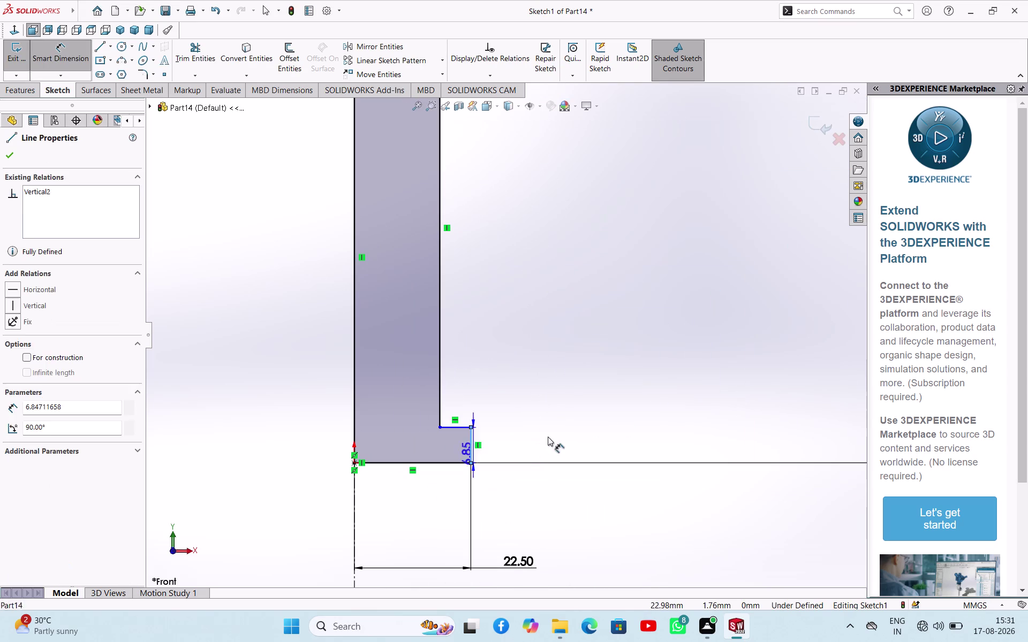
click(560, 435)
text(11)
key(Return)
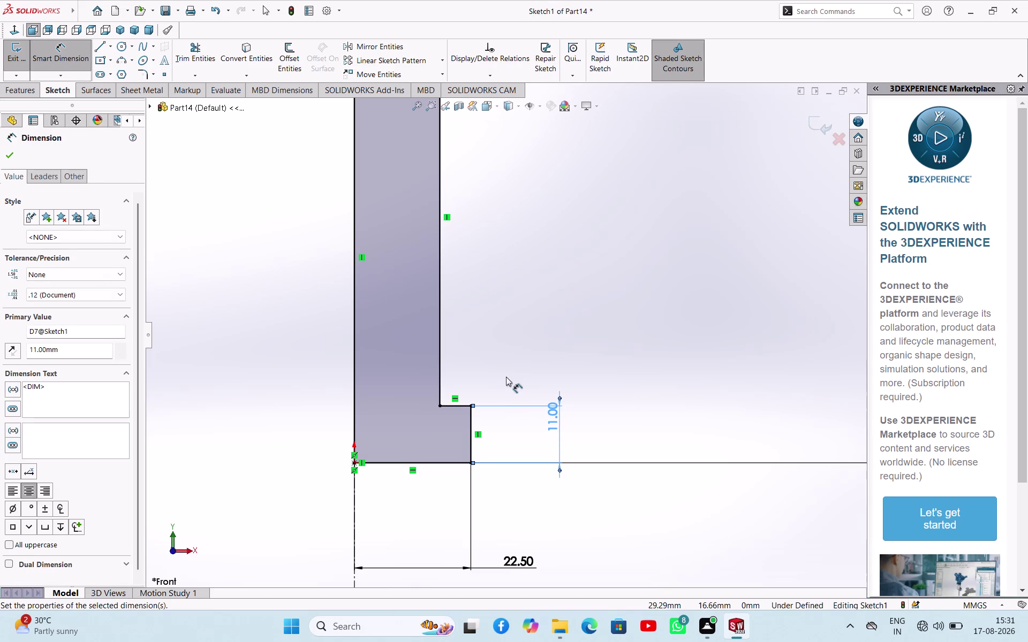
scroll(up, 3)
scroll(up, 3)
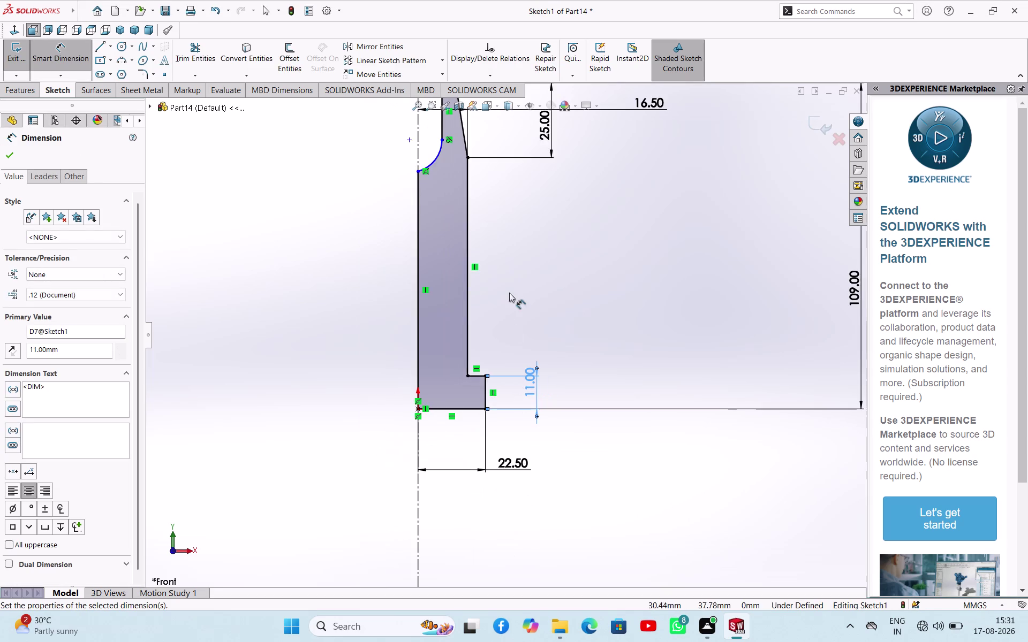
scroll(up, 3)
scroll(down, 3)
scroll(down, 3)
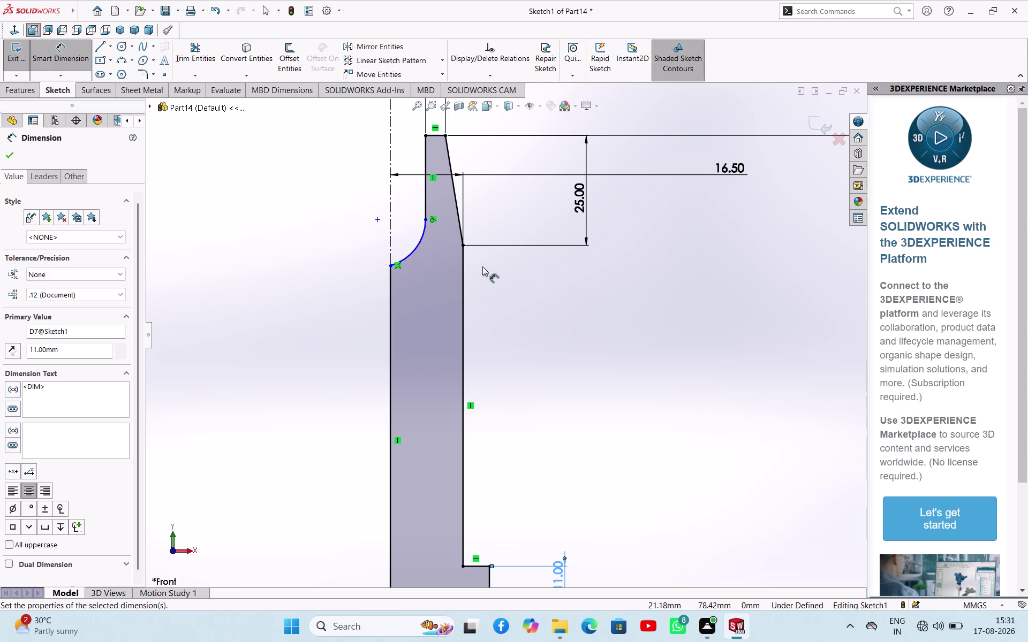
Give the curved arc an 8 mm radius dimension.
click(411, 253)
click(536, 316)
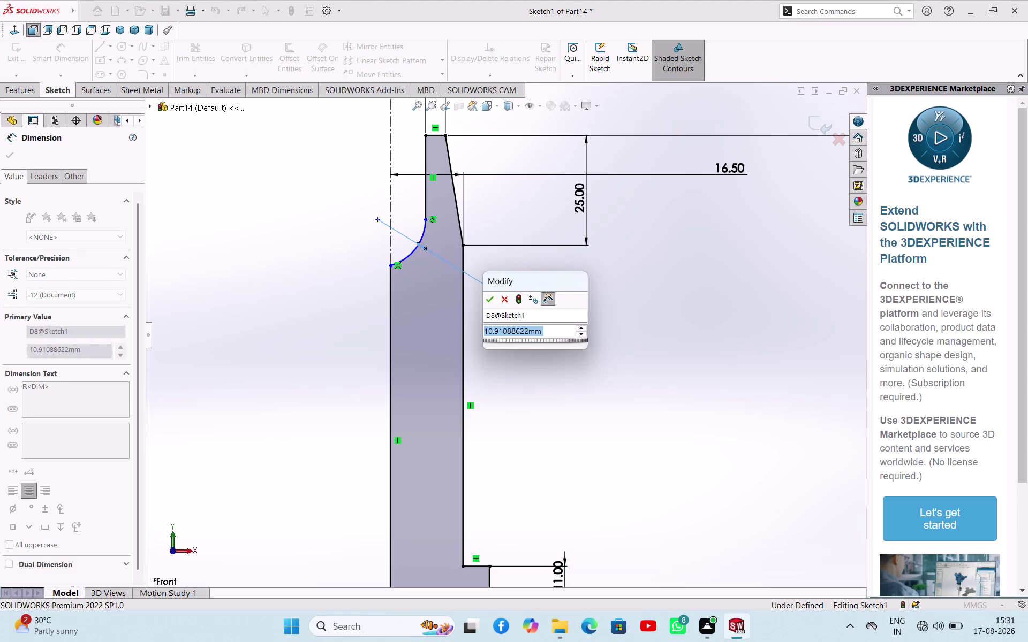
key(8)
key(Return)
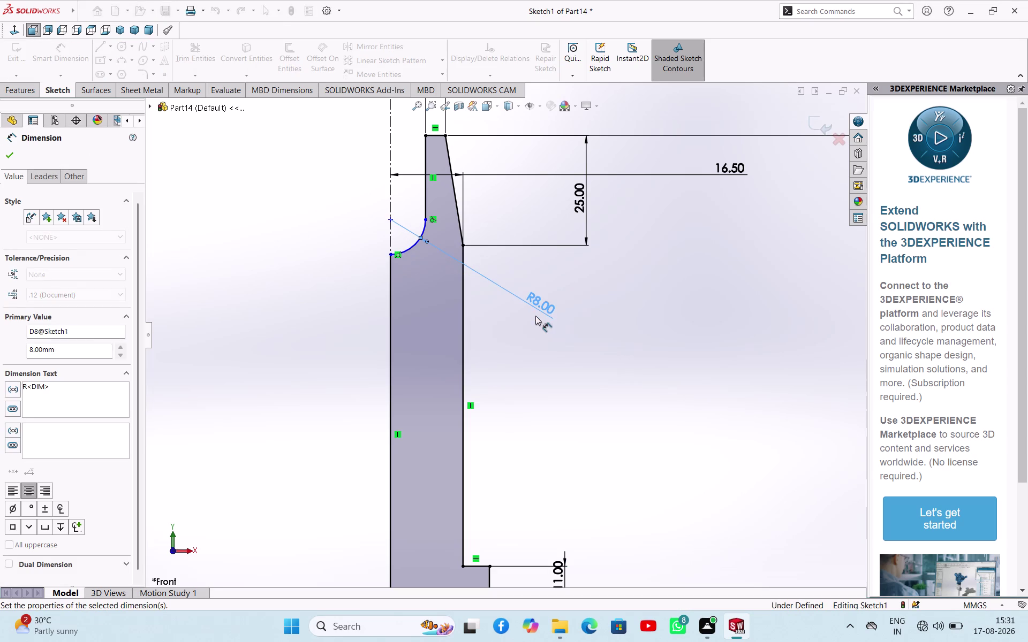
click(617, 361)
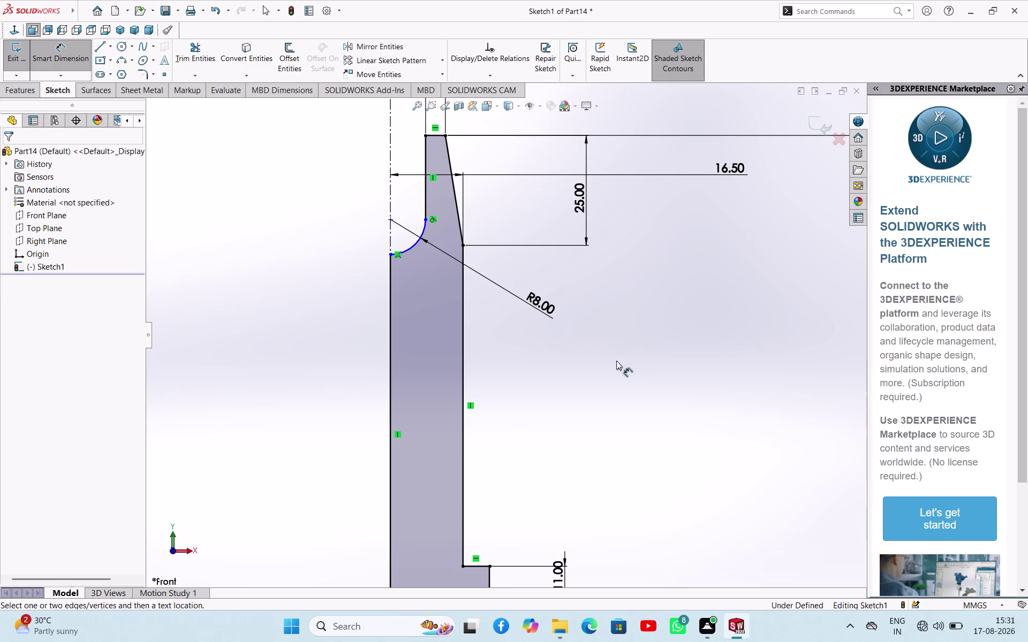
scroll(up, 3)
scroll(down, 3)
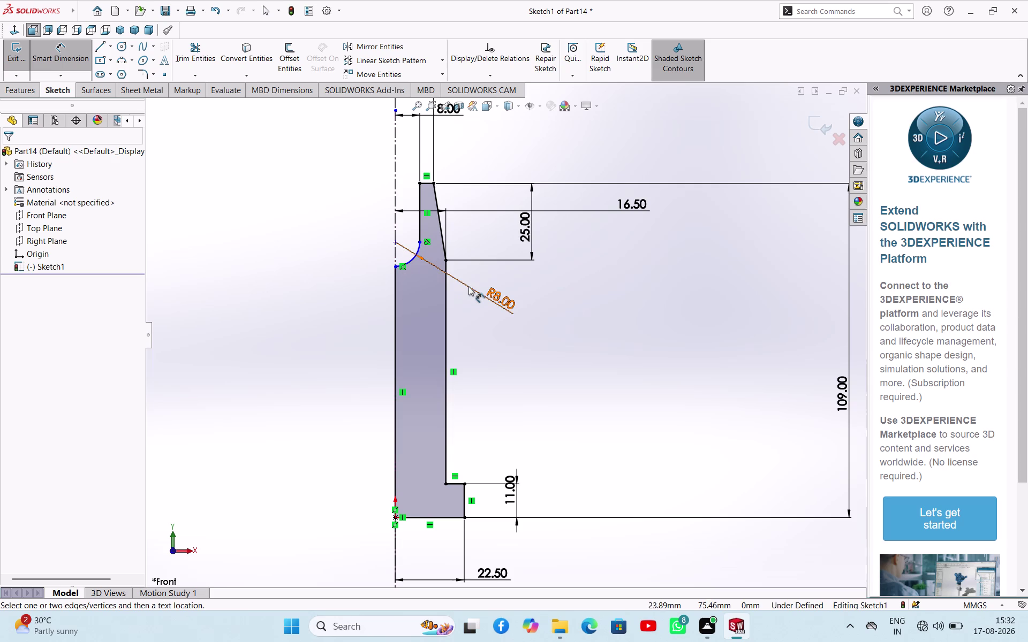
Add a 28 mm vertical dimension from the arc's lower end to the top corner.
scroll(up, 3)
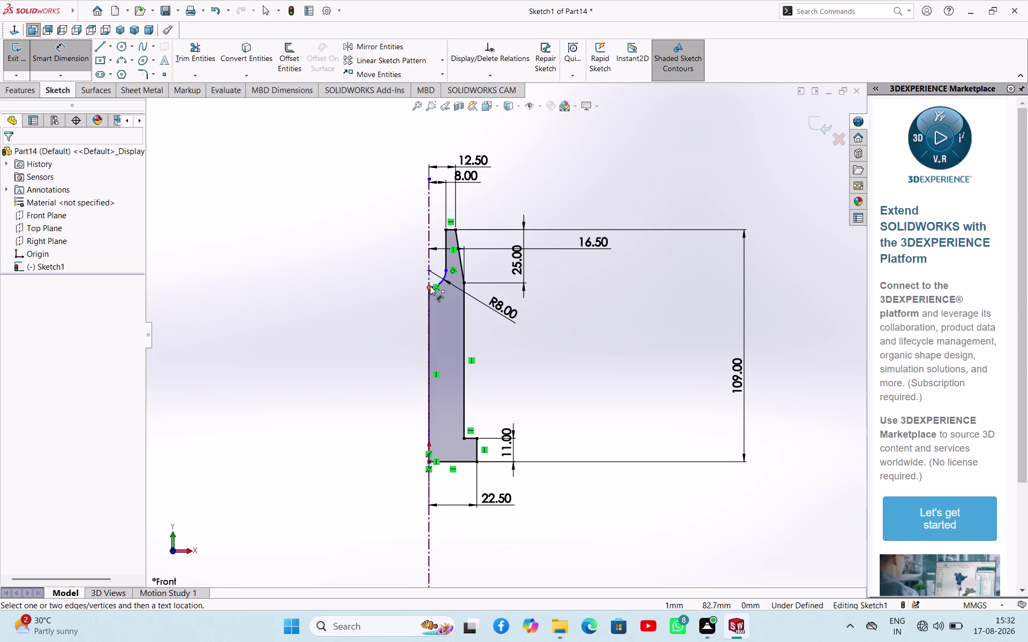
click(429, 286)
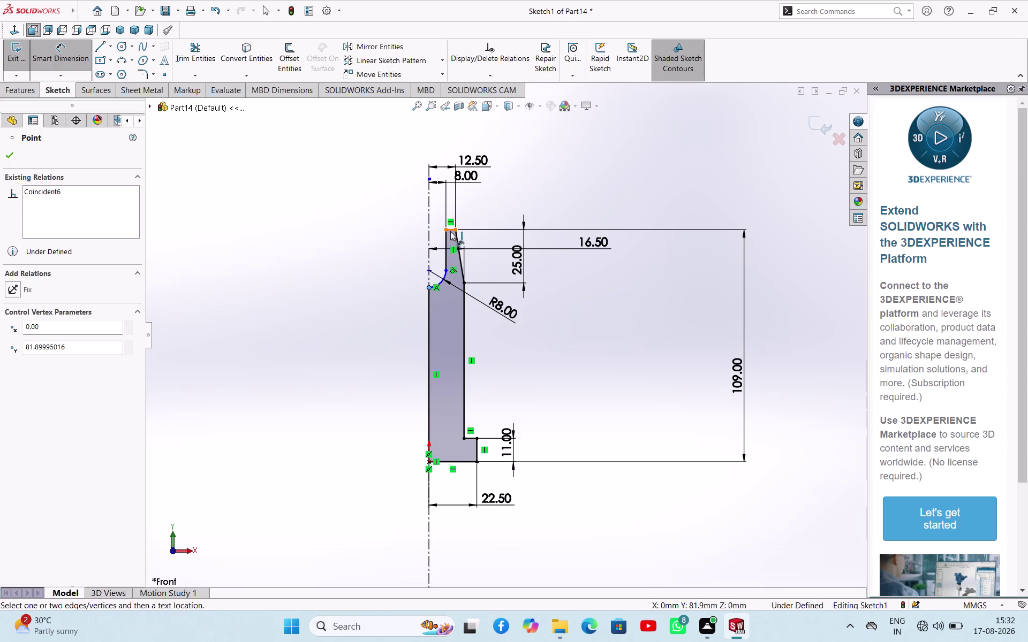
click(450, 231)
click(416, 255)
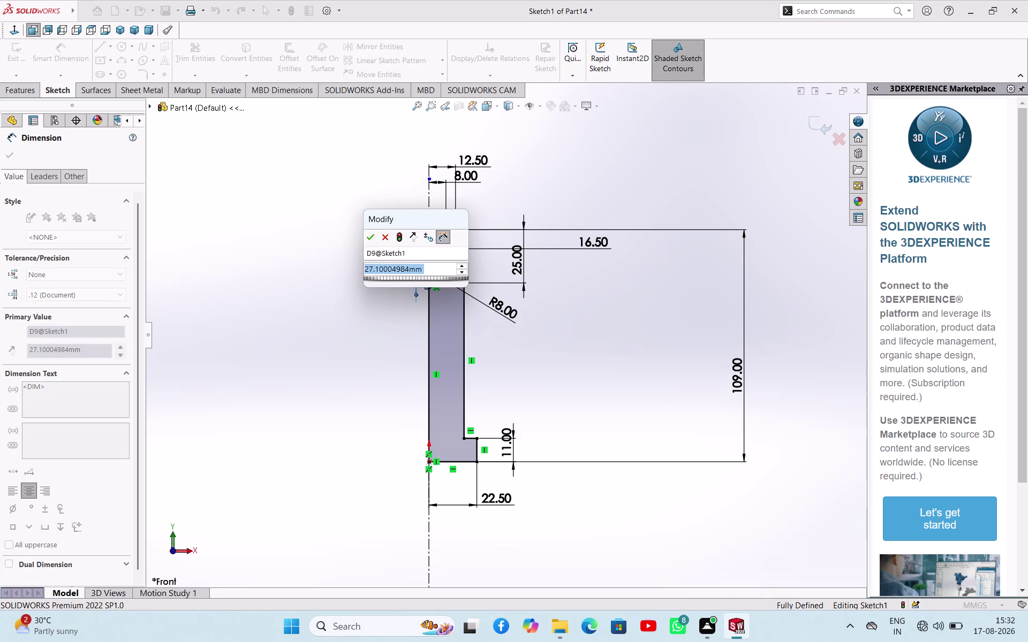
text(28)
key(Return)
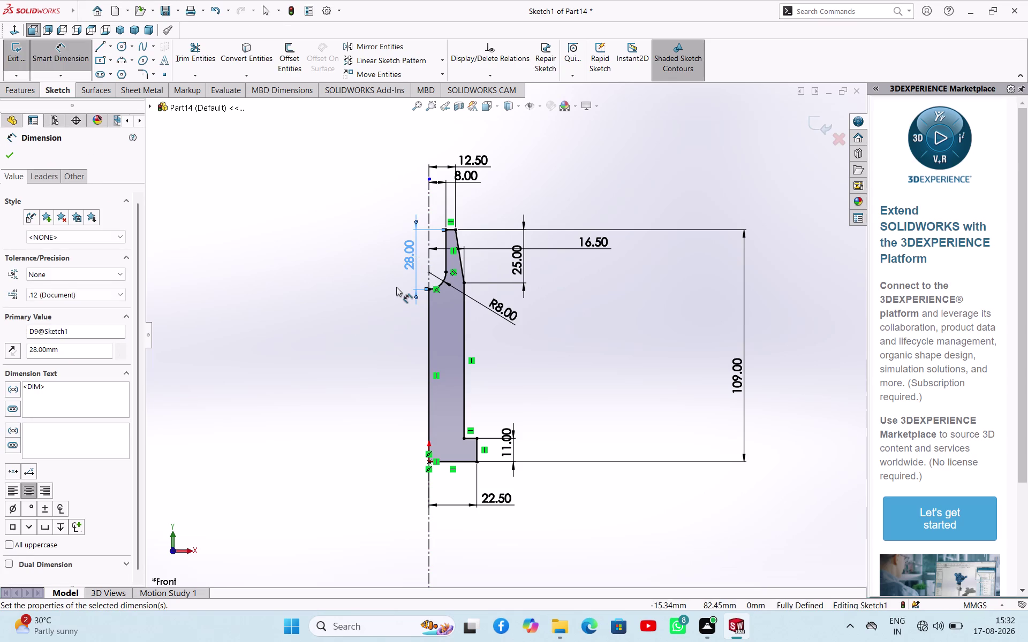
click(397, 287)
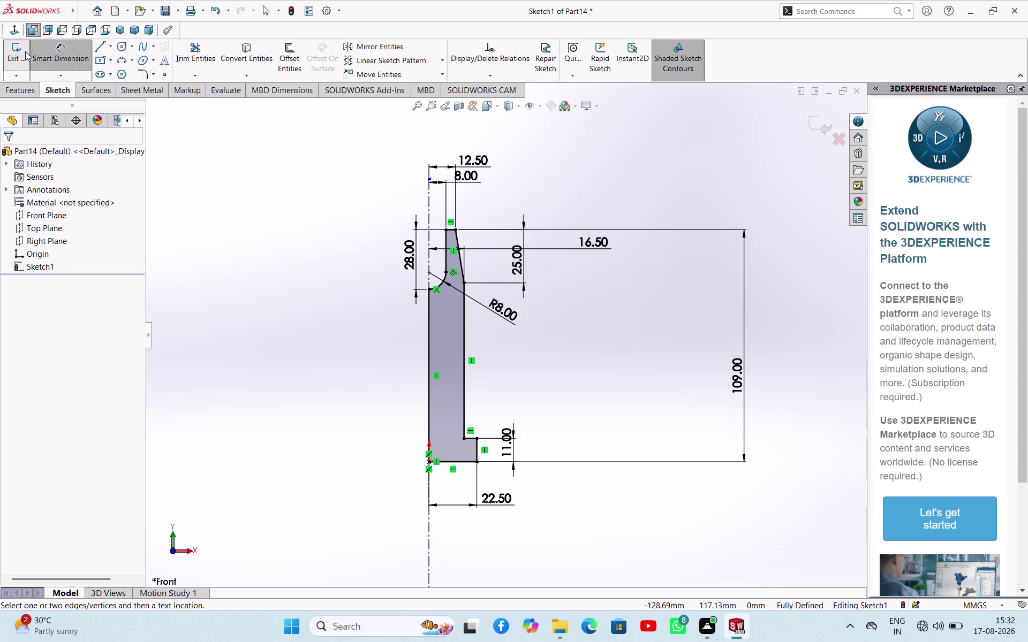
click(15, 52)
Revolve the profile 360° with Revolved Boss/Base and orbit to inspect the solid.
click(68, 53)
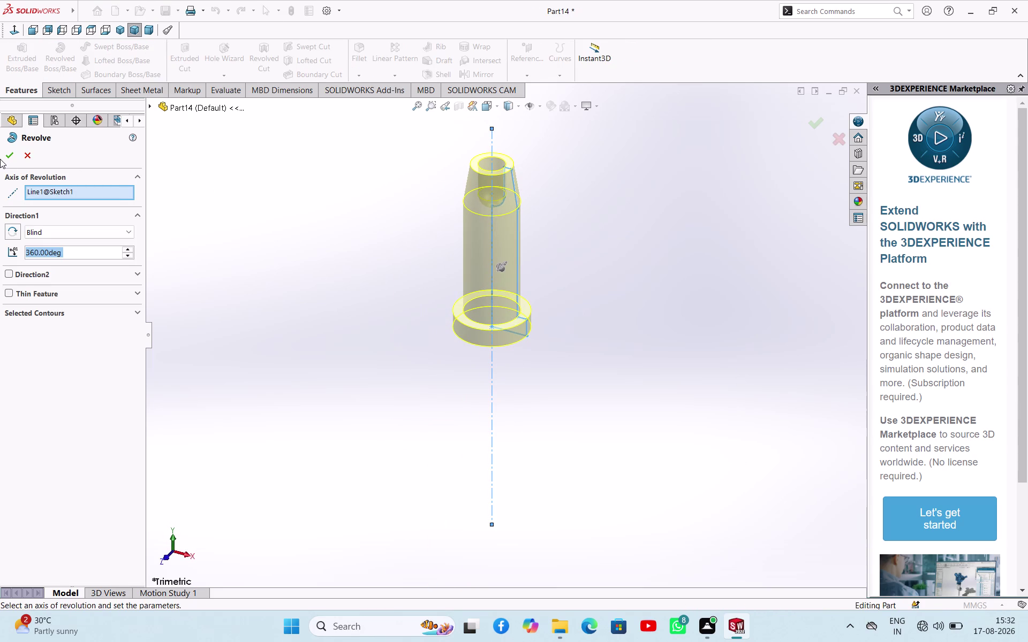
click(9, 159)
click(331, 251)
middle_drag(549, 253, 659, 241)
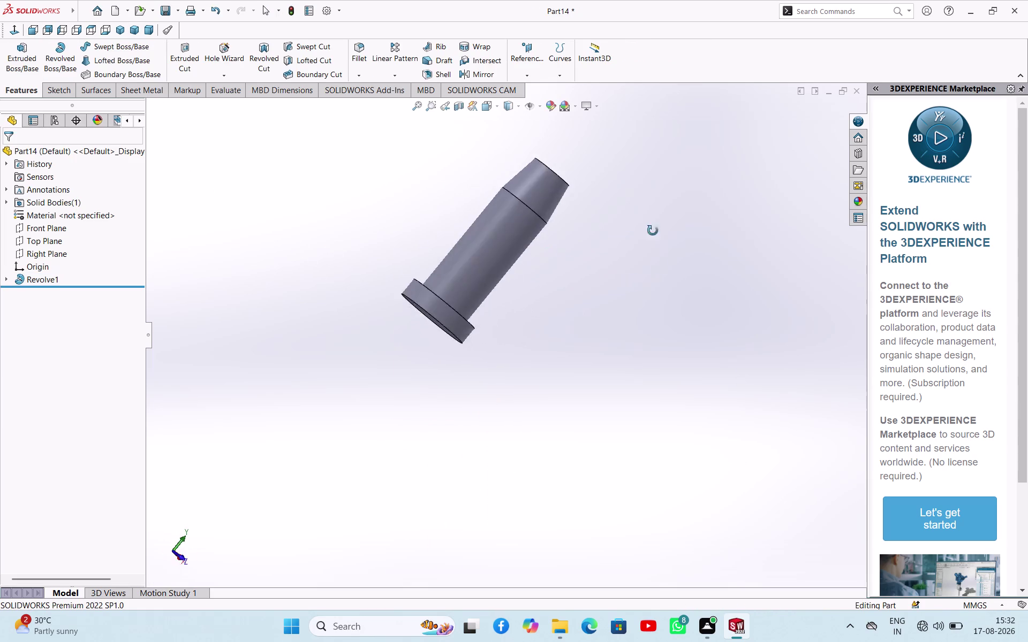
middle_drag(659, 240, 623, 215)
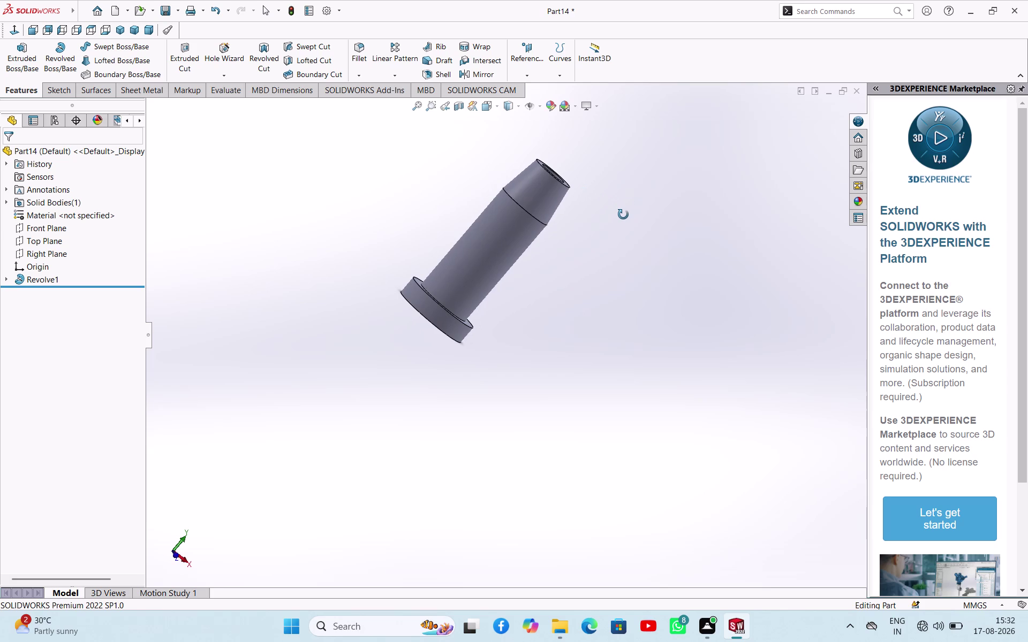
middle_drag(623, 215, 623, 215)
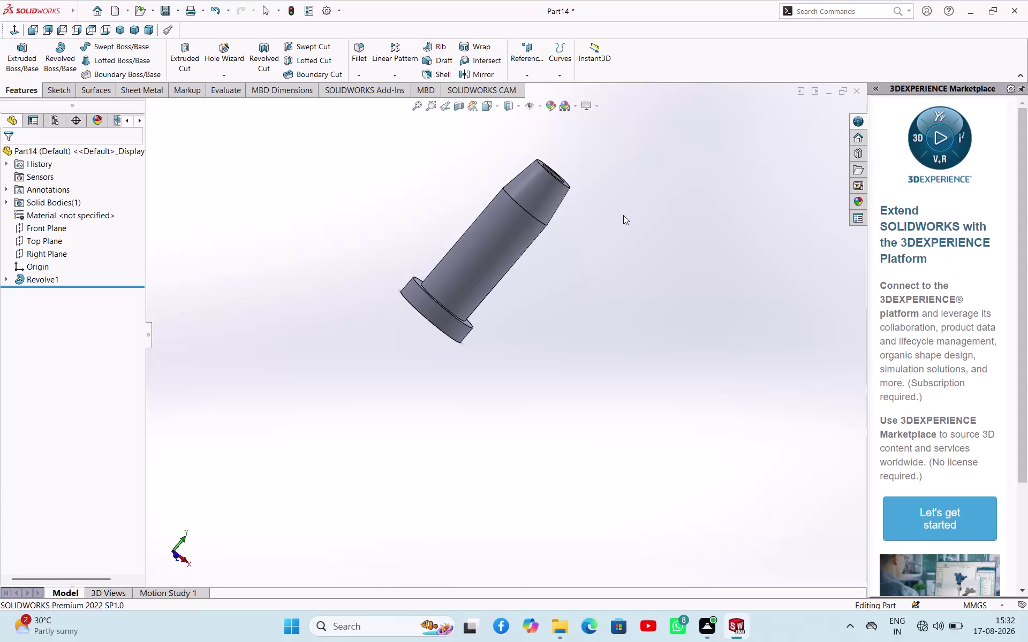
click(47, 252)
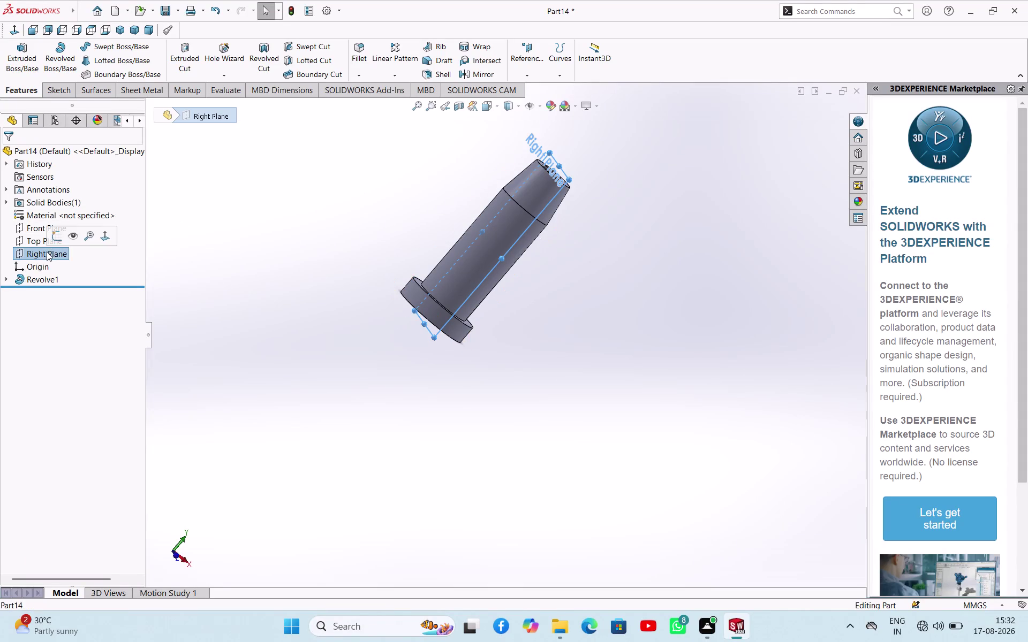
Sketch on the Right Plane and draw a vertical centreline from the origin to the model top.
click(58, 235)
click(279, 287)
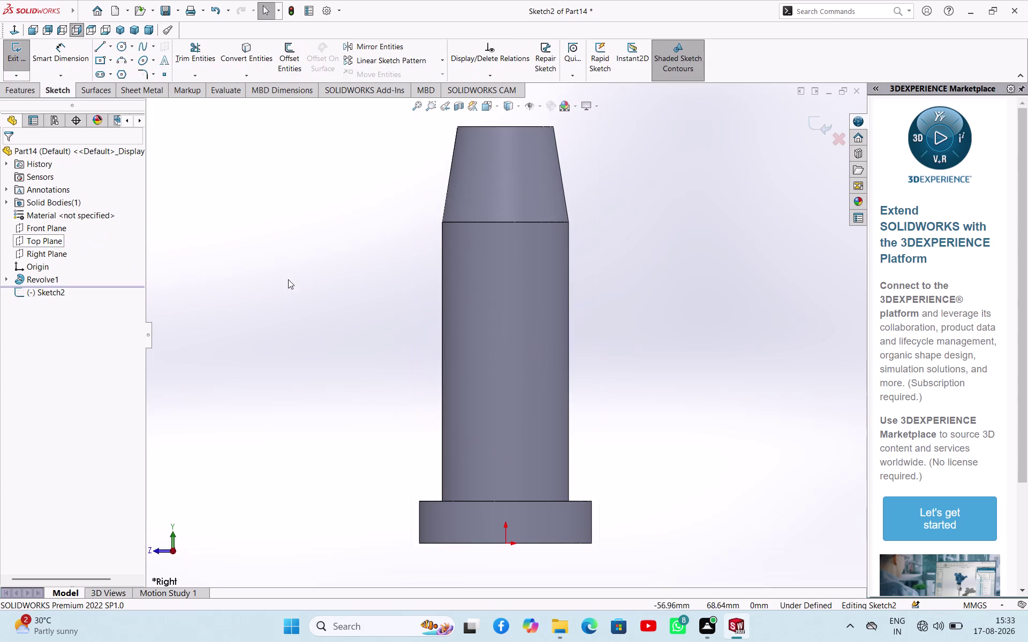
click(109, 49)
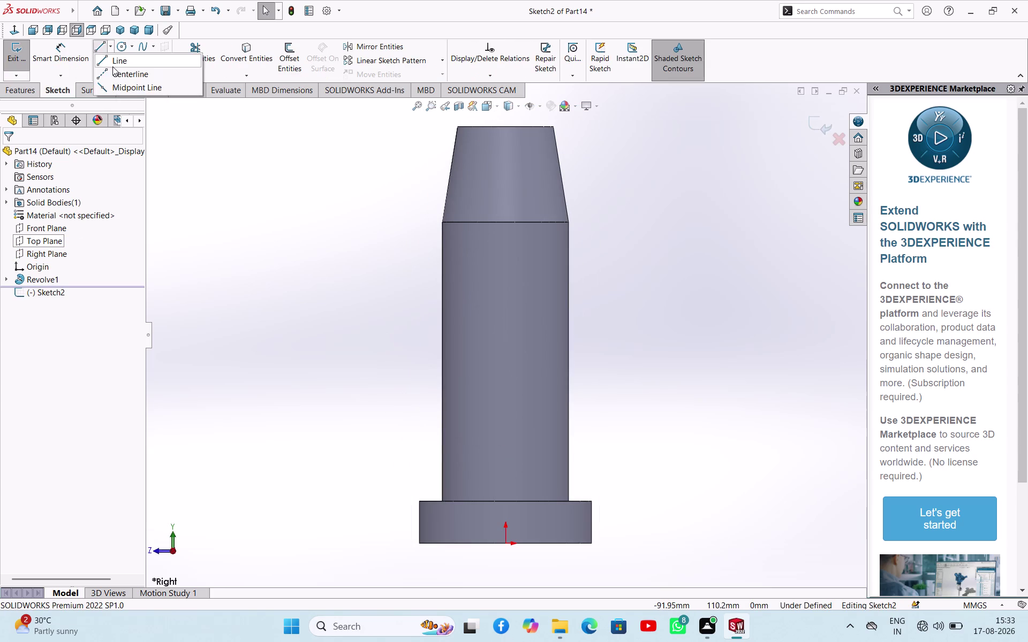
click(117, 75)
click(30, 326)
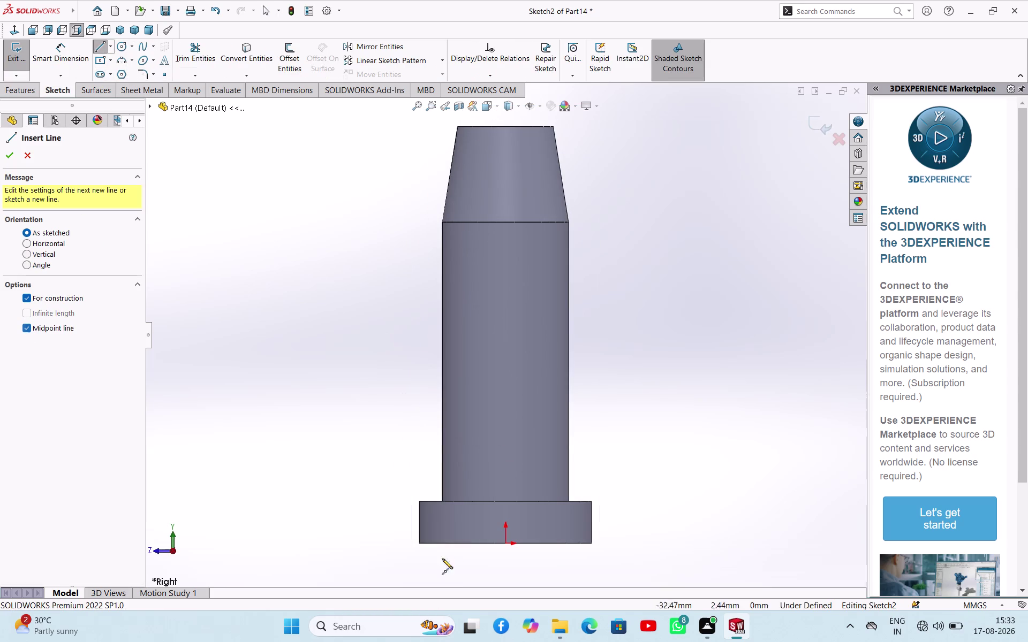
click(505, 545)
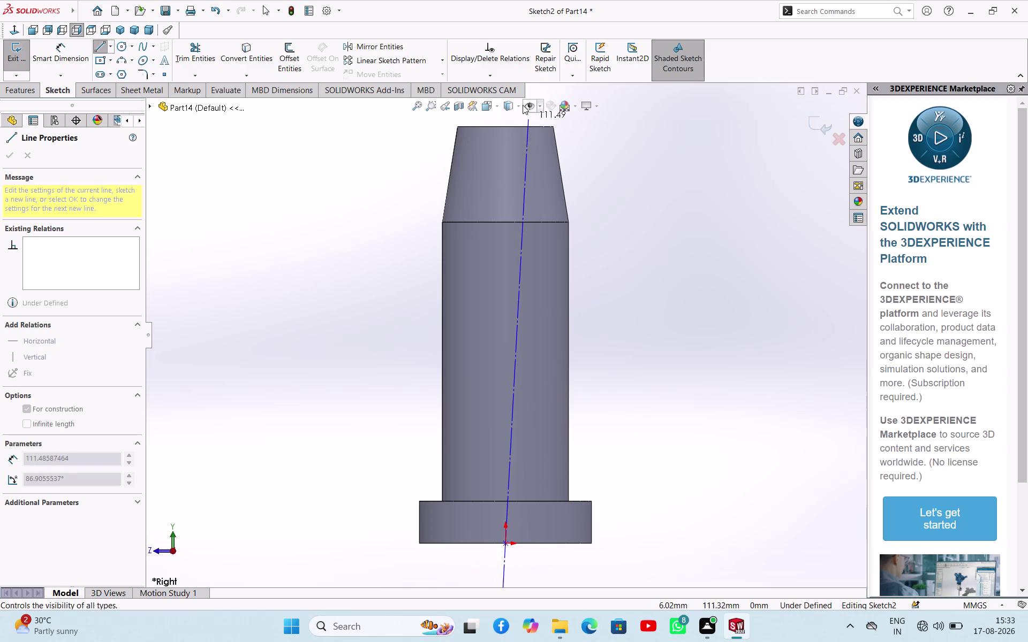
click(508, 120)
right_click(604, 232)
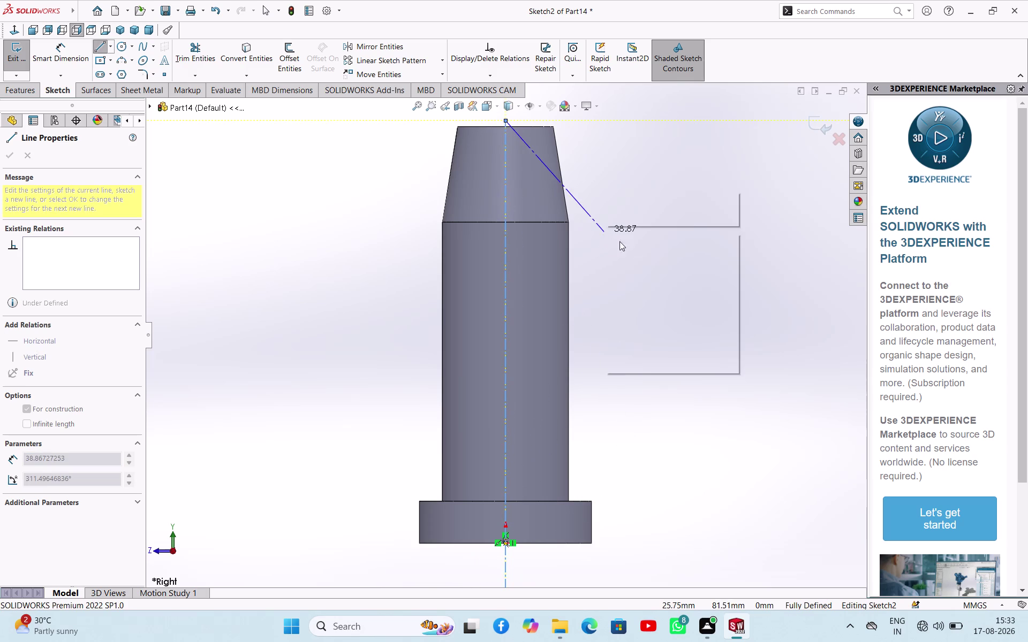
click(630, 242)
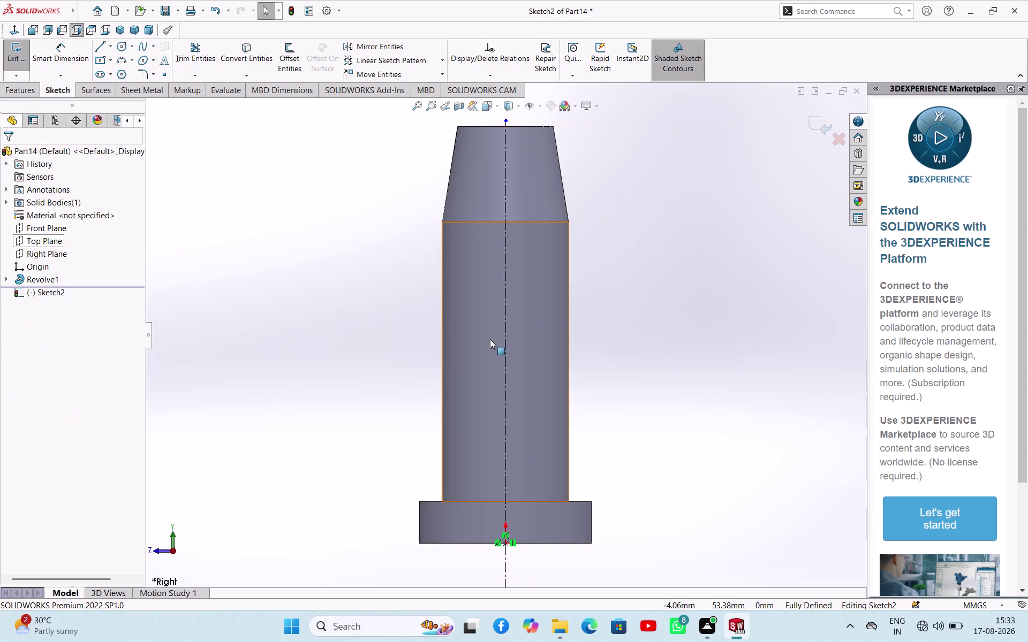
Draw a straight slot along the centreline.
click(100, 72)
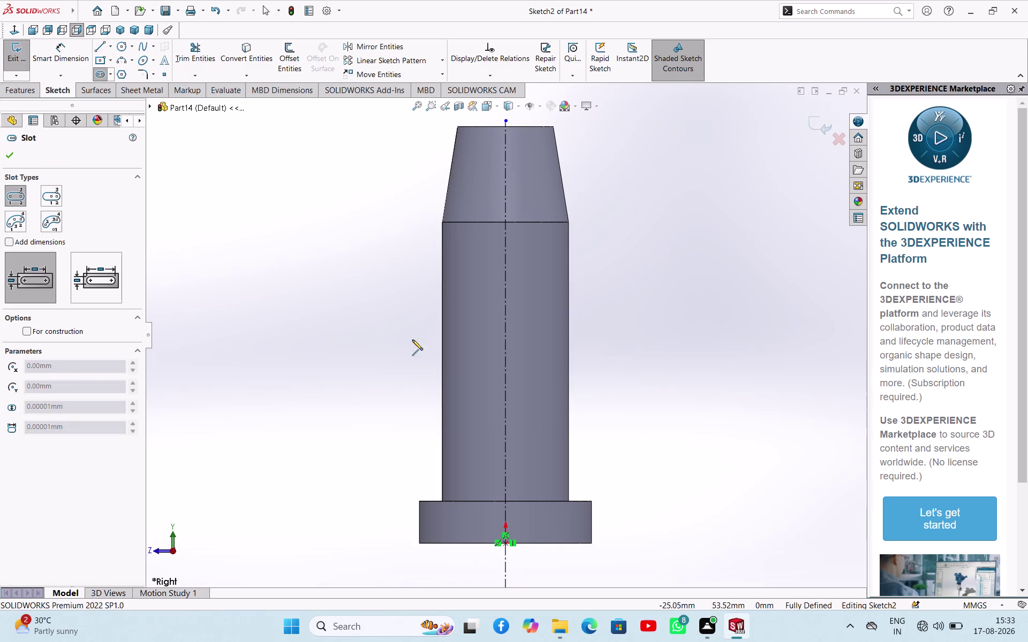
click(509, 394)
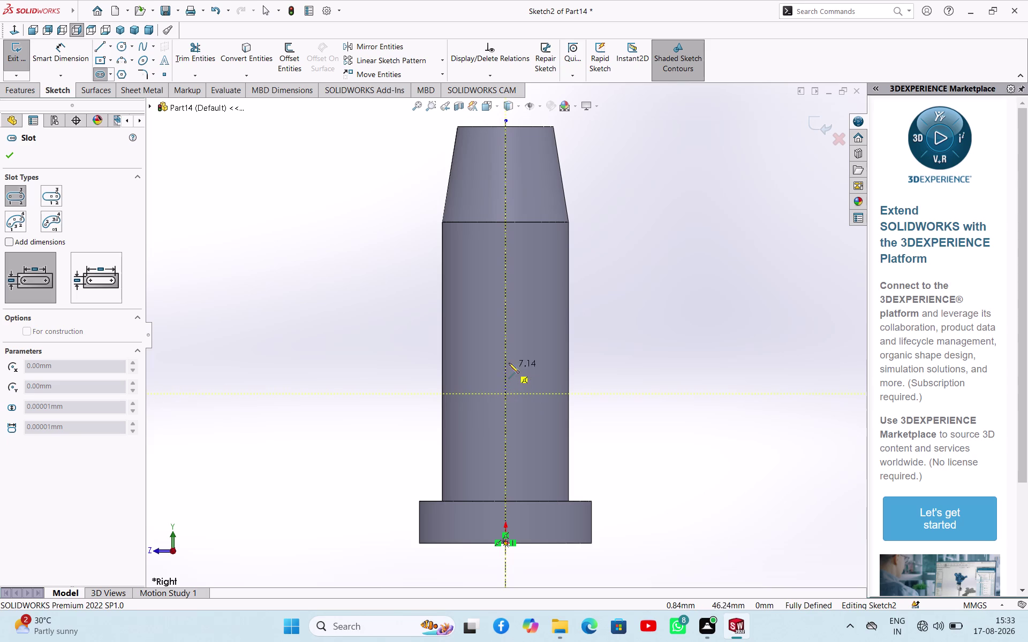
click(504, 349)
click(524, 366)
right_click(598, 330)
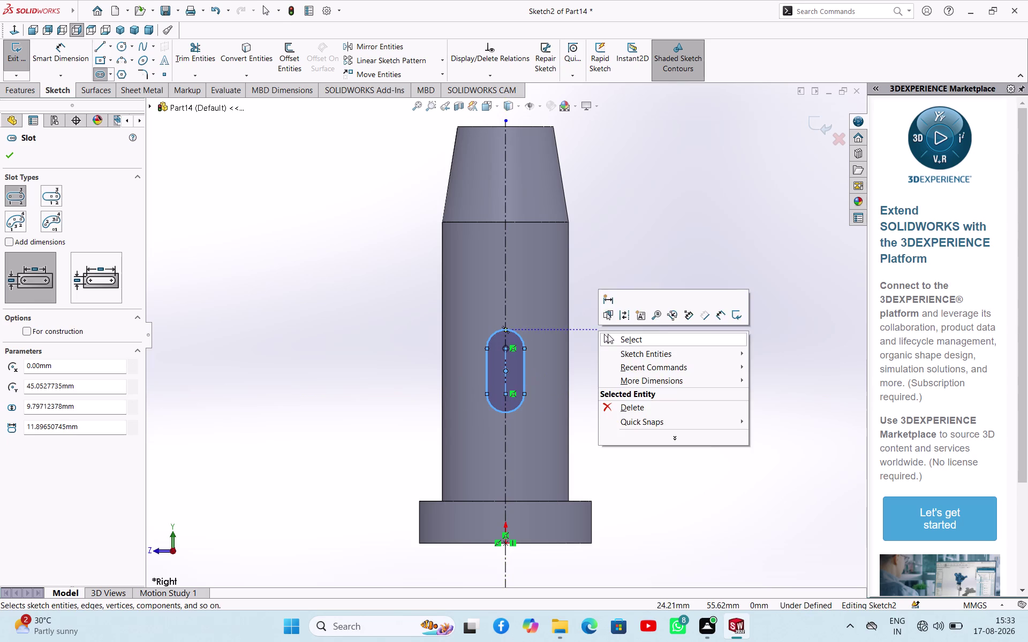
click(608, 335)
right_drag(629, 385, 644, 292)
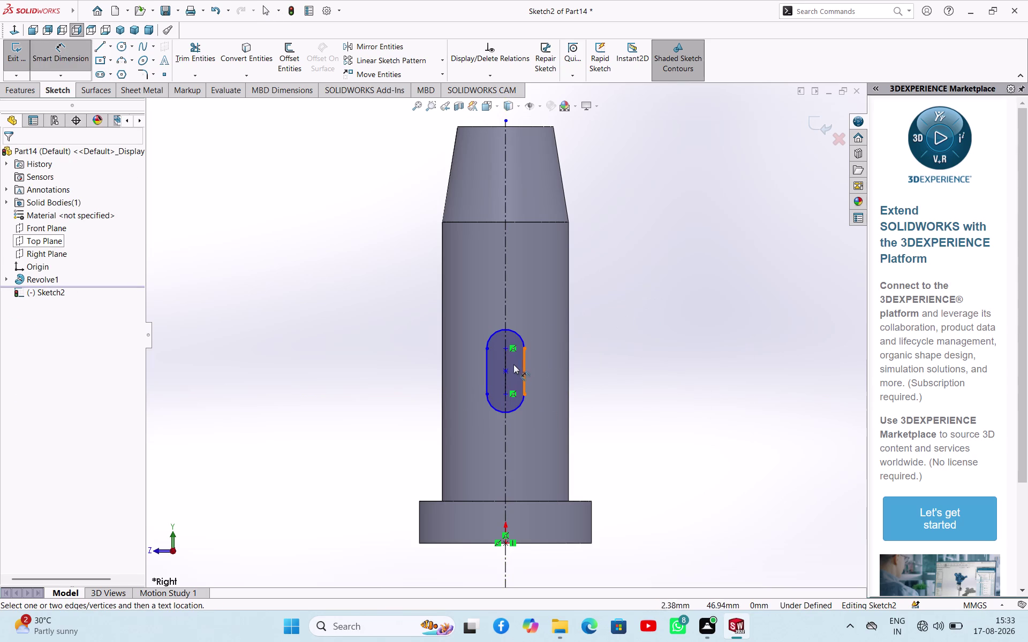
scroll(down, 3)
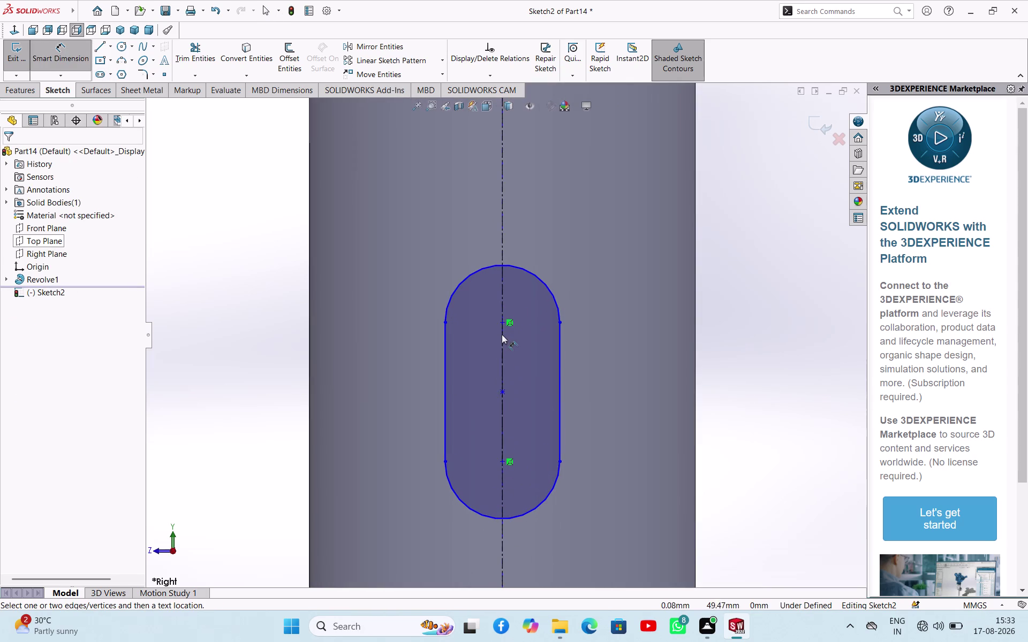
Dimension the slot length between its centres to 30 mm.
click(505, 323)
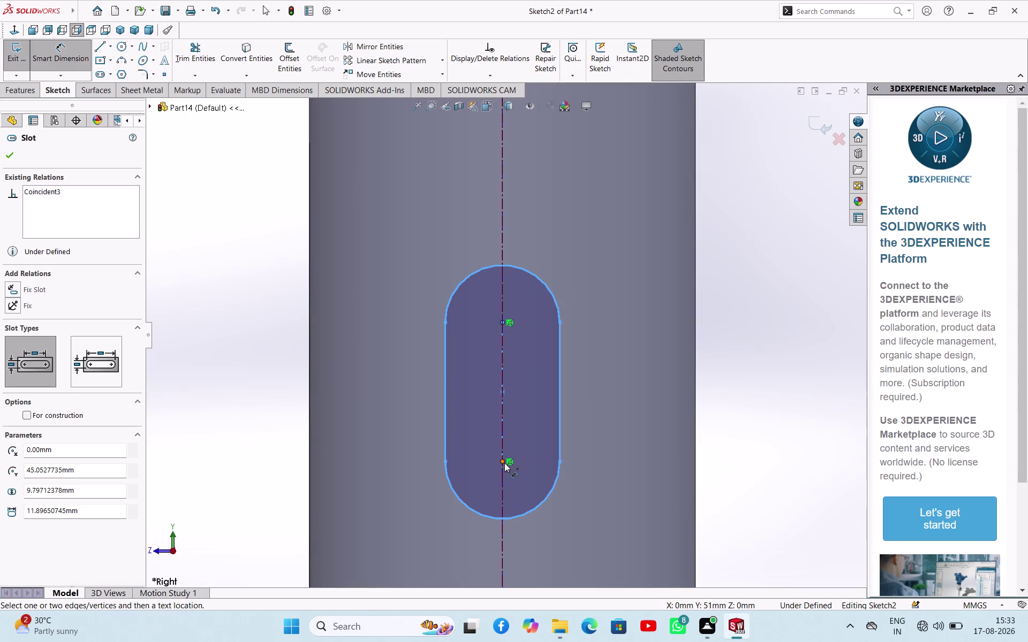
click(505, 463)
click(741, 386)
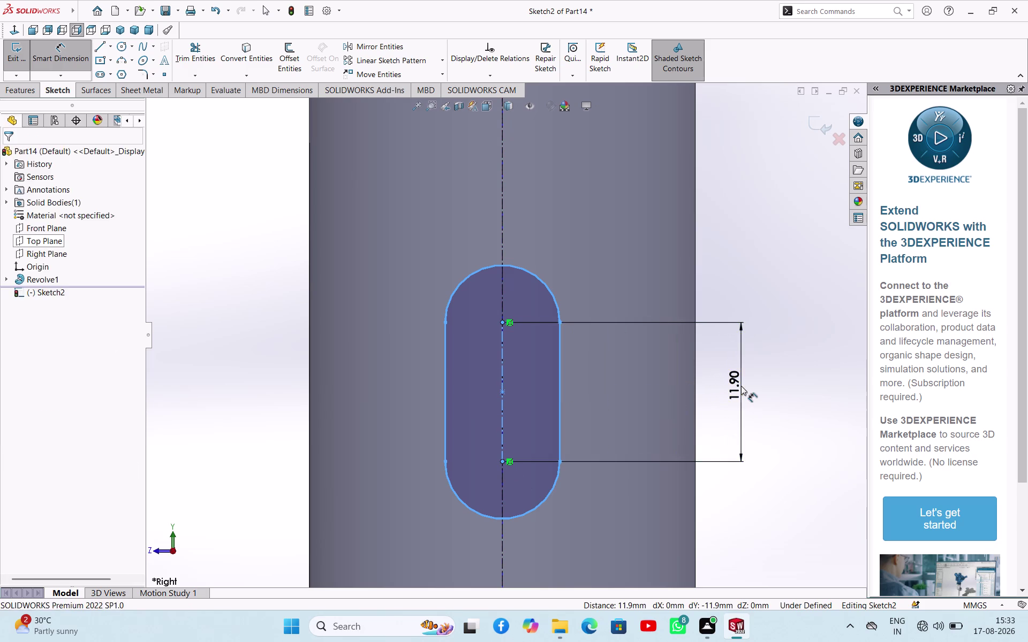
text(30)
key(Return)
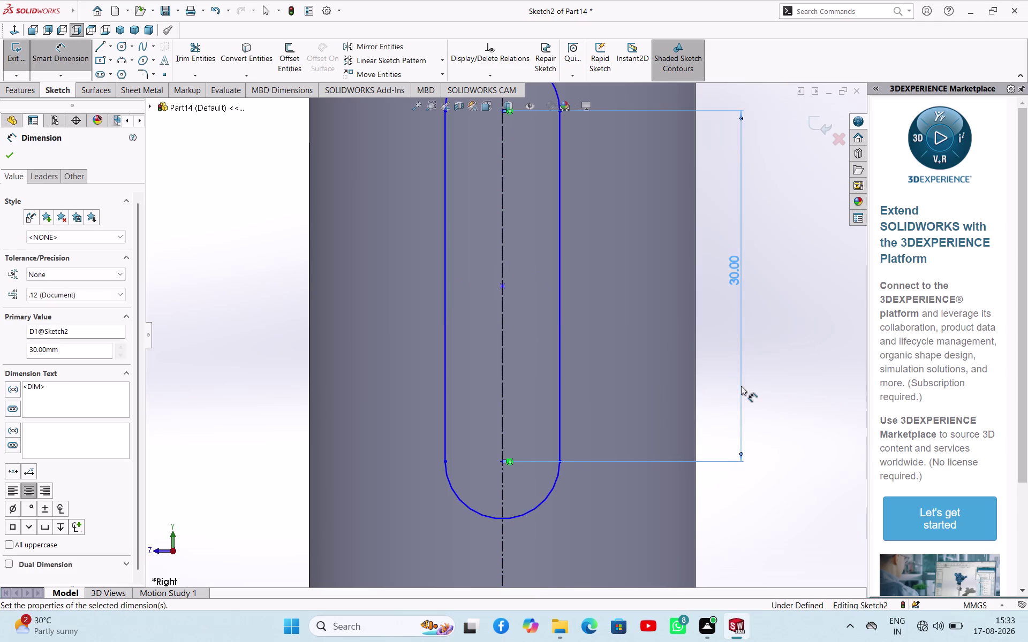
Place the slot 26 mm above the base, give it a 9 mm end radius, and exit.
scroll(up, 3)
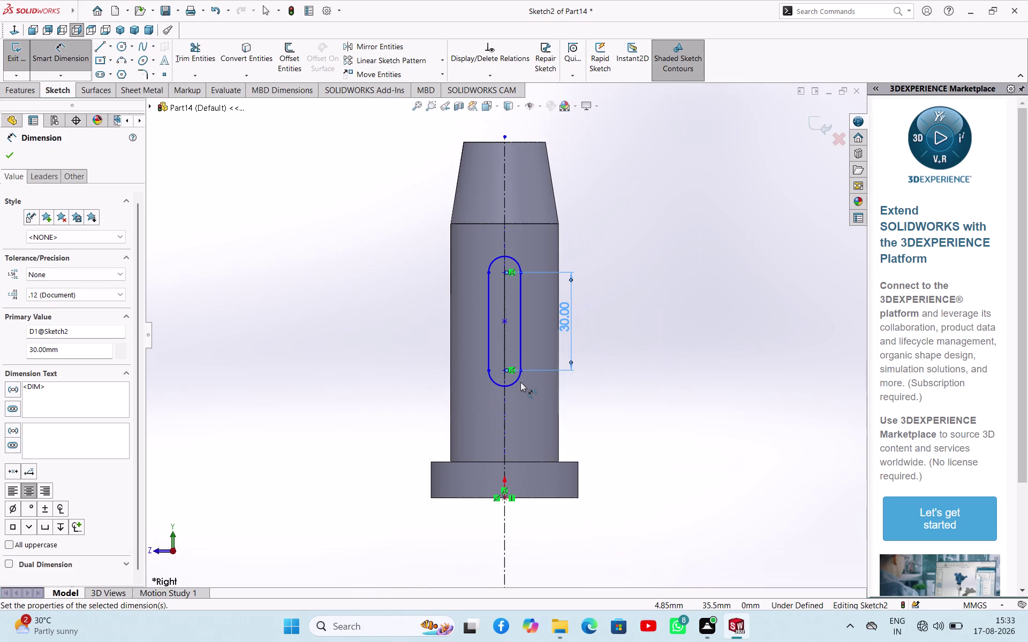
click(446, 461)
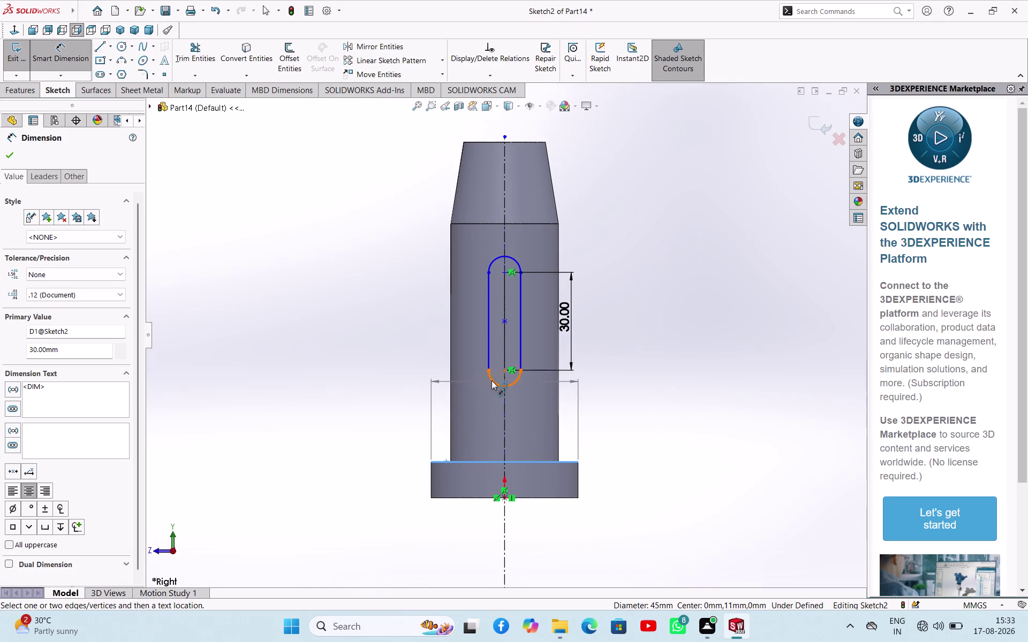
click(505, 373)
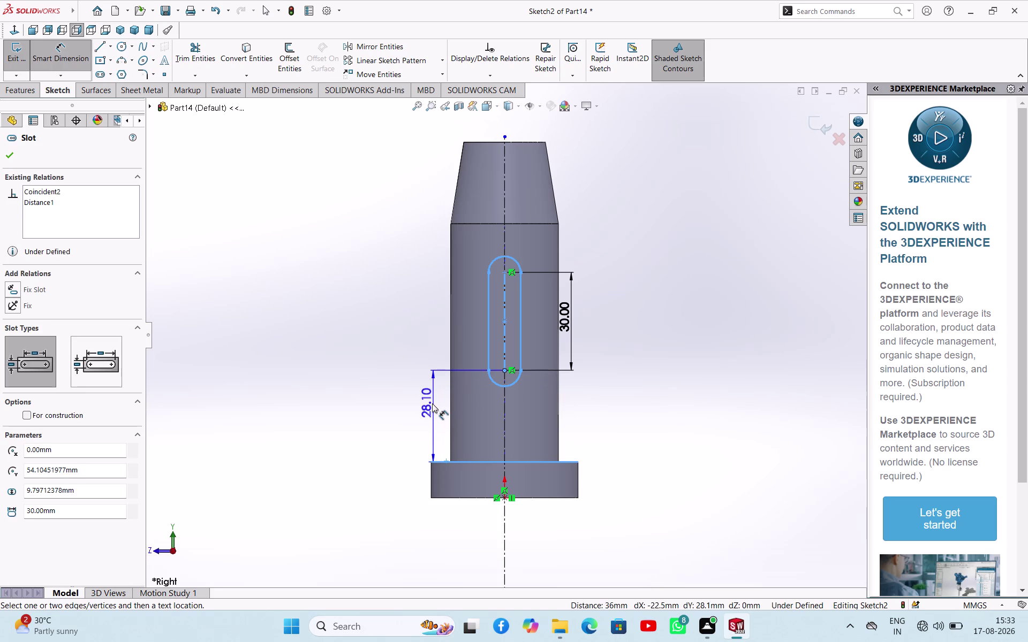
click(431, 404)
text(26)
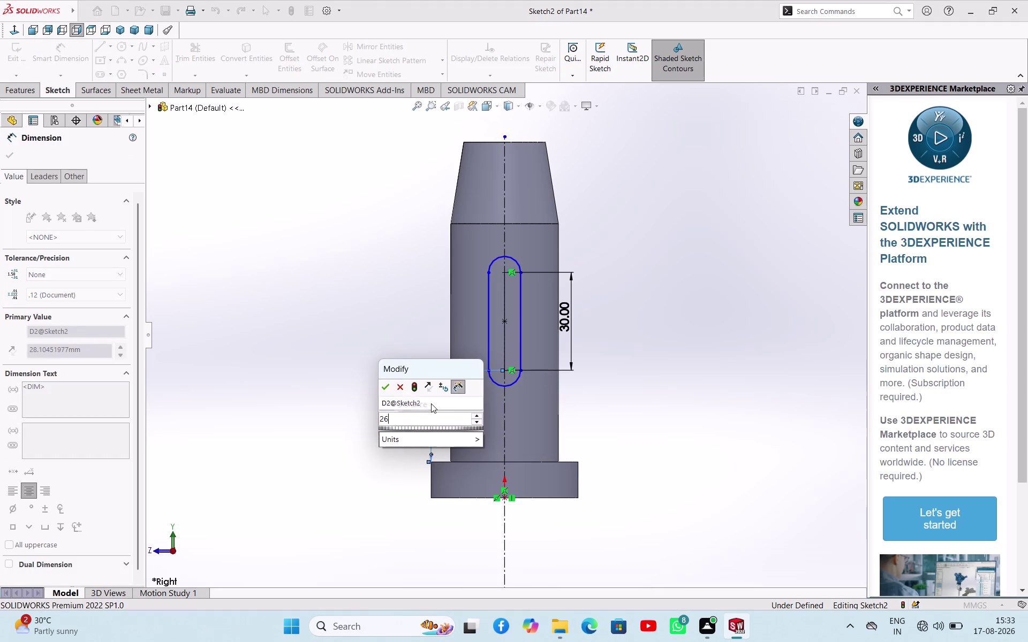
key(Return)
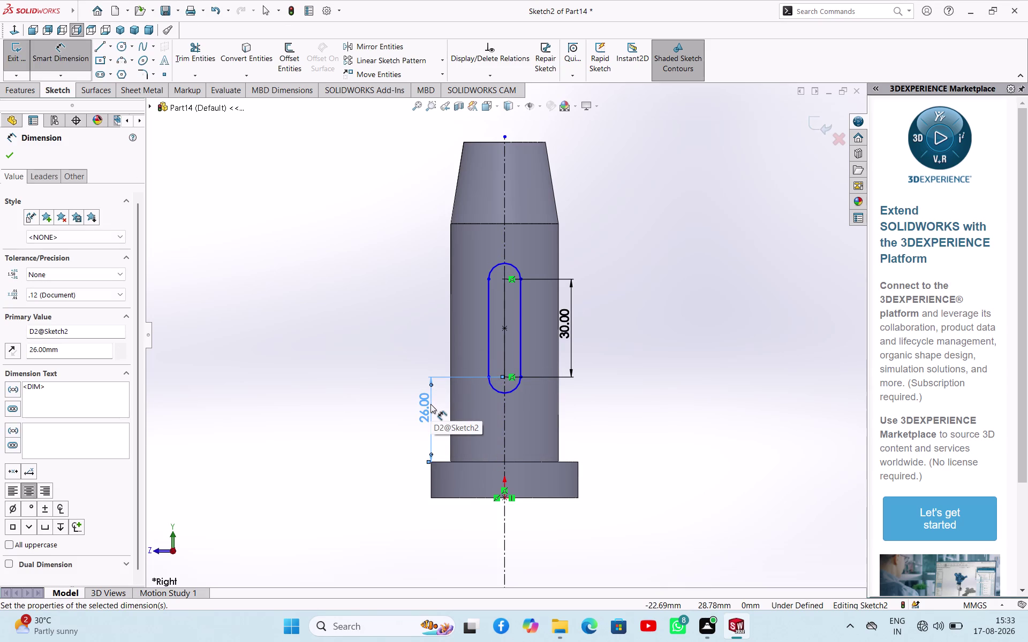
click(513, 388)
click(640, 410)
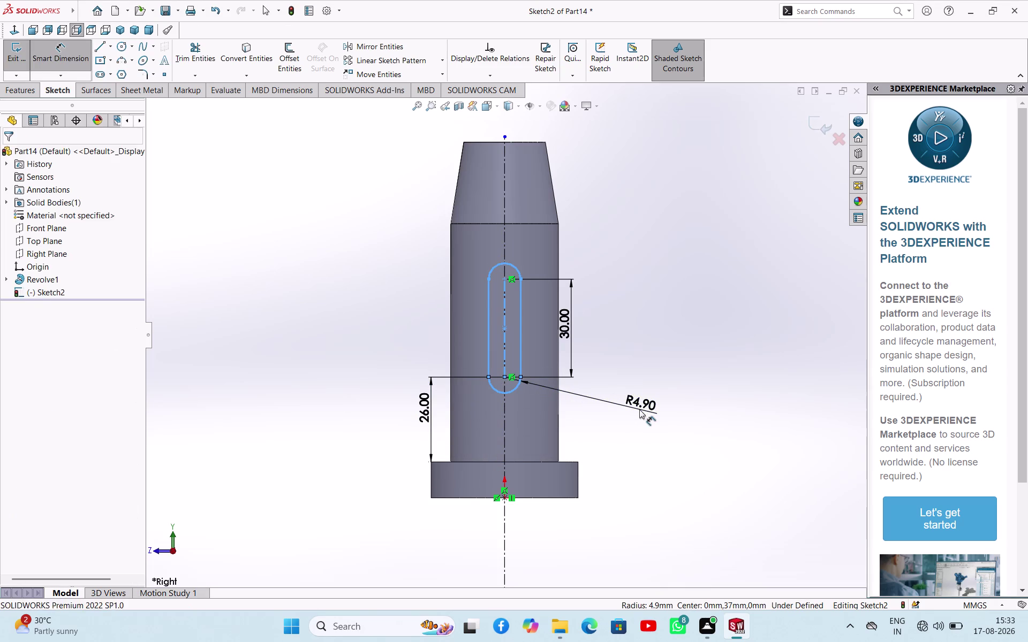
key(9)
key(Return)
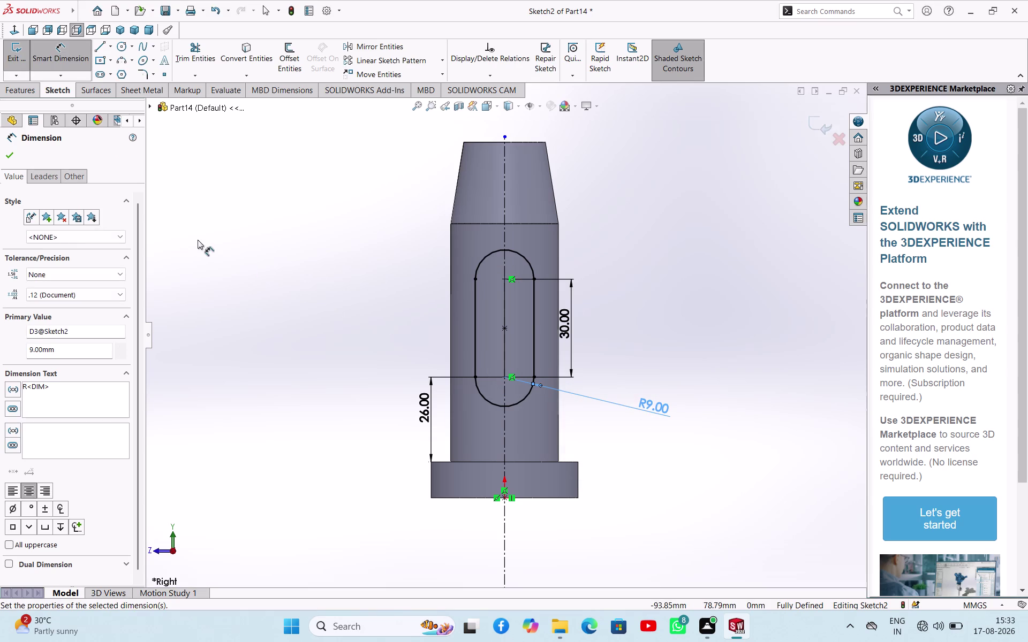
click(13, 153)
click(24, 51)
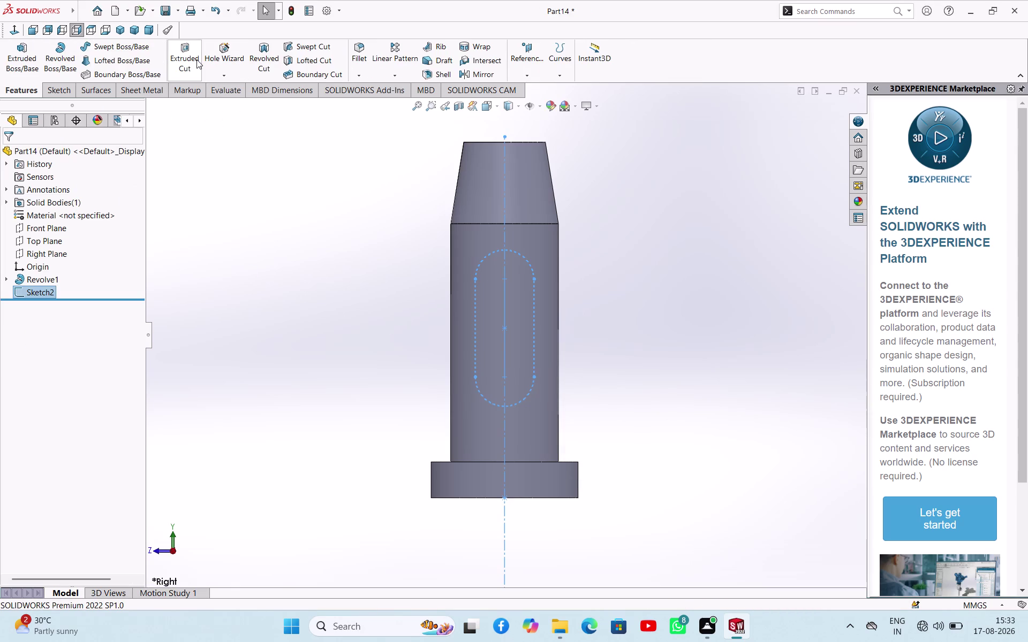
Cut the slot sketch as a Mid Plane extruded cut 40 mm deep.
click(196, 59)
middle_drag(362, 313, 286, 367)
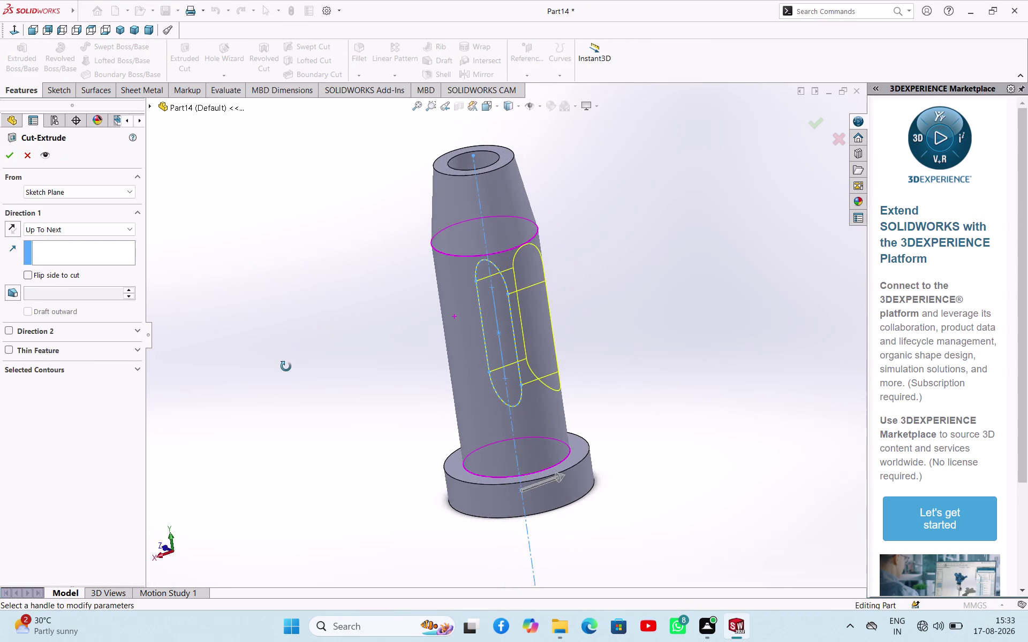
middle_drag(286, 366, 287, 372)
click(72, 229)
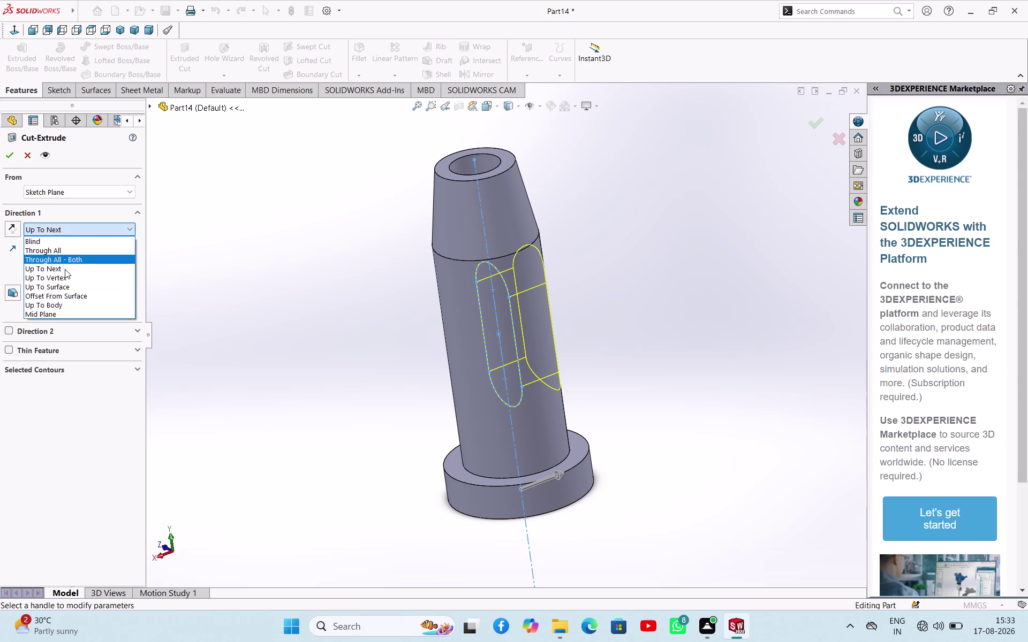
click(66, 310)
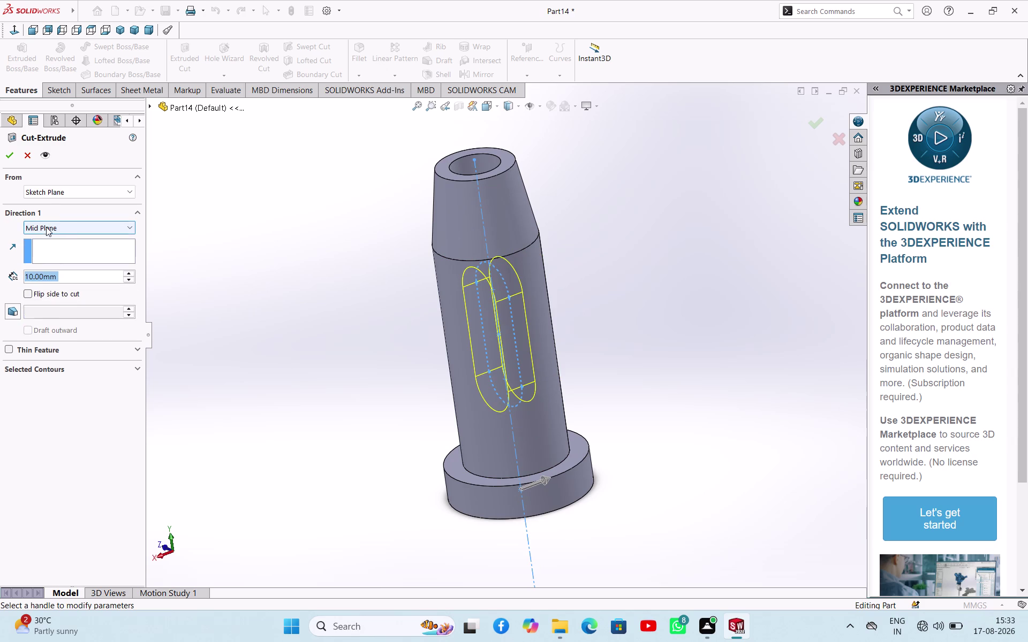
click(132, 275)
click(132, 275)
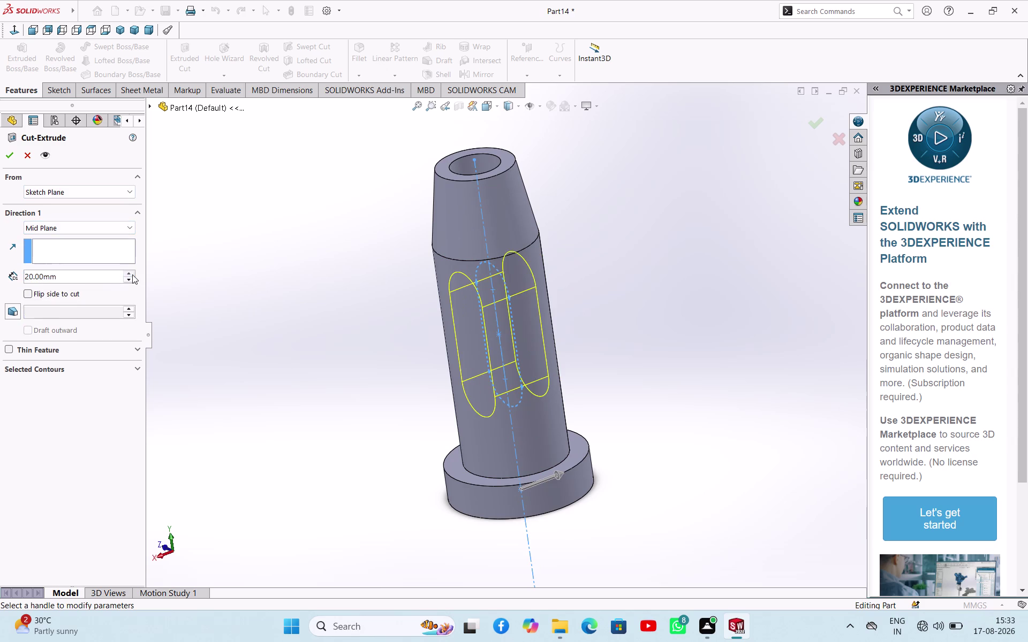
click(132, 275)
click(13, 160)
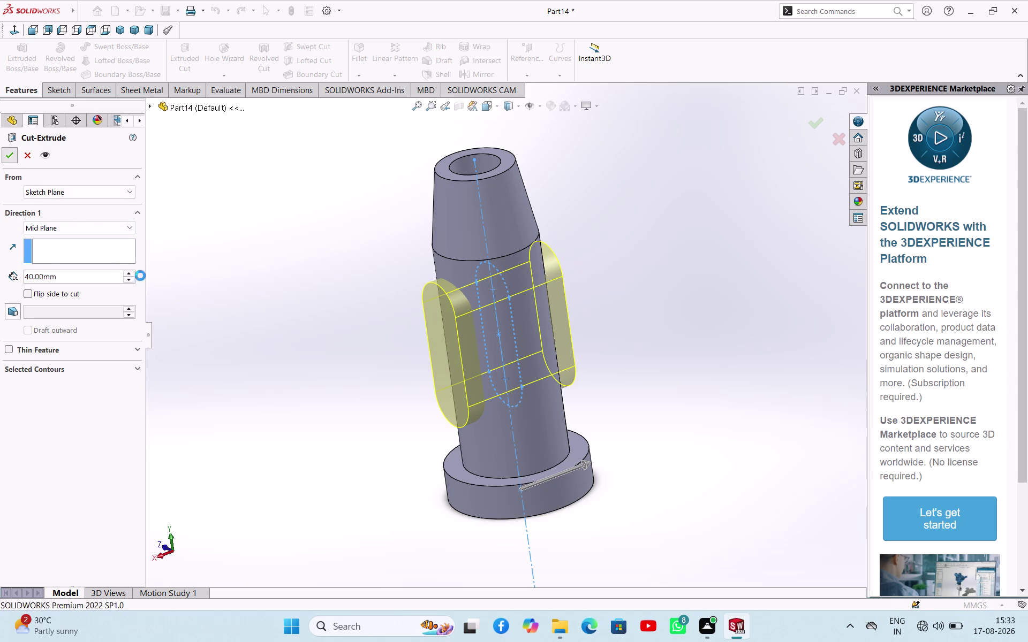
click(280, 300)
middle_drag(303, 309, 417, 319)
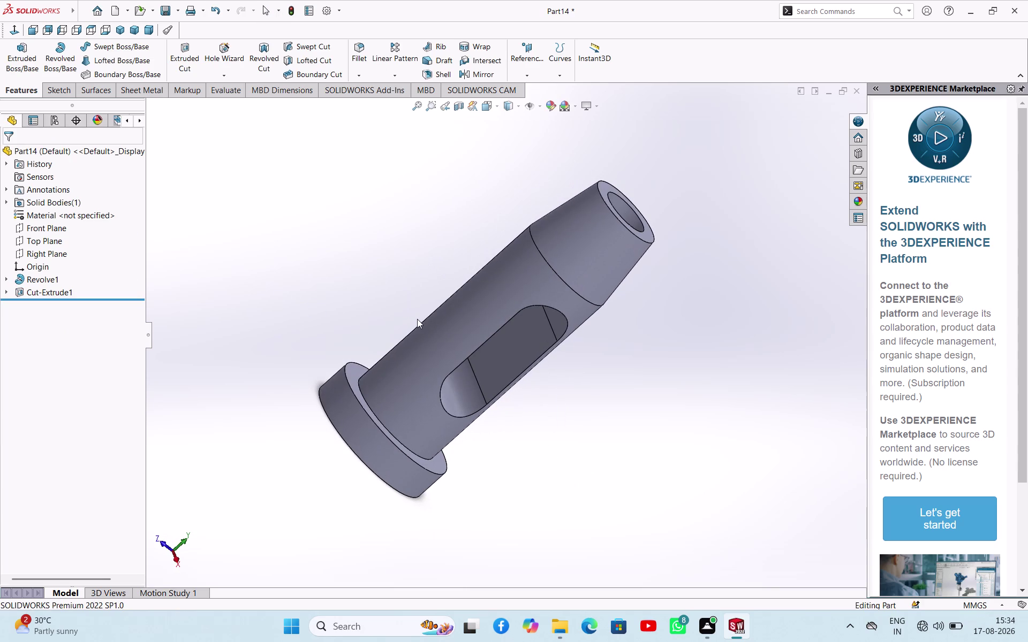
Save the part under the file name 'tool holder'.
key(ctrl+s)
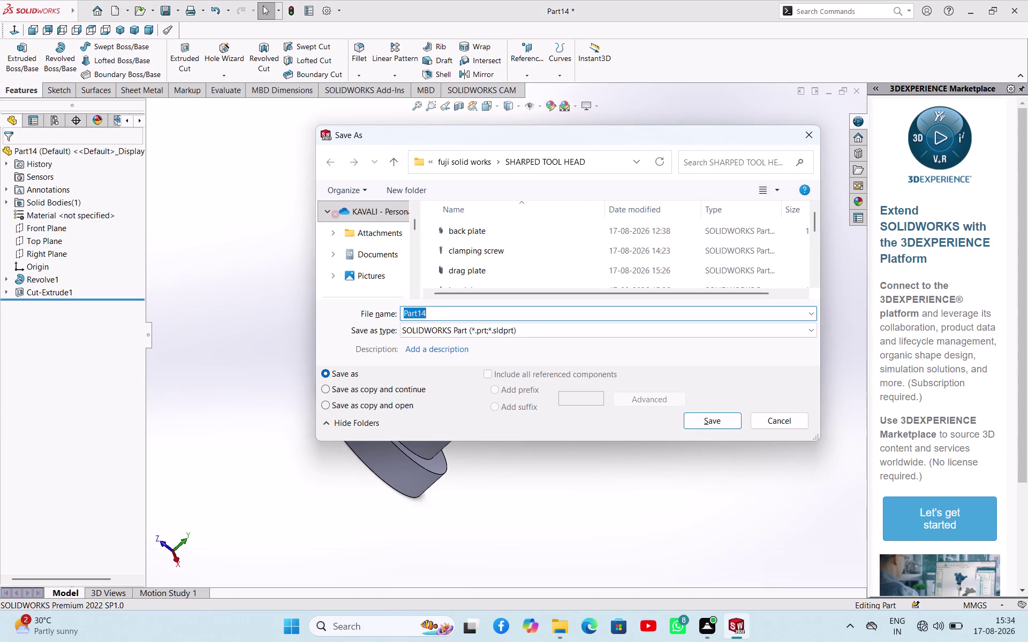
key(y)
key(BackSpace)
key(t)
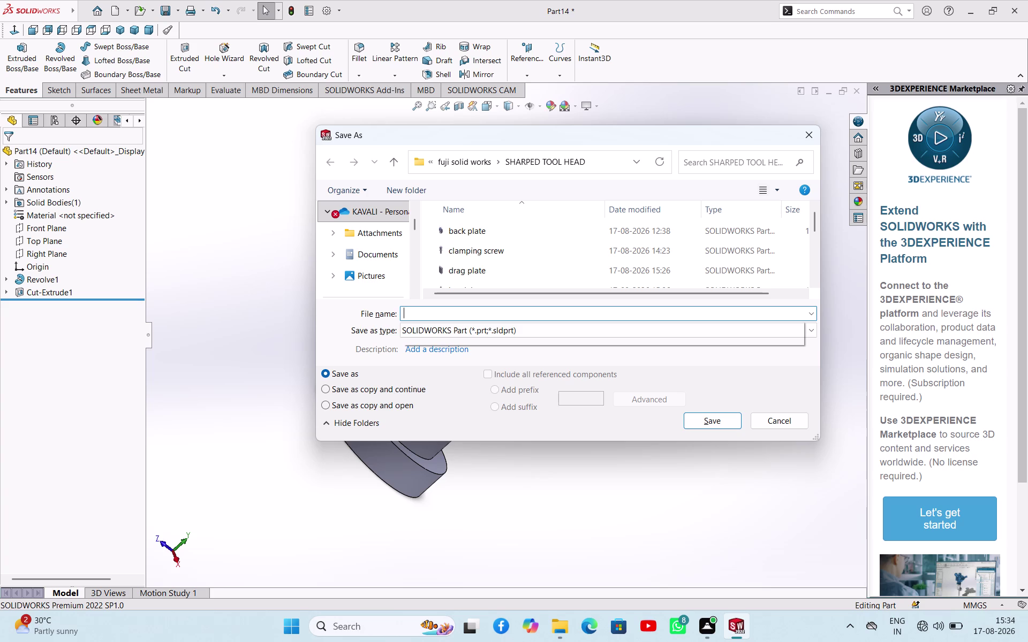
text(ool)
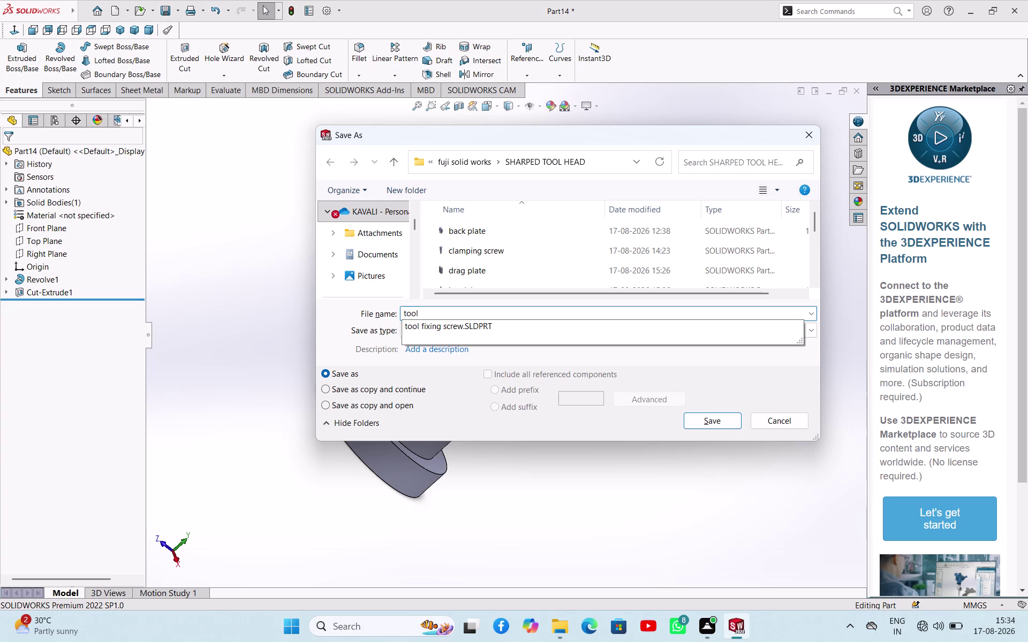
key(space)
text(hil)
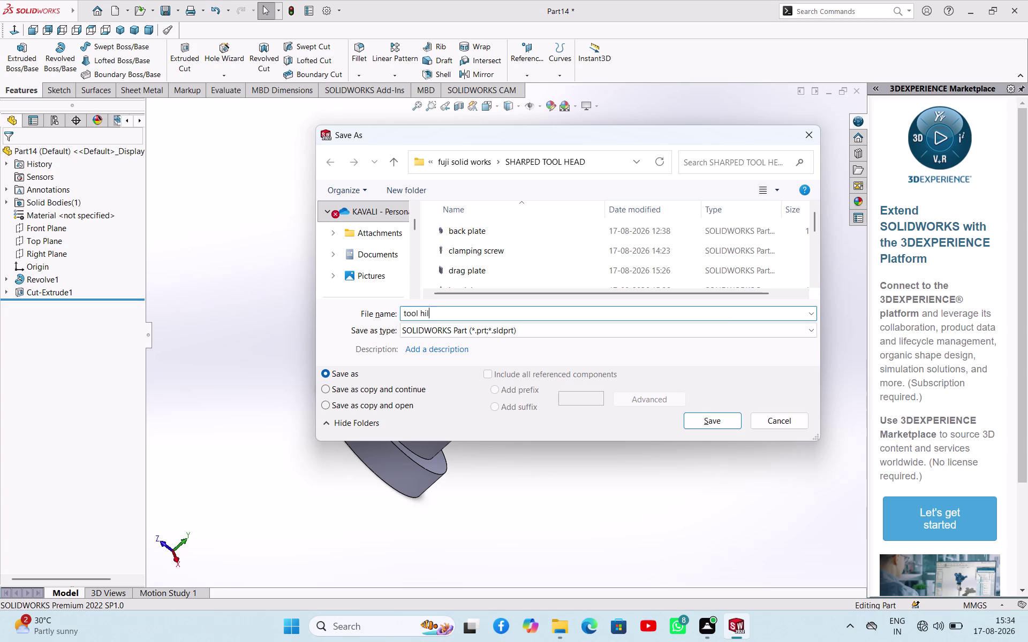
key(BackSpace)
key(BackSpace)
text(old)
text(er)
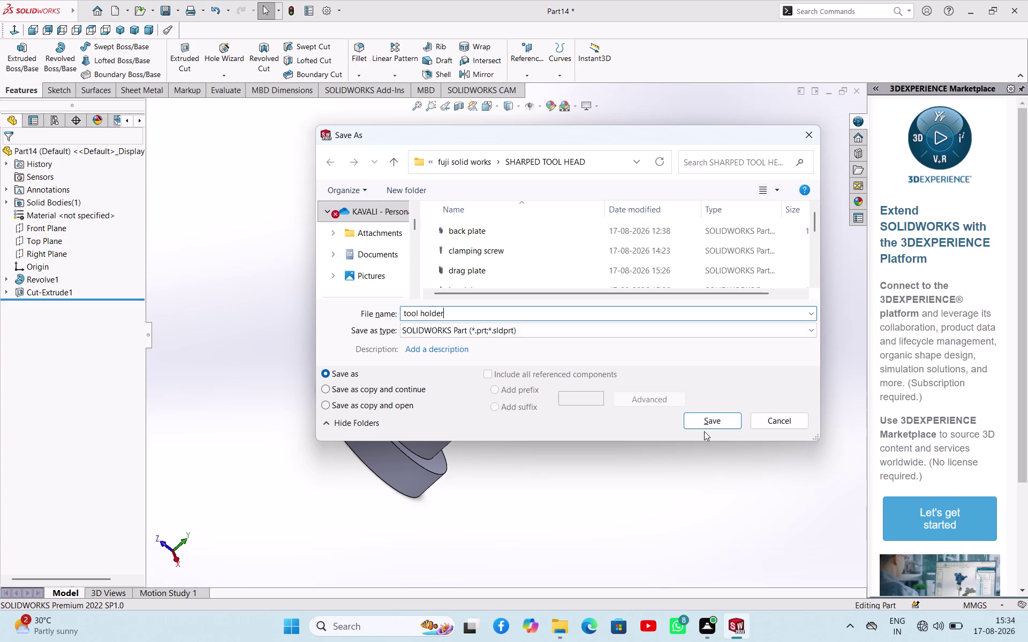
click(707, 420)
Bring up the new document dialog with Ctrl+N.
scroll(up, 3)
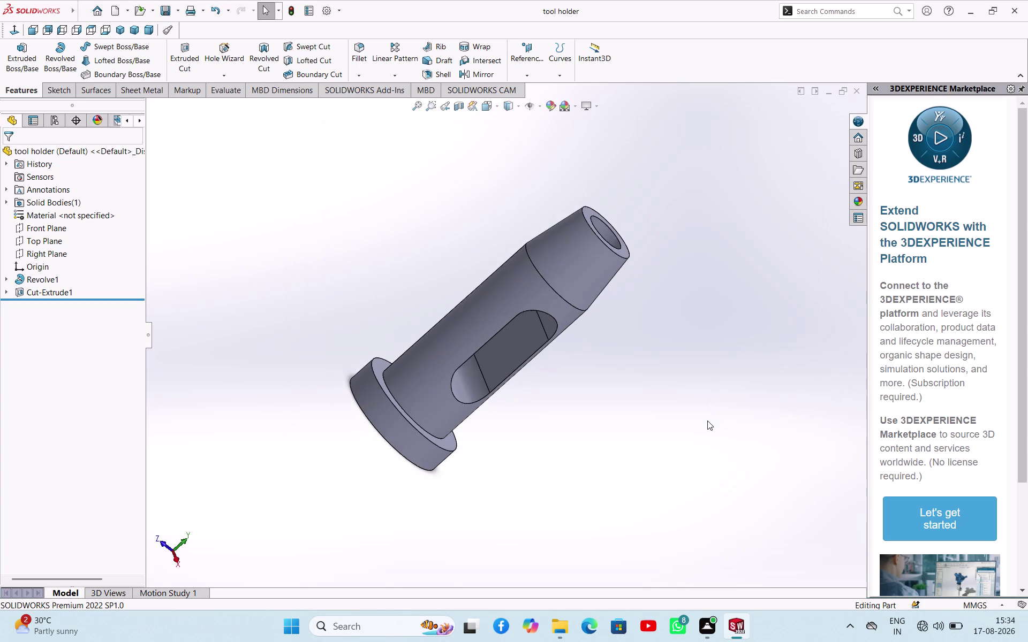
scroll(up, 3)
scroll(down, 3)
scroll(up, 3)
scroll(down, 3)
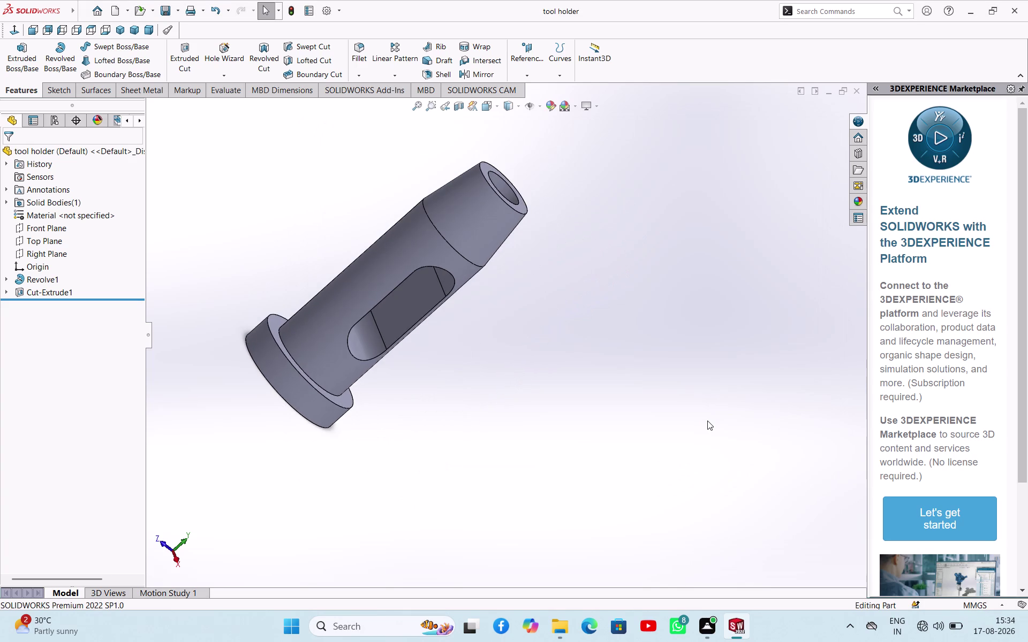
scroll(up, 3)
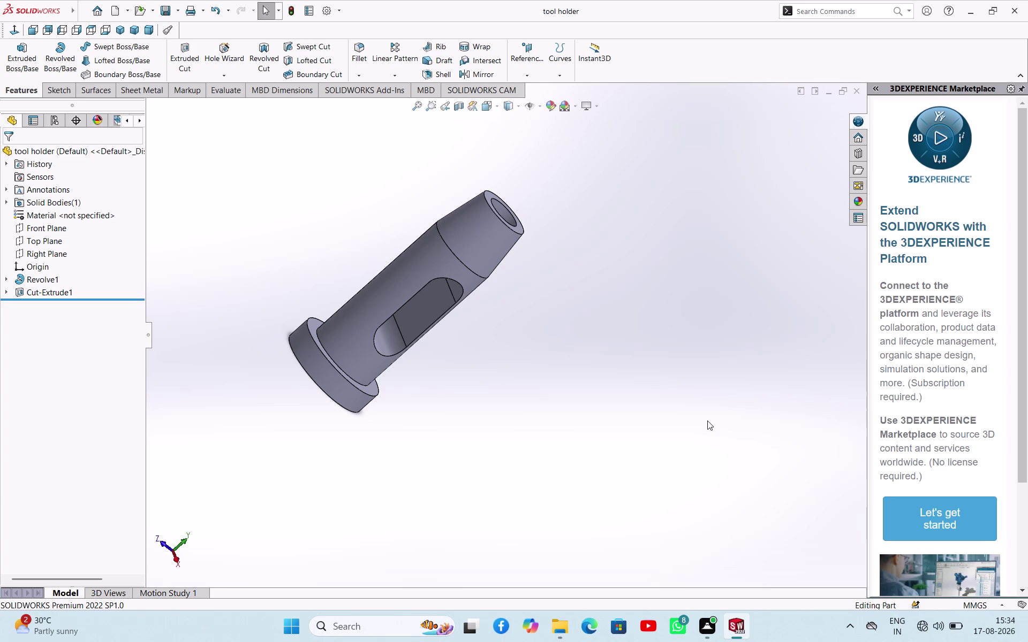
key(ctrl+s)
key(ctrl+n)
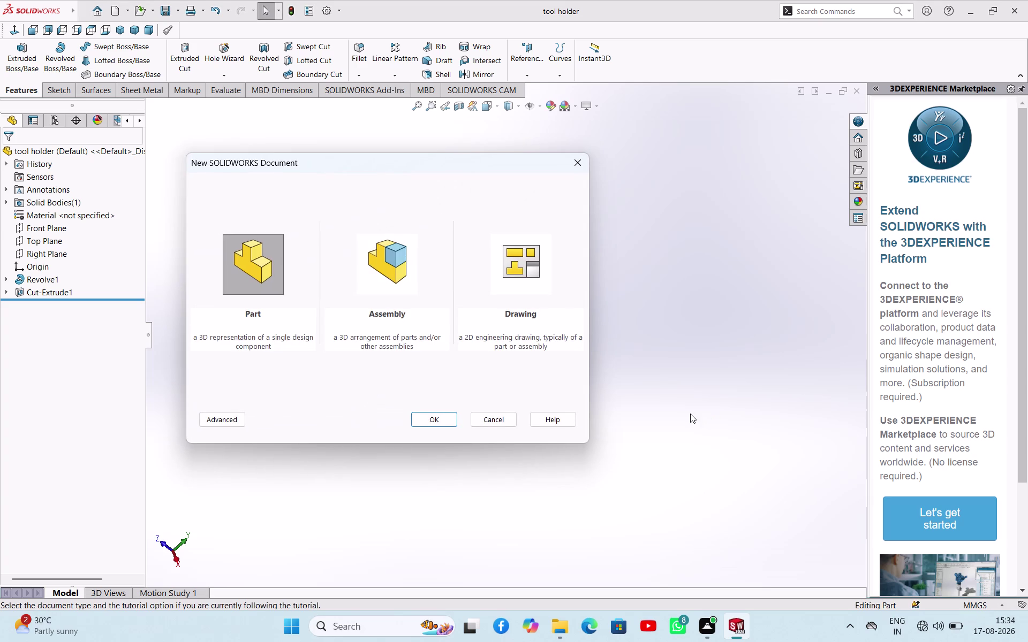
Create a new Part document and start Sketch1 on the Top Plane.
click(432, 416)
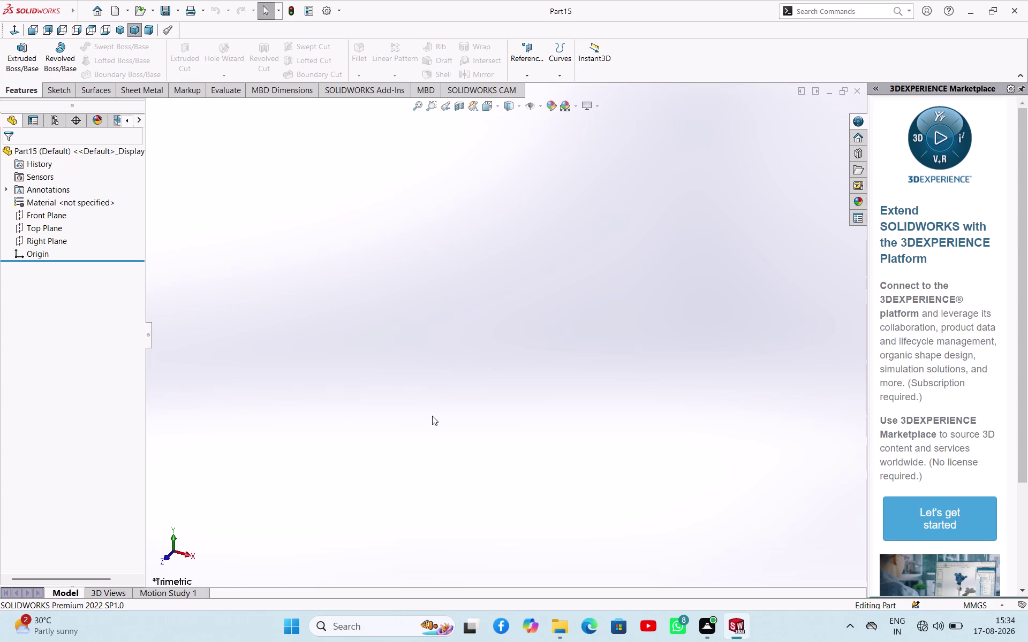
click(46, 229)
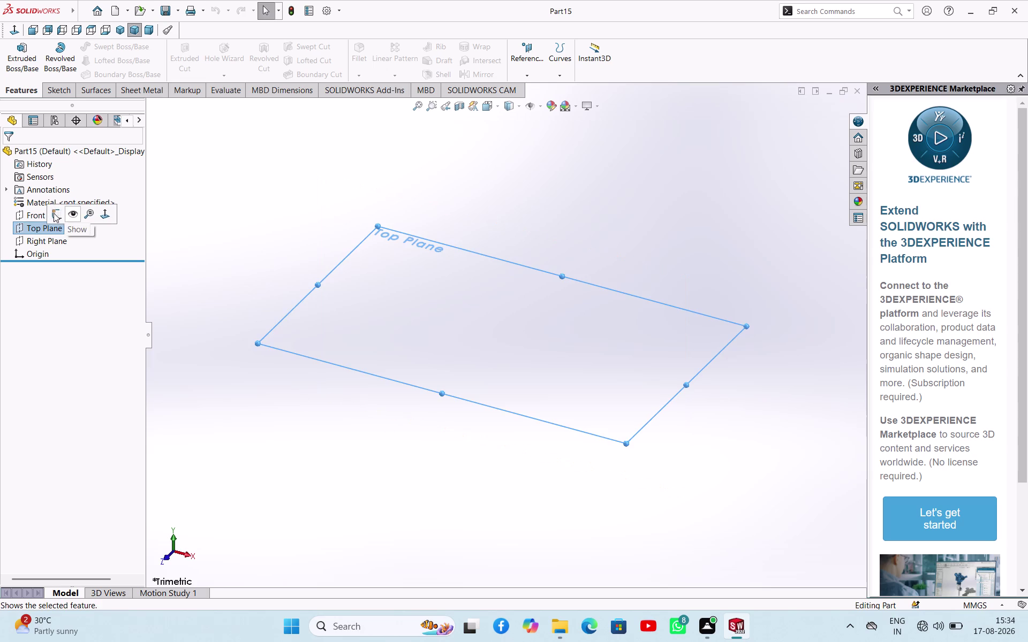
click(54, 213)
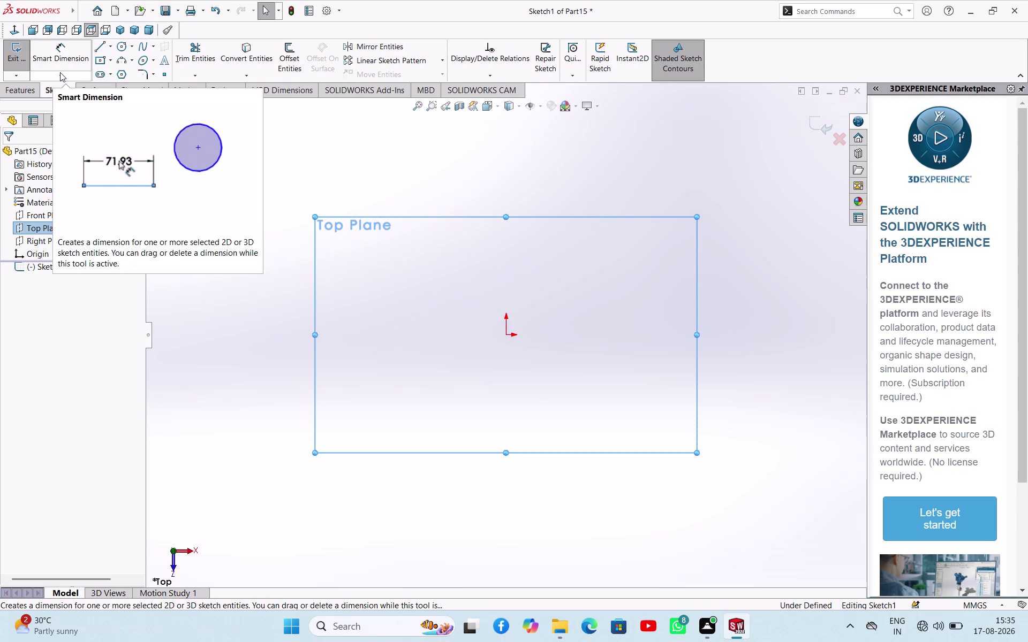
Sketch two concentric circles centred on the origin.
click(118, 46)
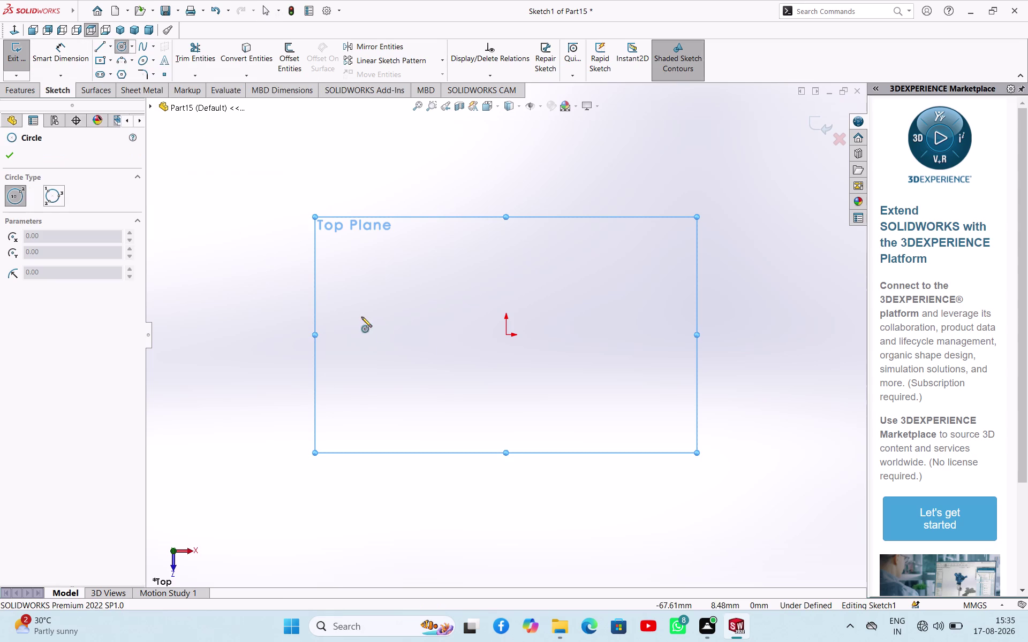
click(507, 337)
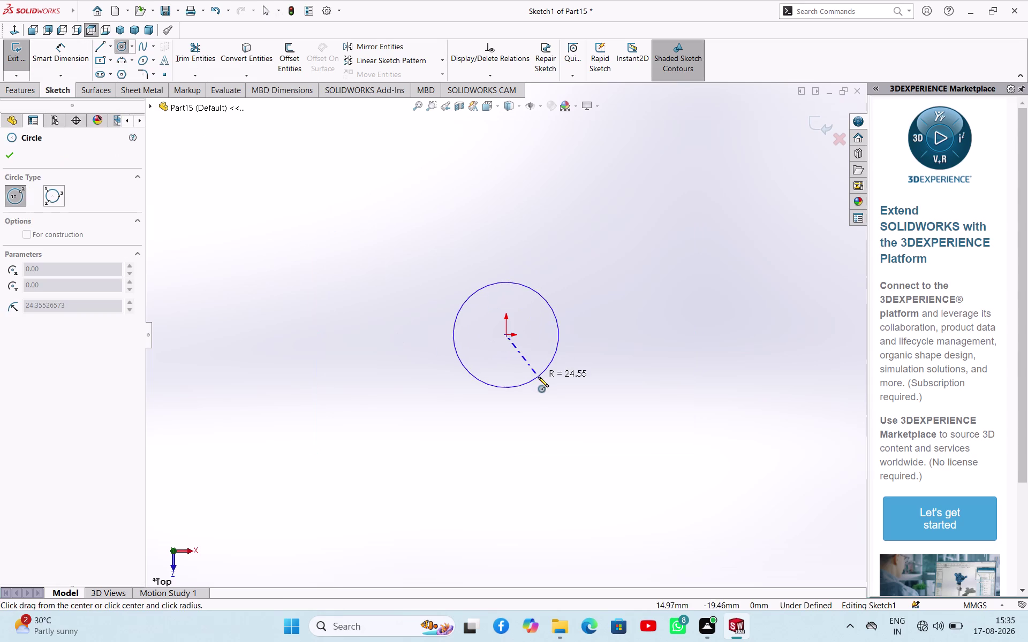
click(538, 377)
click(507, 336)
click(573, 406)
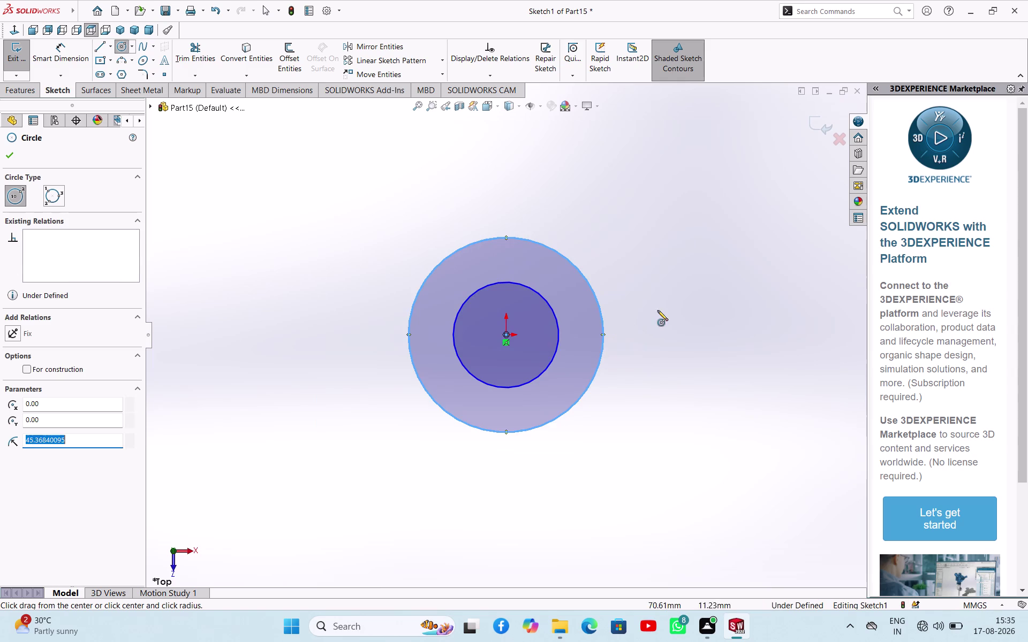
right_click(657, 311)
click(685, 318)
right_drag(681, 328, 679, 241)
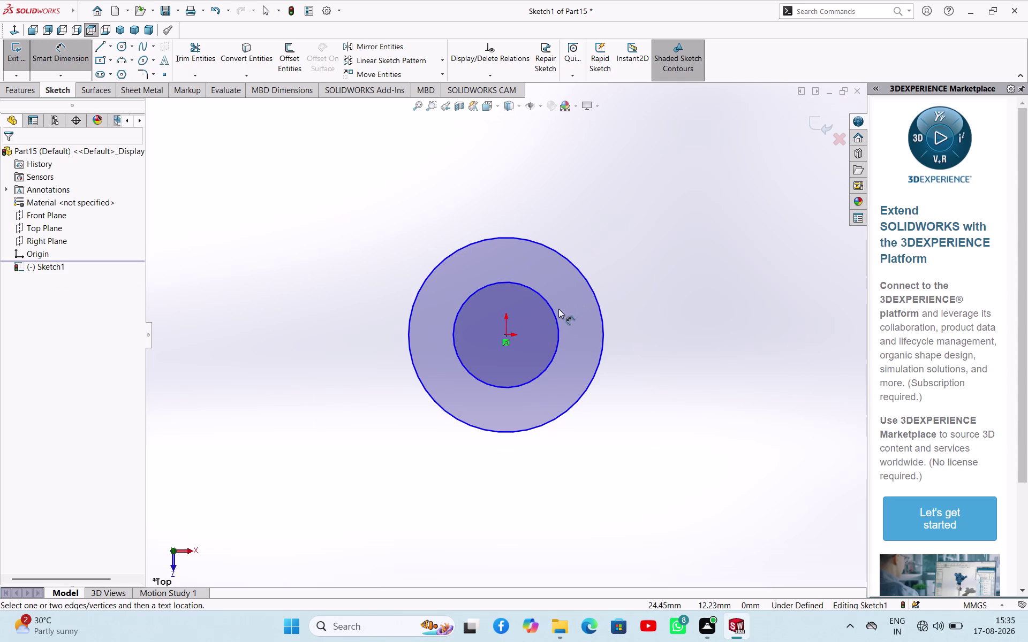
Dimension the inner circle at 16 mm and the outer at 35 mm, then exit.
click(556, 312)
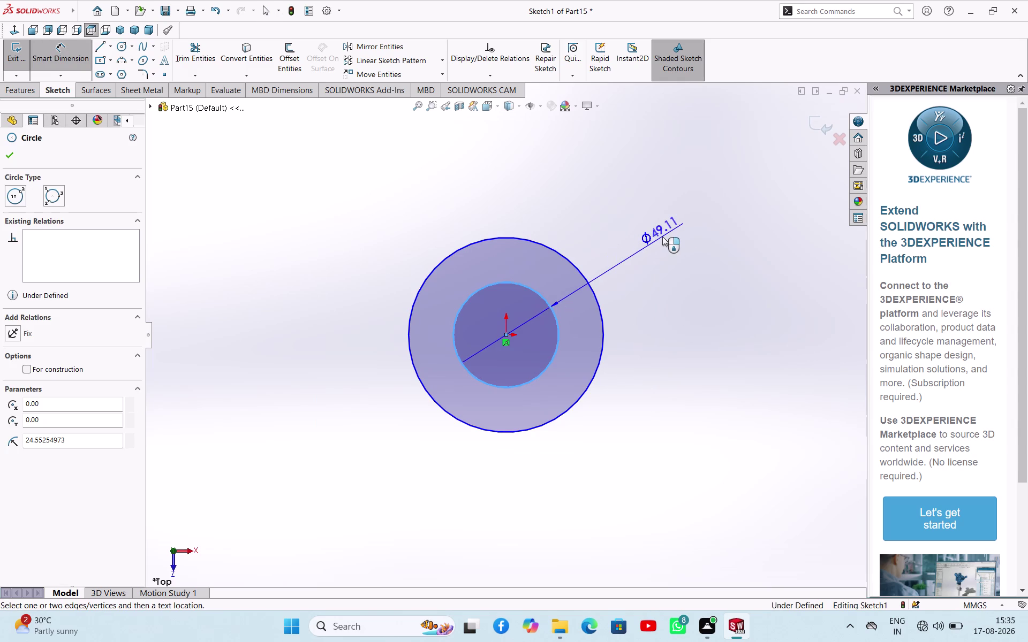
click(662, 237)
text(16)
key(Return)
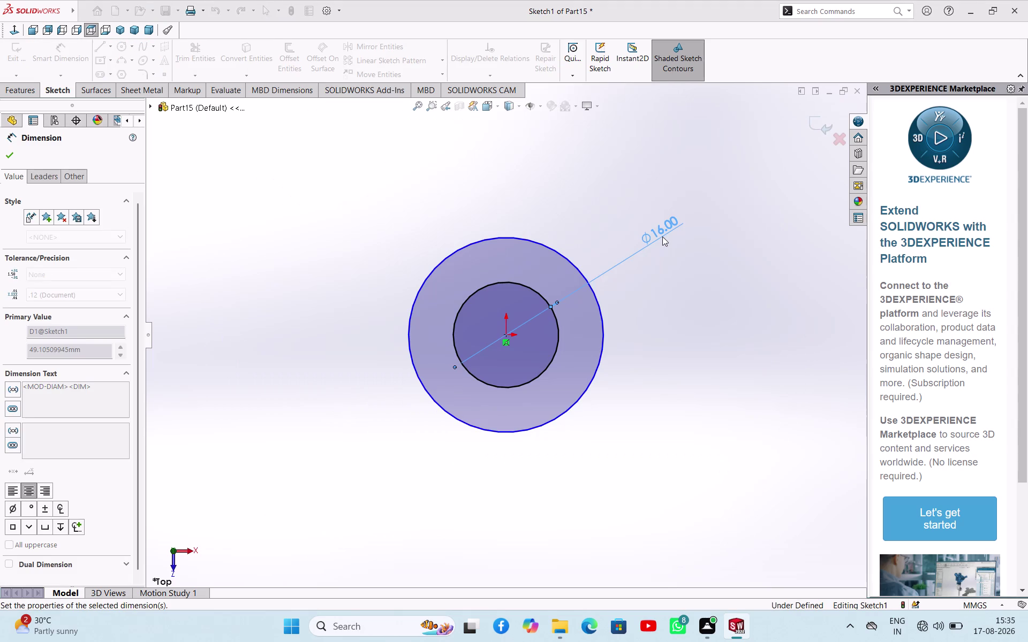
click(601, 312)
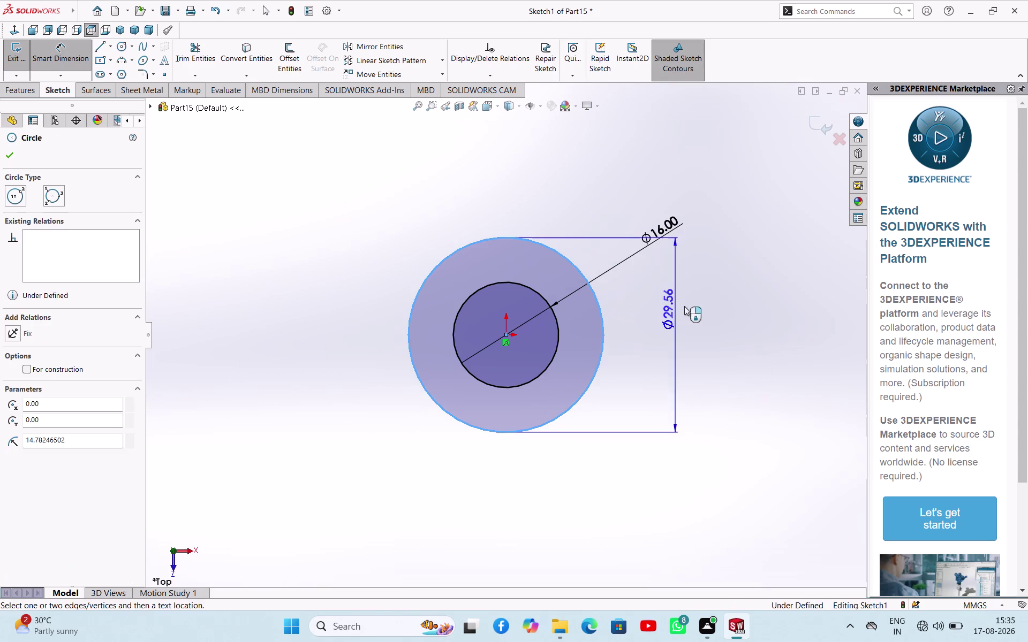
click(700, 299)
text(35)
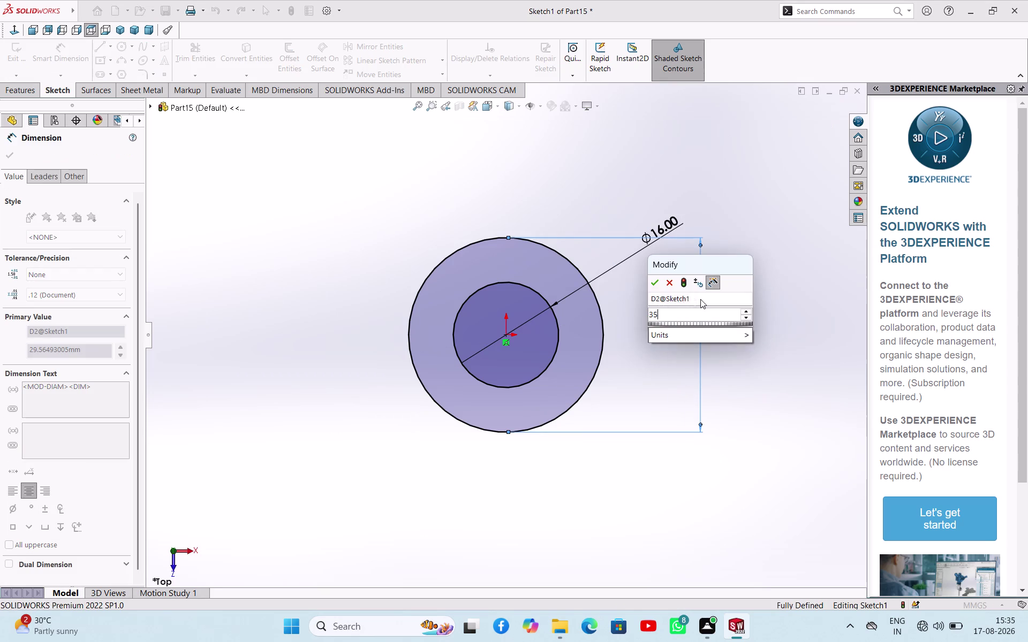
key(Return)
click(7, 155)
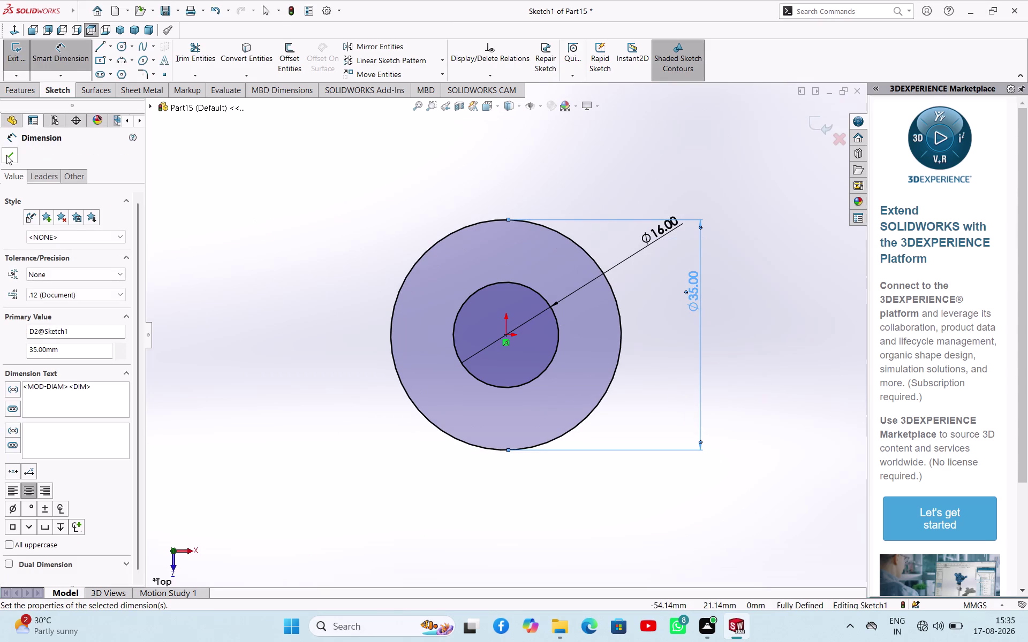
middle_drag(358, 280, 359, 181)
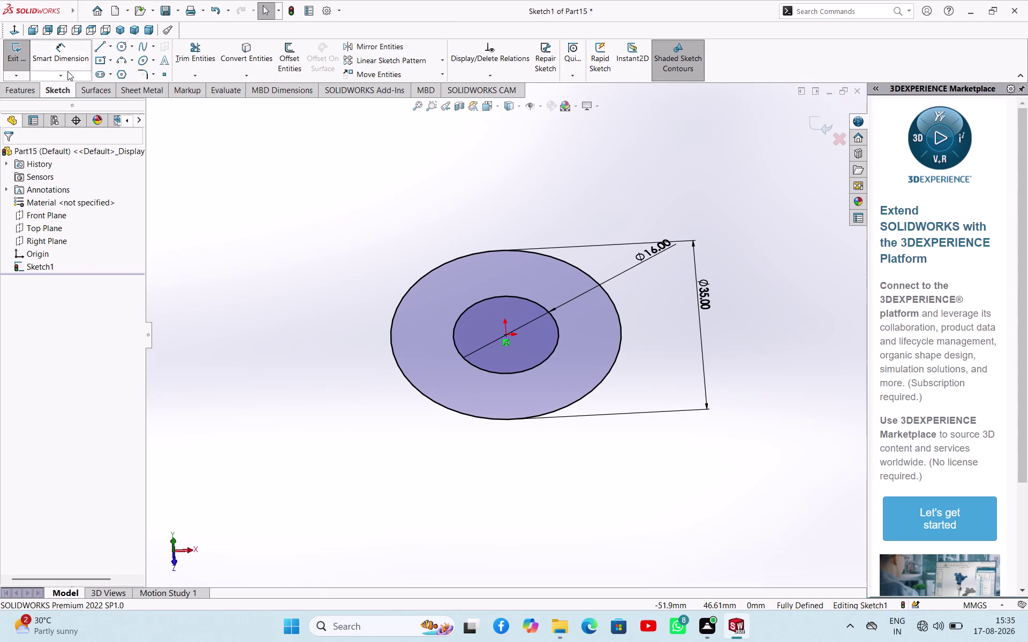
click(16, 62)
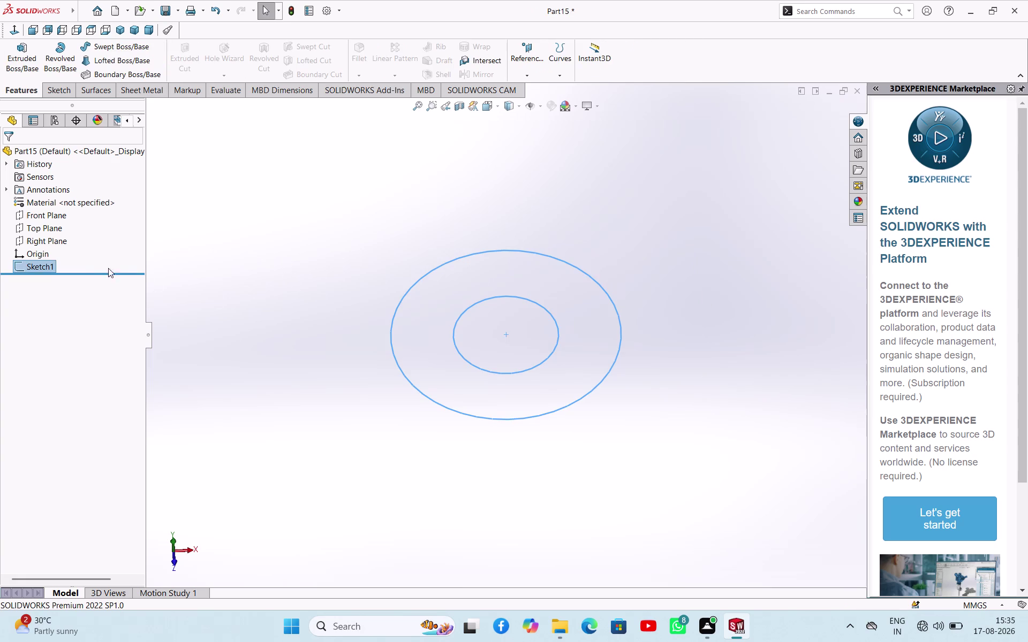
Attempt an extrusion of the circle sketch, then cancel it.
click(451, 339)
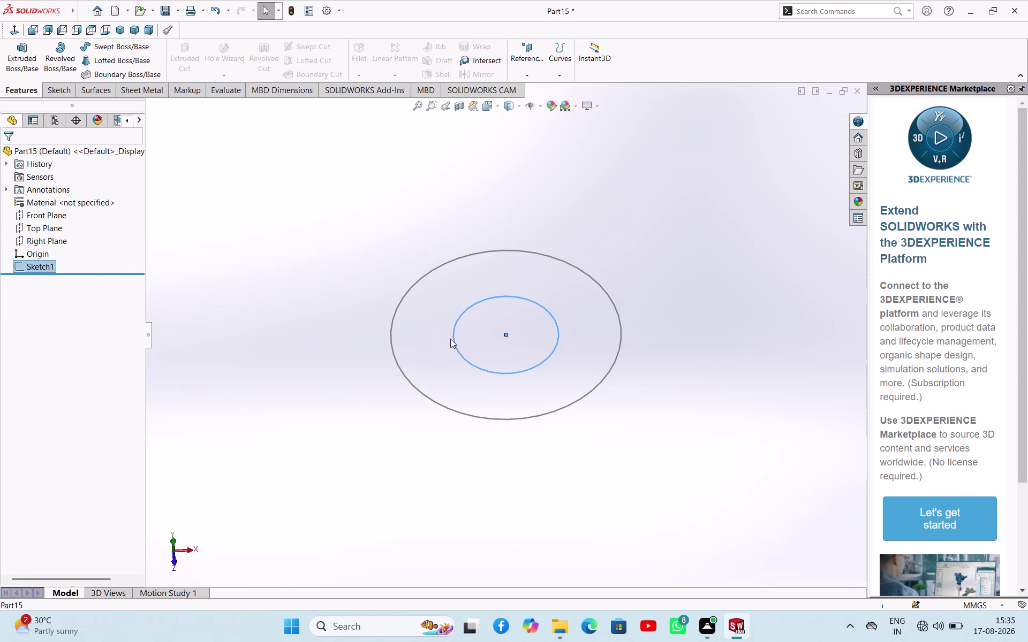
click(395, 307)
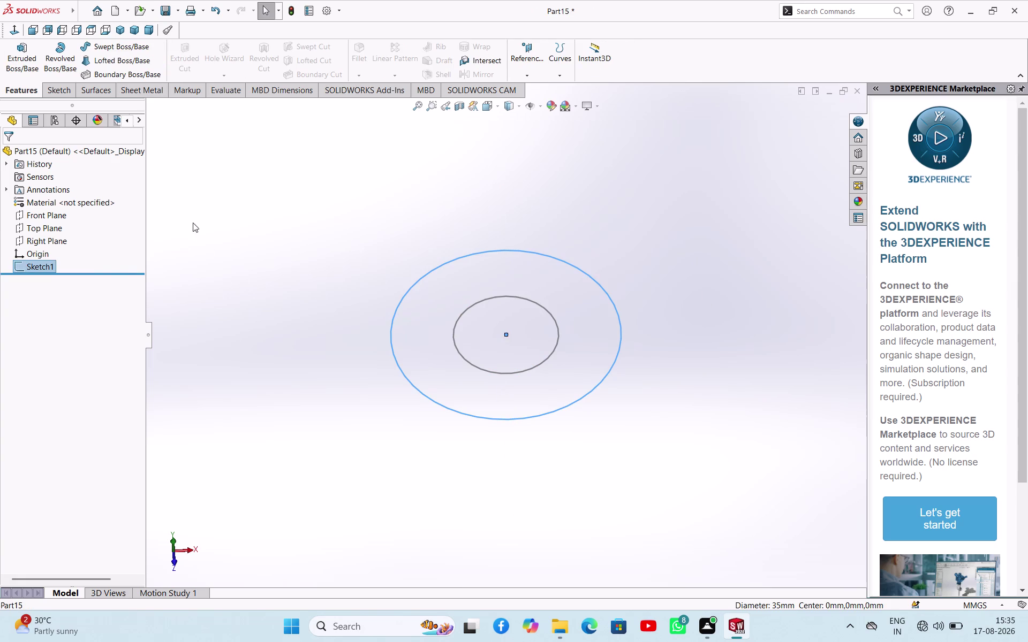
click(24, 59)
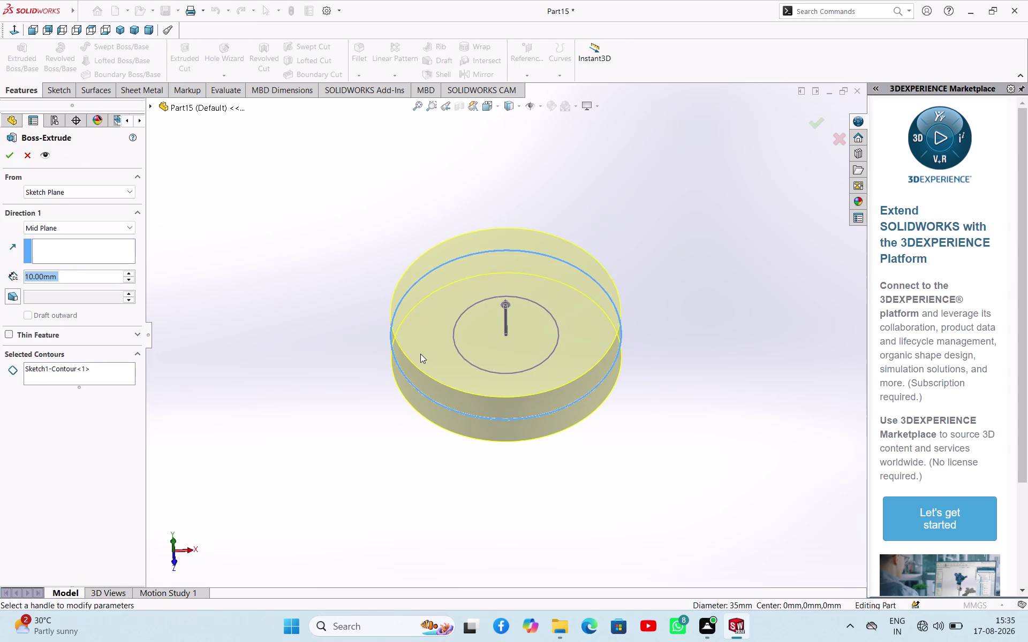
click(453, 341)
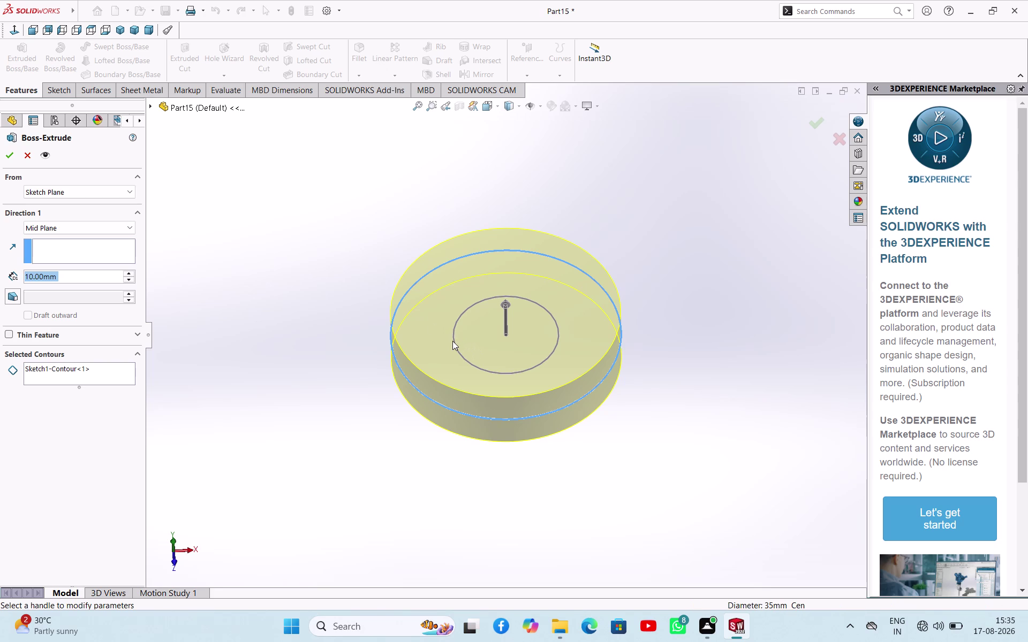
click(507, 305)
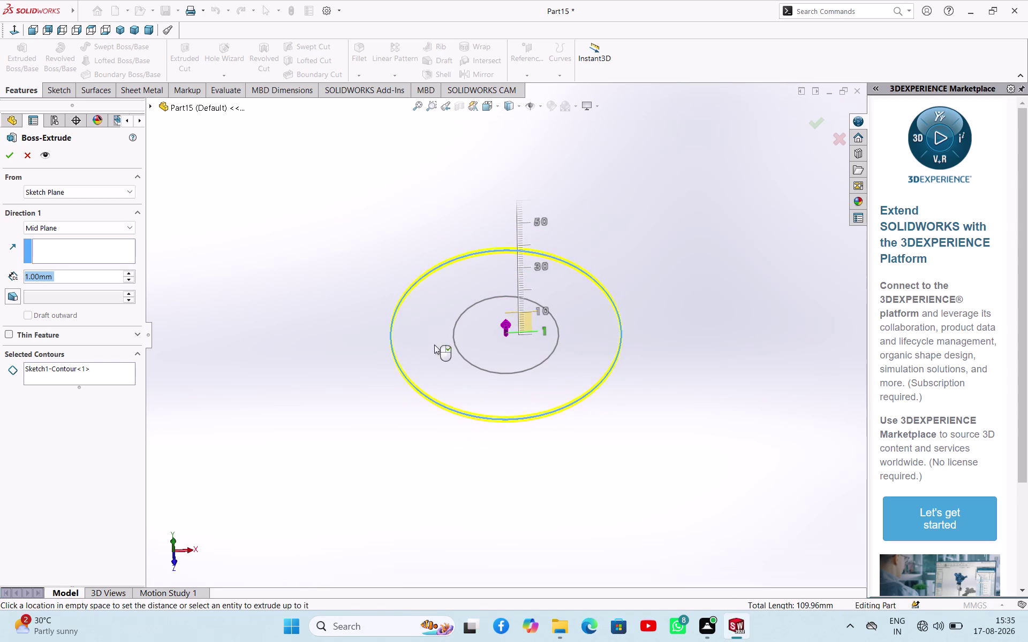
click(495, 338)
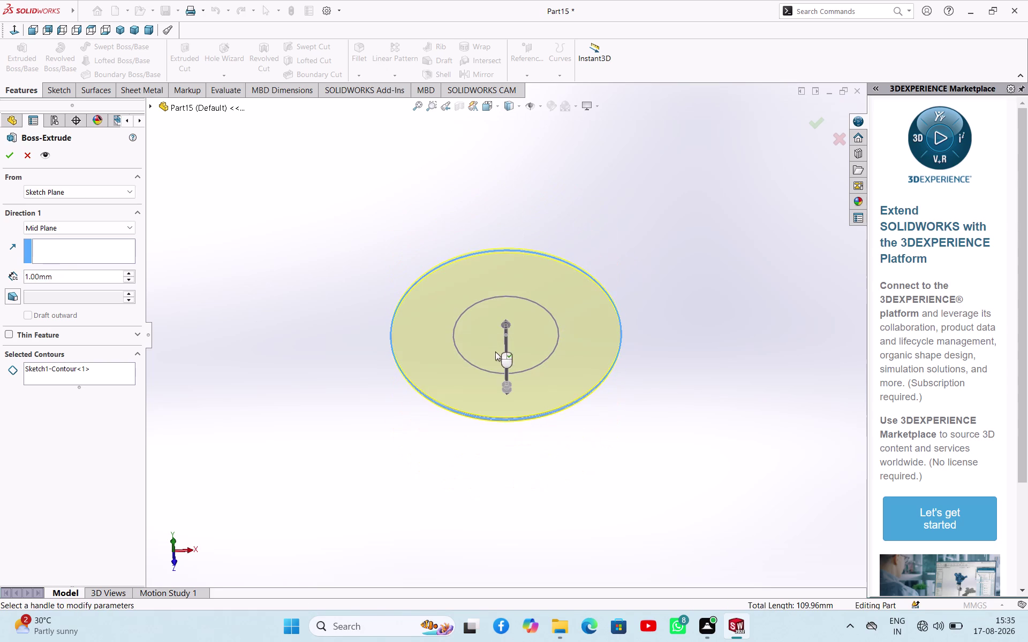
click(504, 390)
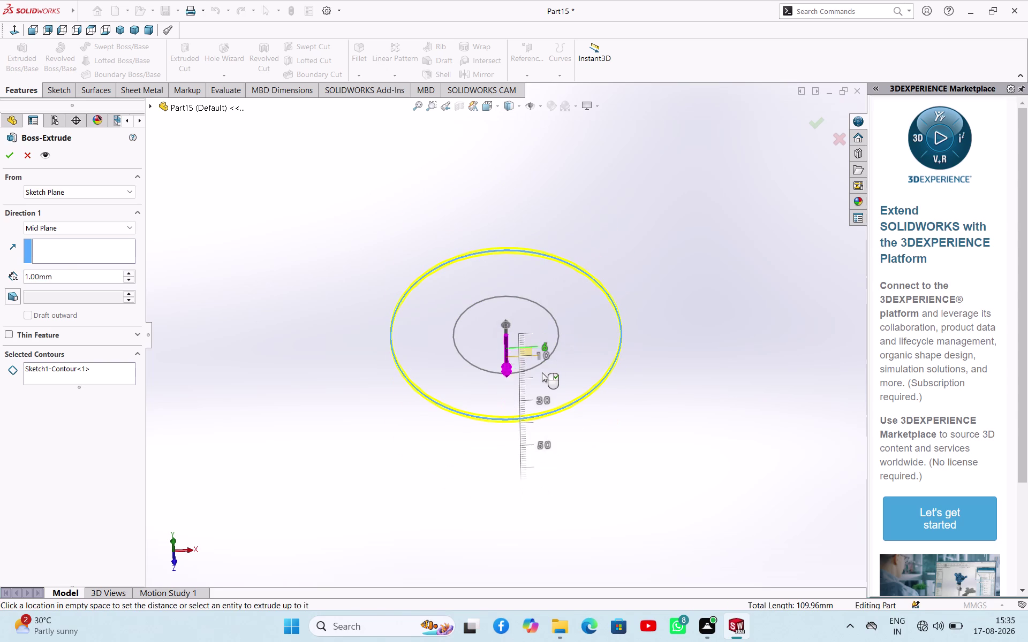
key(Escape)
key(Escape)
key(Escape)
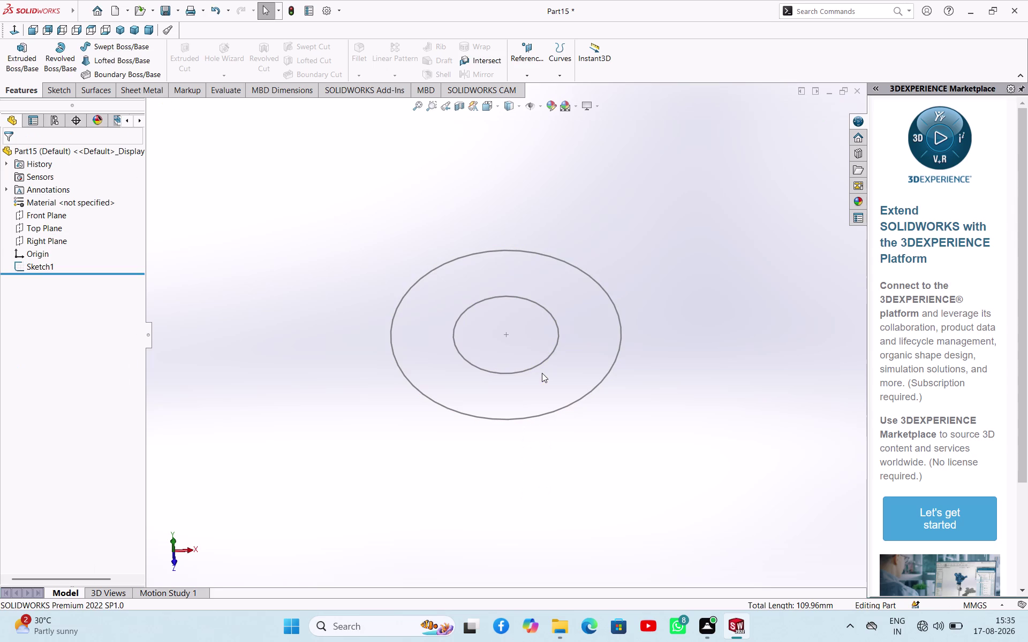
Extrude the sketch contour into a 5 mm thick disc.
click(30, 62)
click(419, 316)
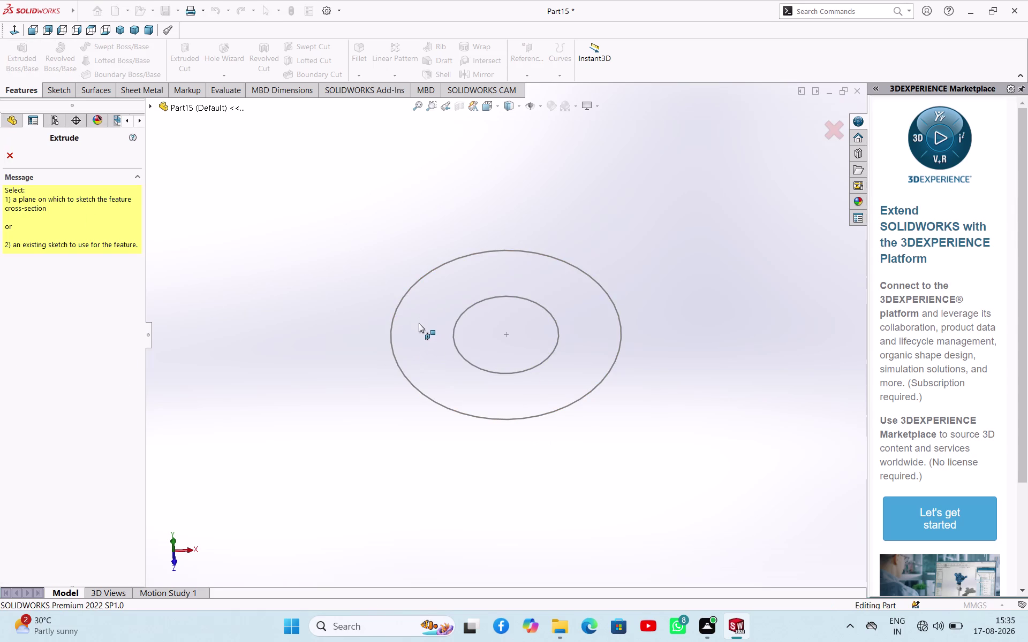
click(410, 291)
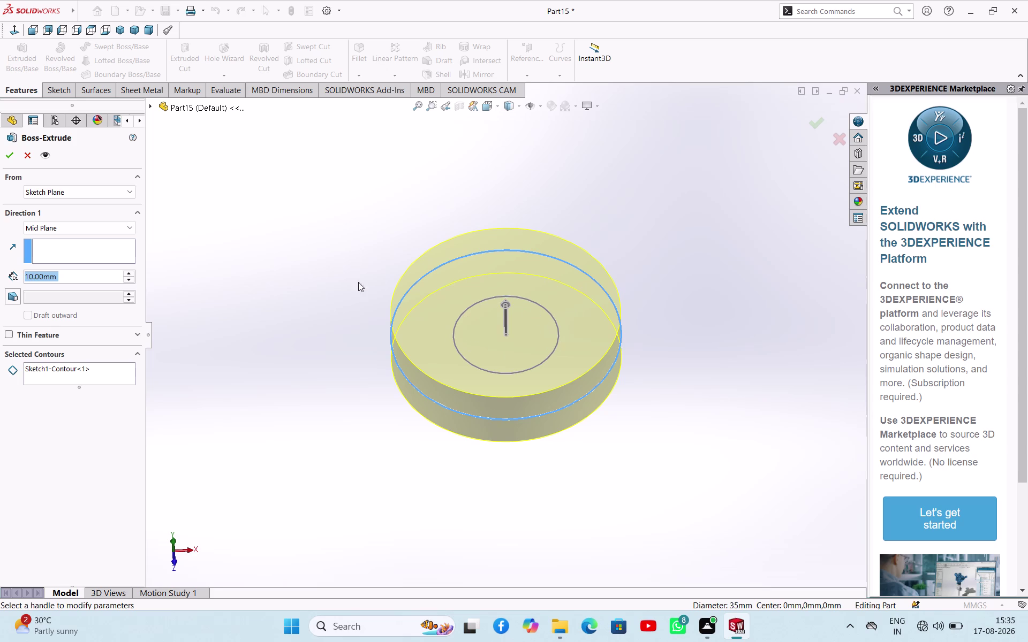
double_click(86, 281)
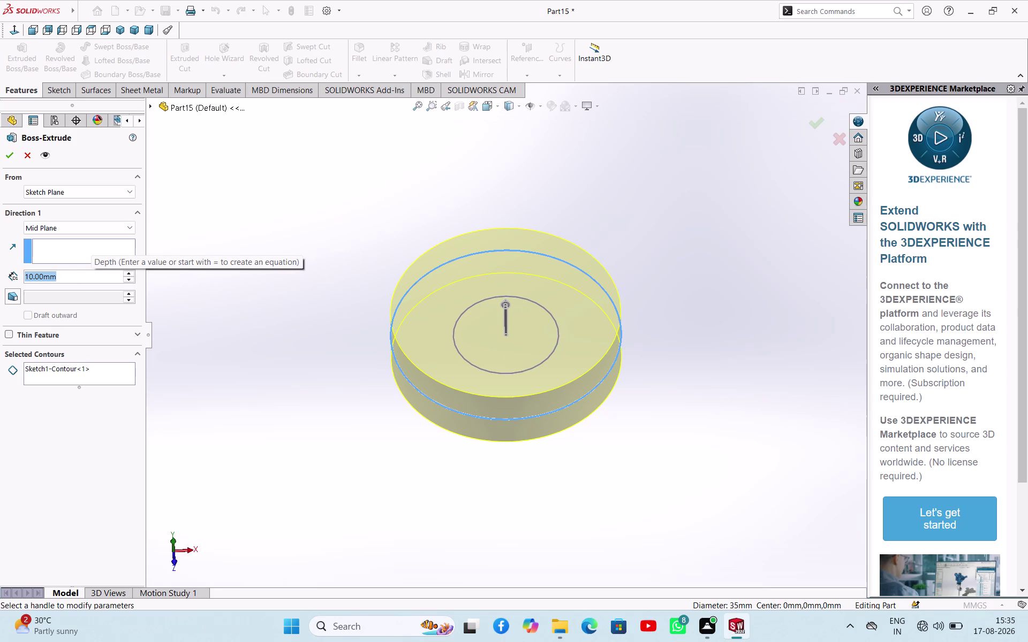
key(5)
key(Return)
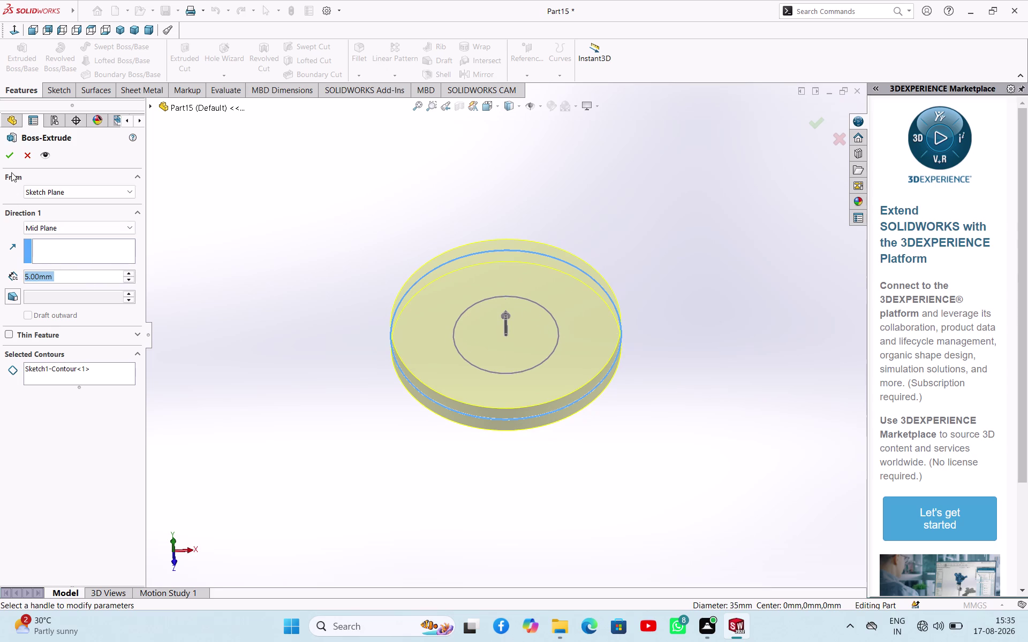
click(13, 154)
Start a new sketch on the disc's top face.
click(469, 306)
click(521, 270)
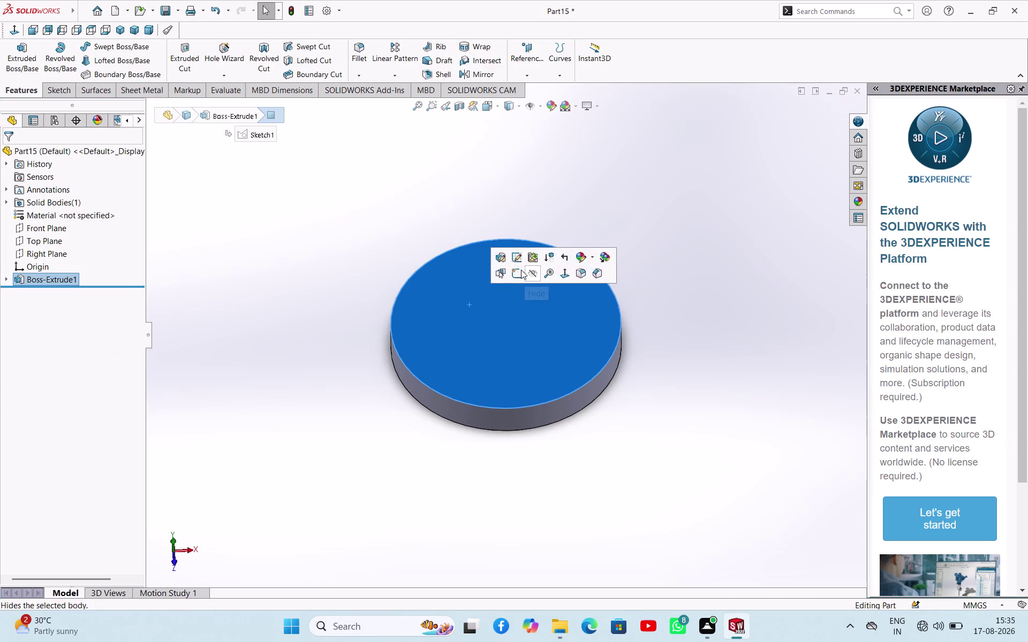
click(122, 50)
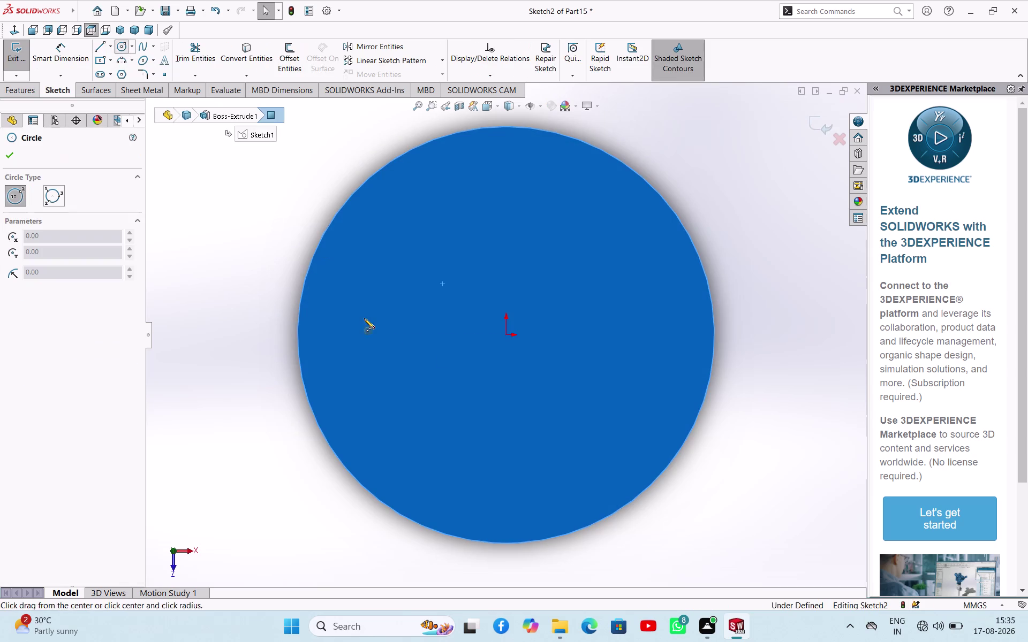
Draw a circle centred on the origin and place its diameter dimension.
click(506, 338)
click(532, 385)
right_click(584, 319)
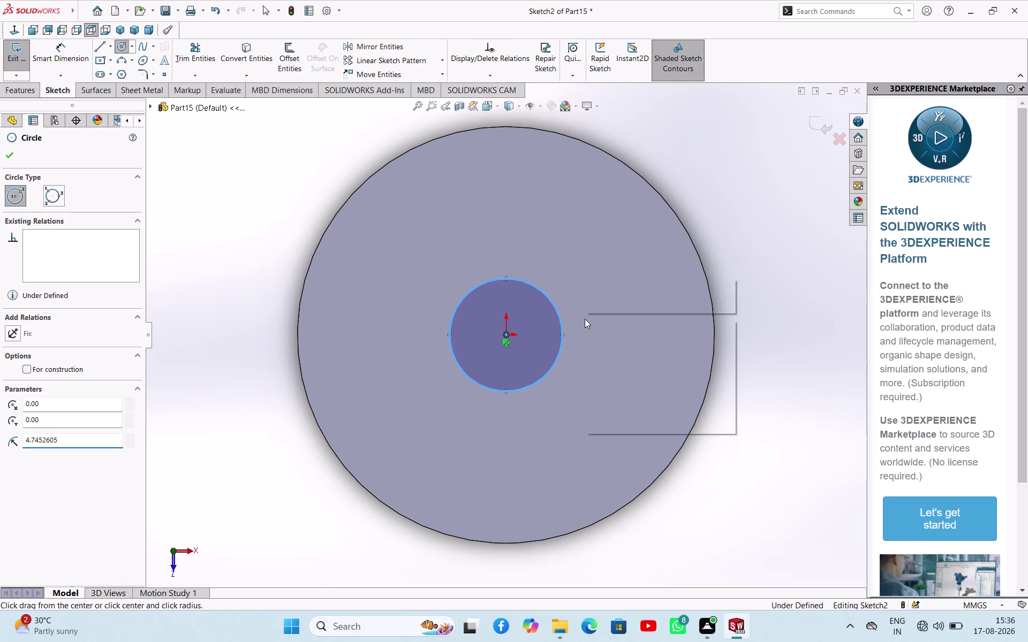
click(595, 326)
right_drag(636, 333, 654, 286)
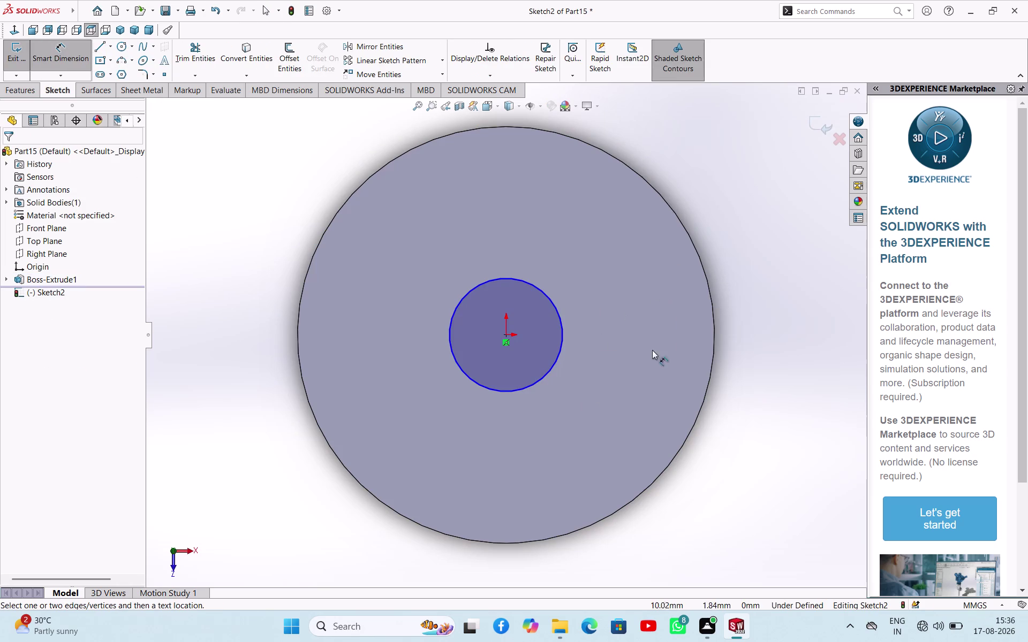
click(559, 354)
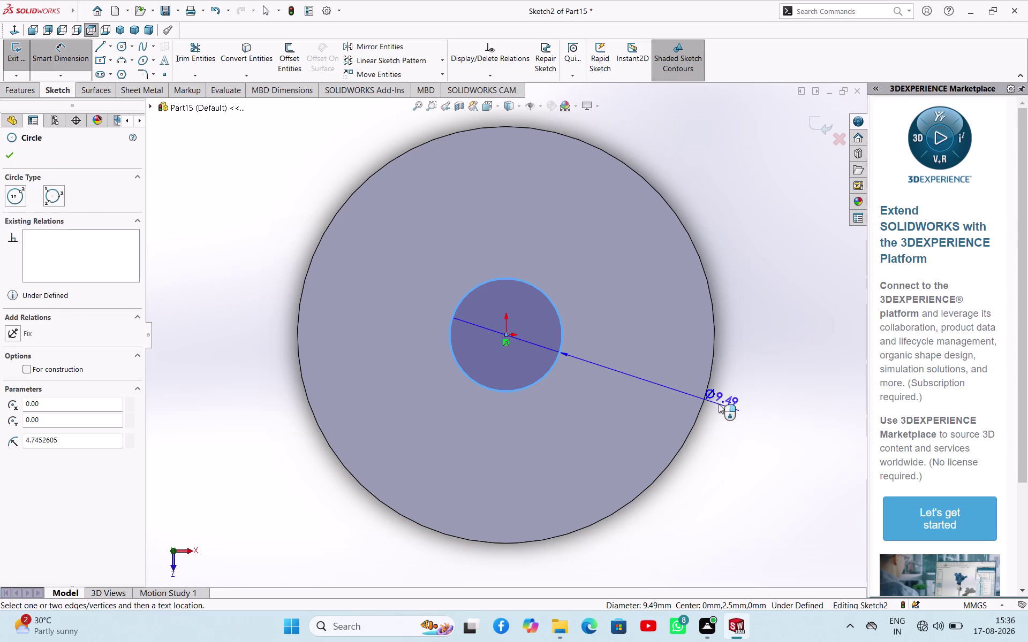
click(719, 404)
Cancel a first entry and set the circle's diameter to 8 mm.
key(5)
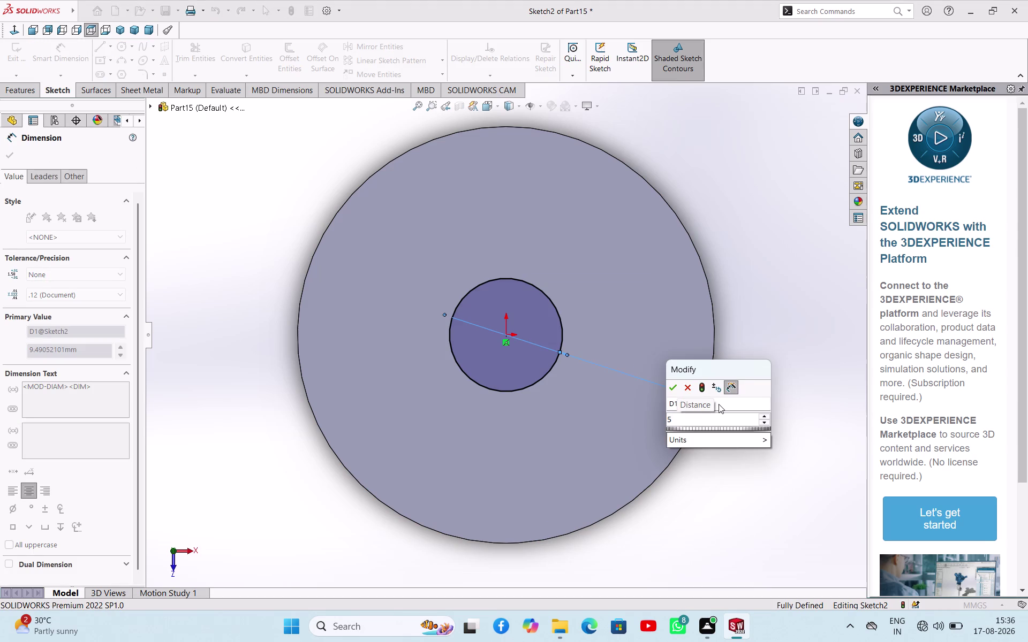
key(Escape)
key(Escape)
key(Escape)
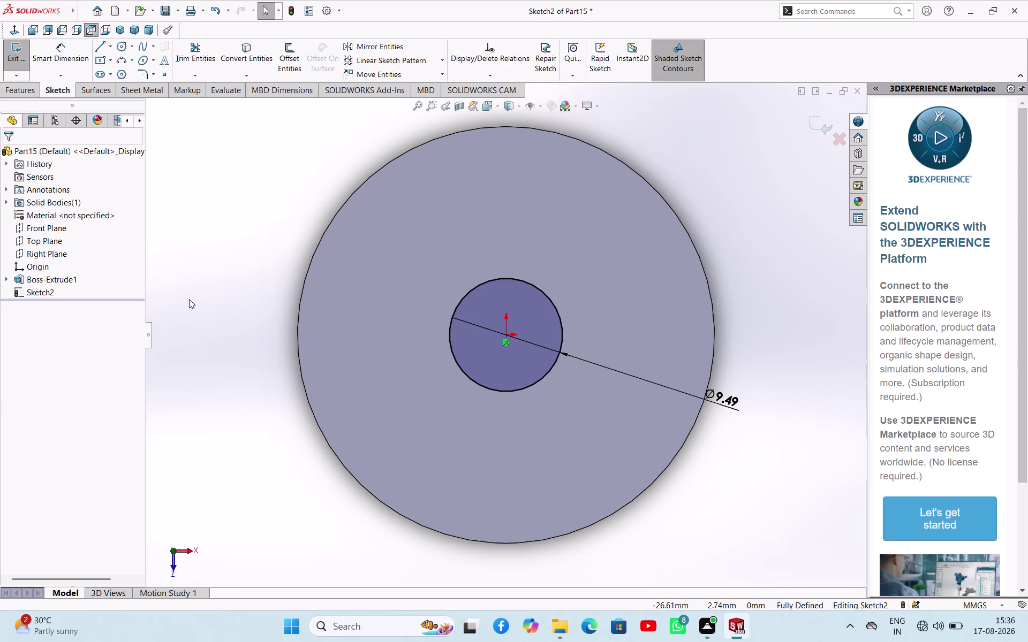
double_click(718, 396)
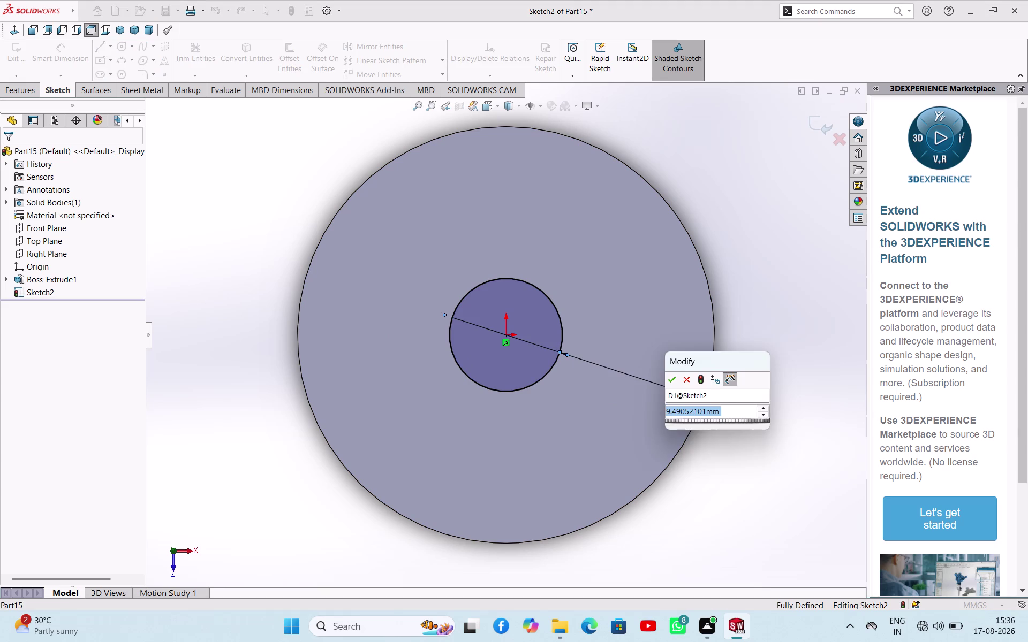
text(08)
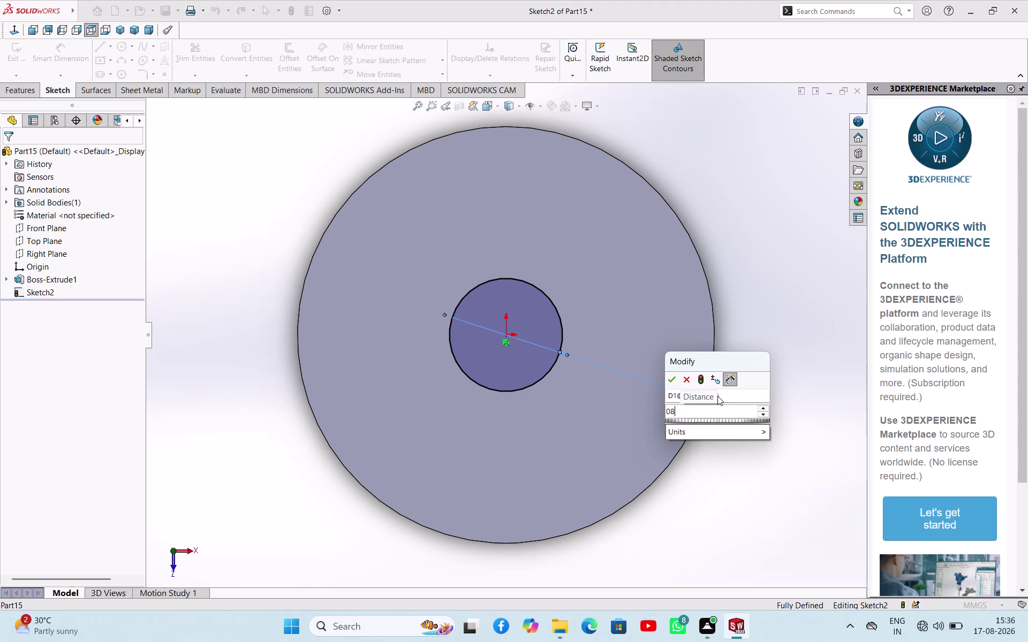
key(Return)
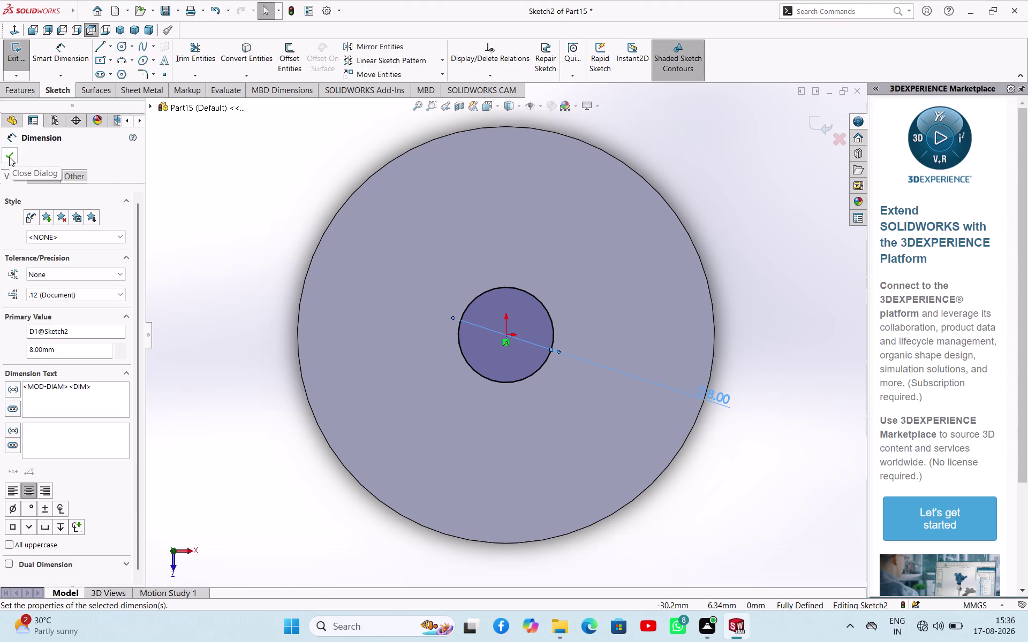
Change the circle diameter to 16 mm and exit the sketch.
double_click(724, 400)
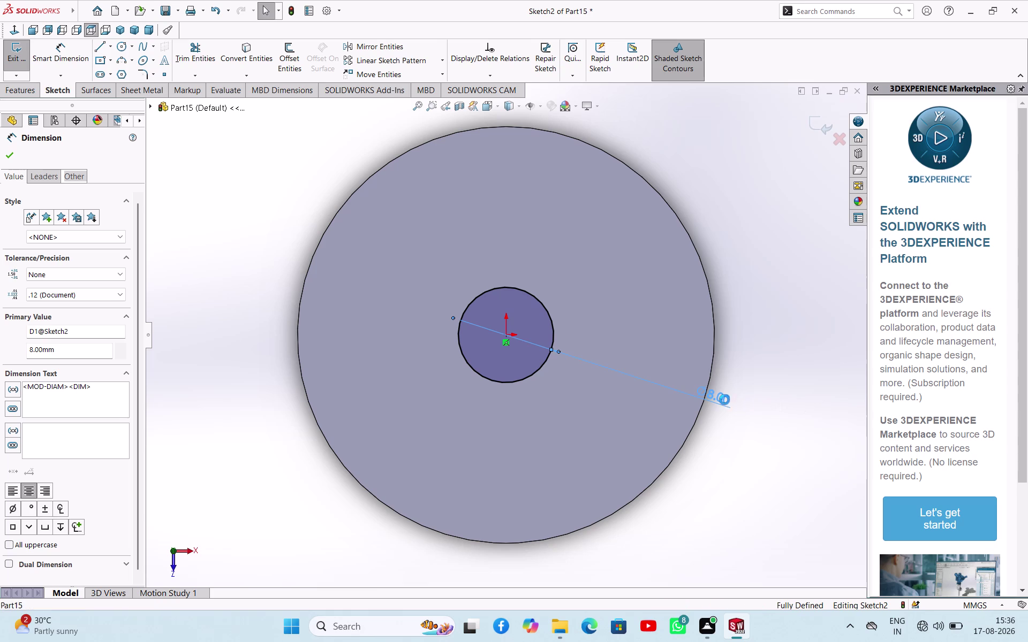
text(16)
key(Return)
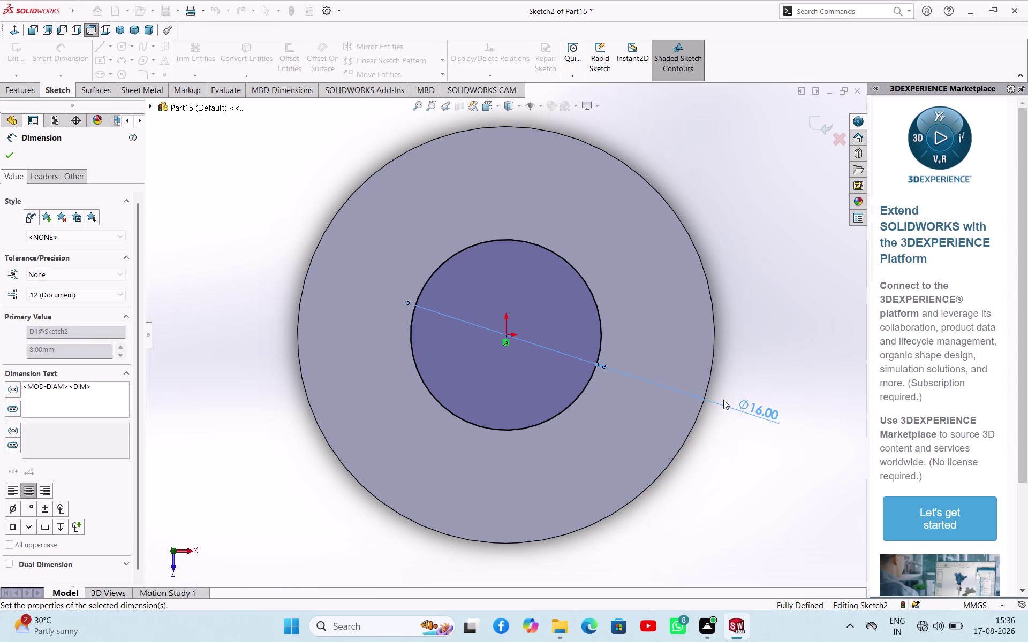
click(9, 147)
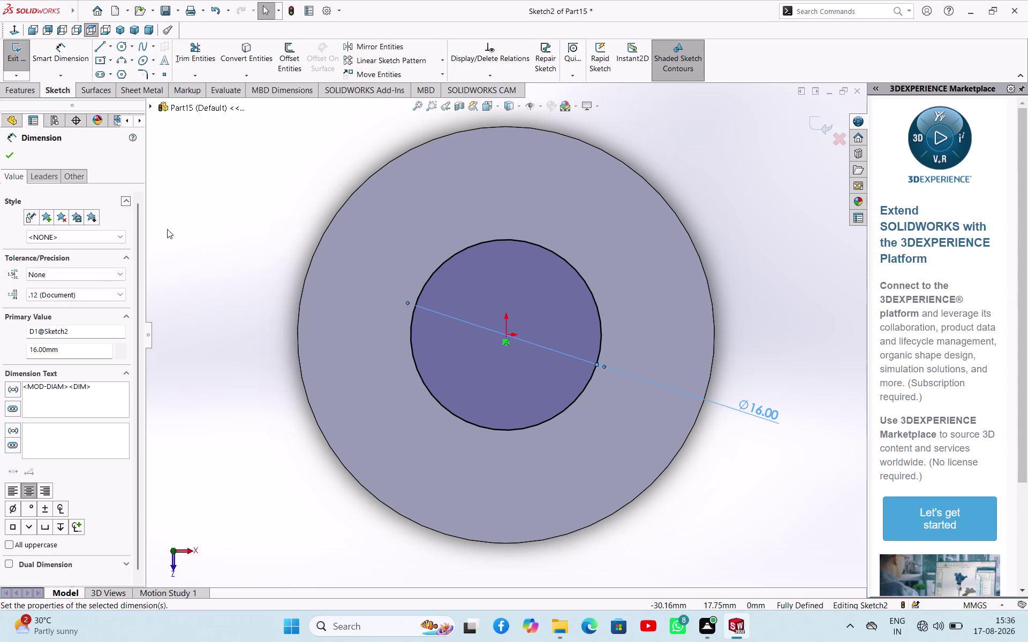
click(15, 158)
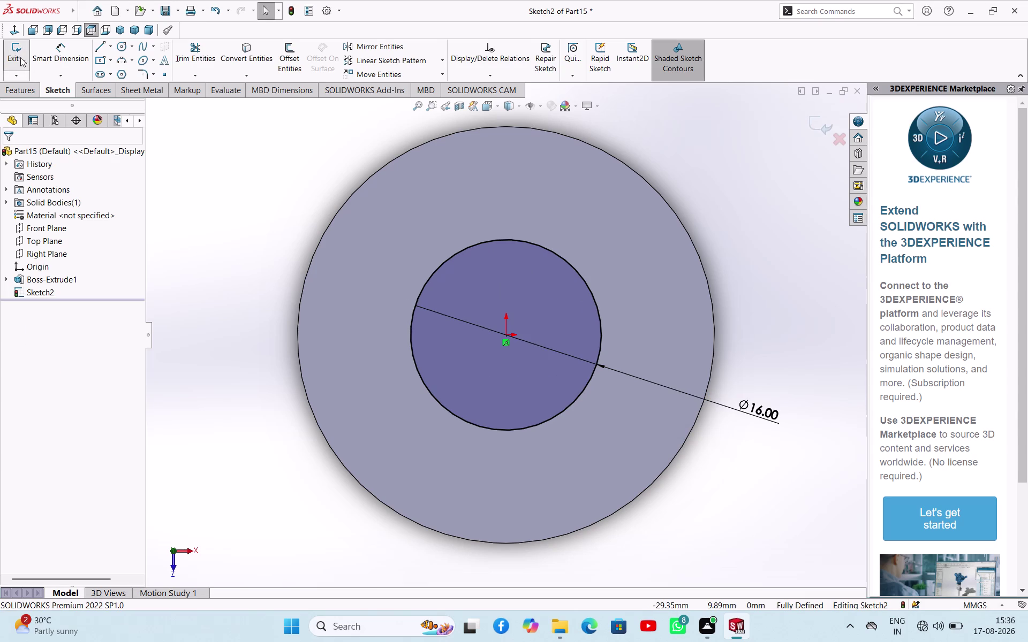
click(17, 54)
Bore the 16 mm circle through the disc with an 11 mm extruded cut.
click(198, 72)
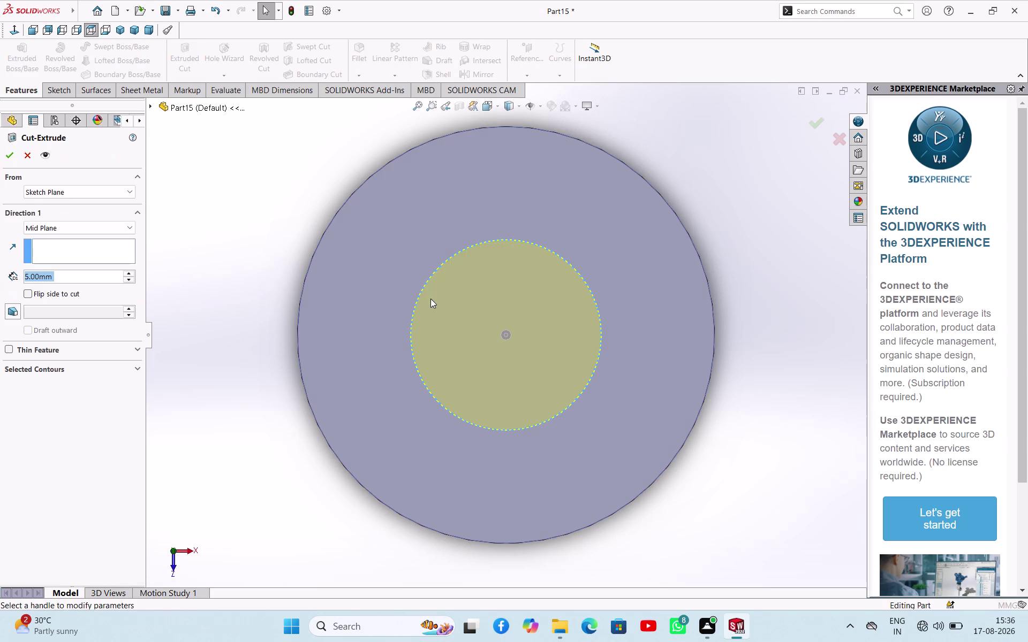
middle_drag(430, 299, 451, 155)
middle_drag(516, 377, 516, 327)
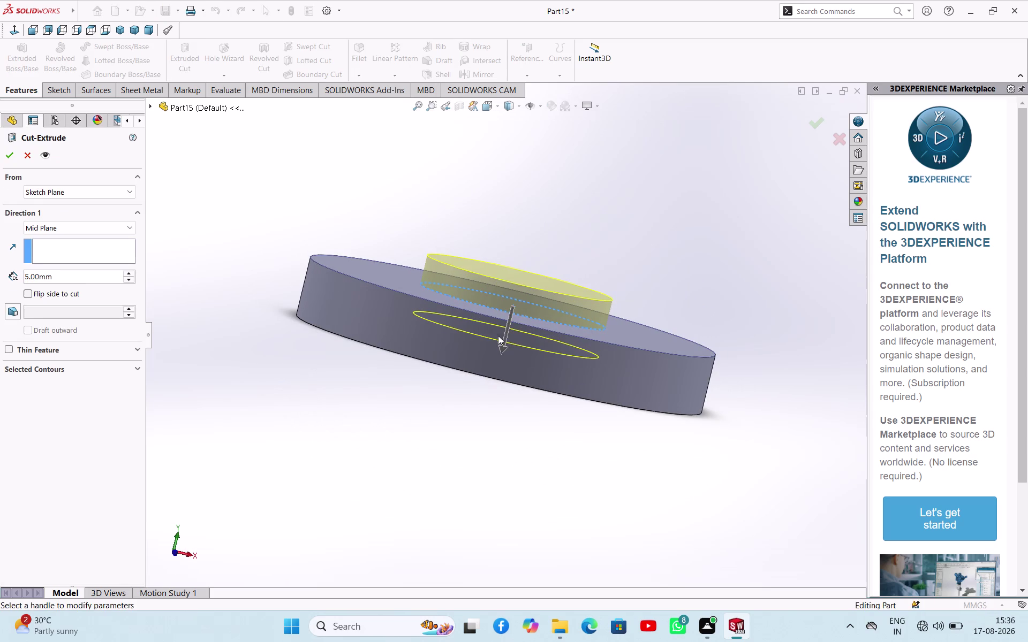
drag(505, 346, 495, 372)
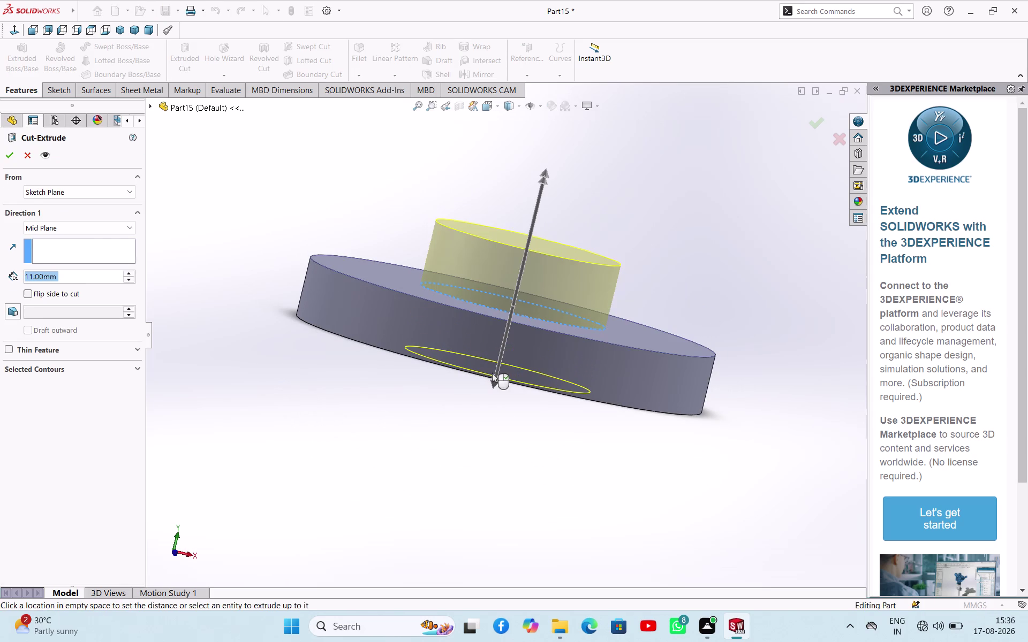
middle_drag(495, 467, 507, 427)
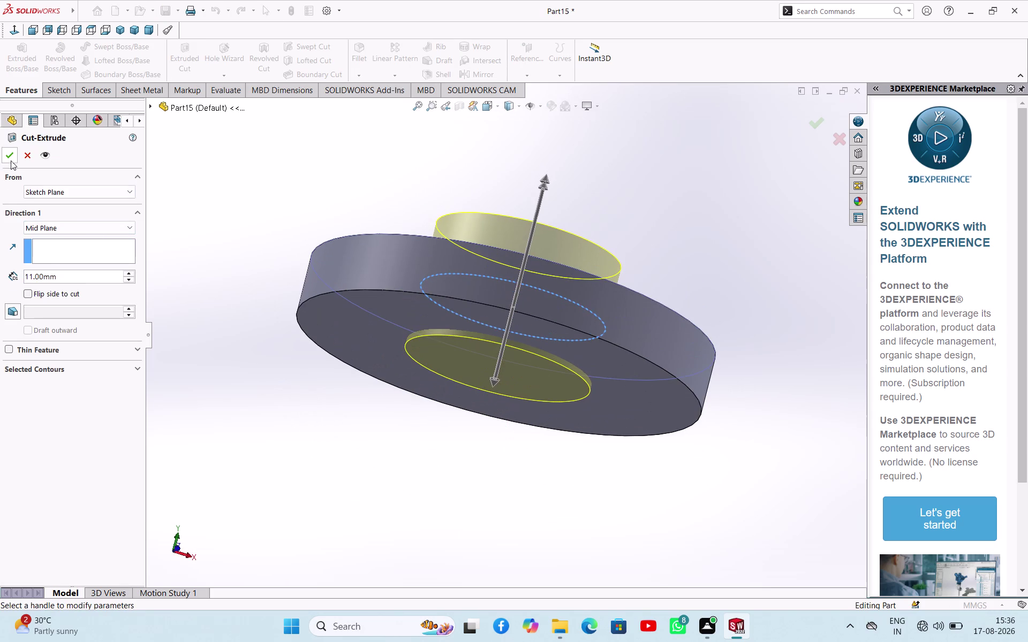
click(13, 160)
click(265, 170)
middle_drag(279, 186, 249, 255)
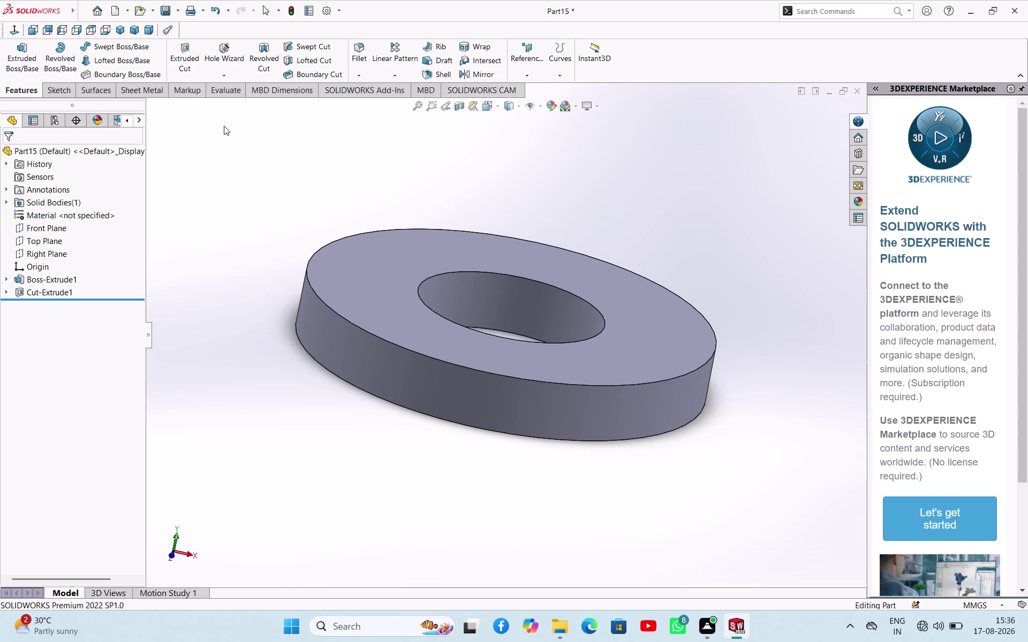
click(220, 88)
Measure the washer's outer top edge to confirm its 35 mm diameter, then begin saving.
click(127, 55)
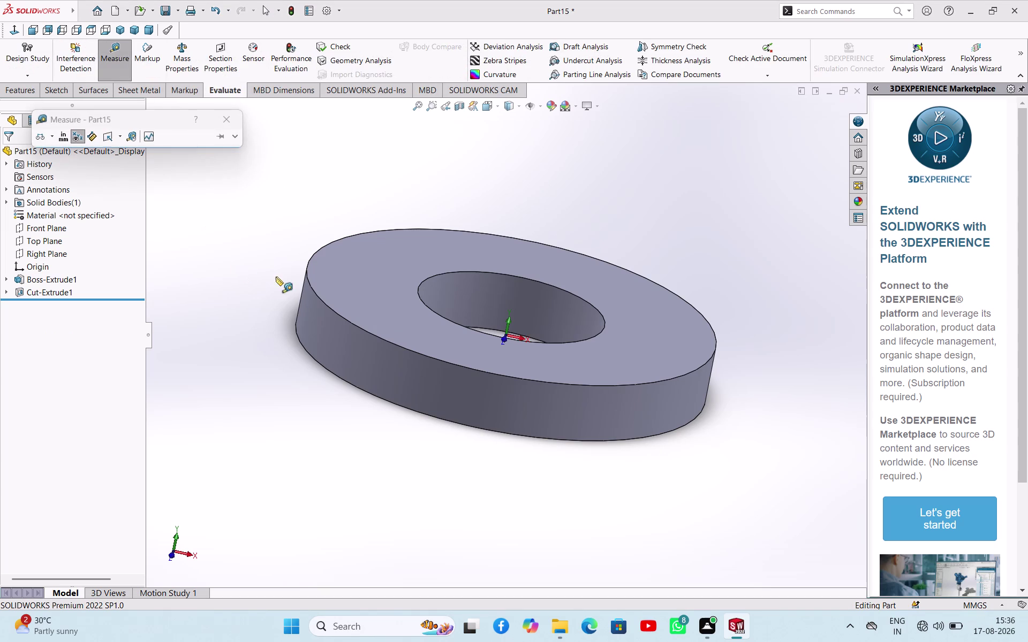
click(316, 294)
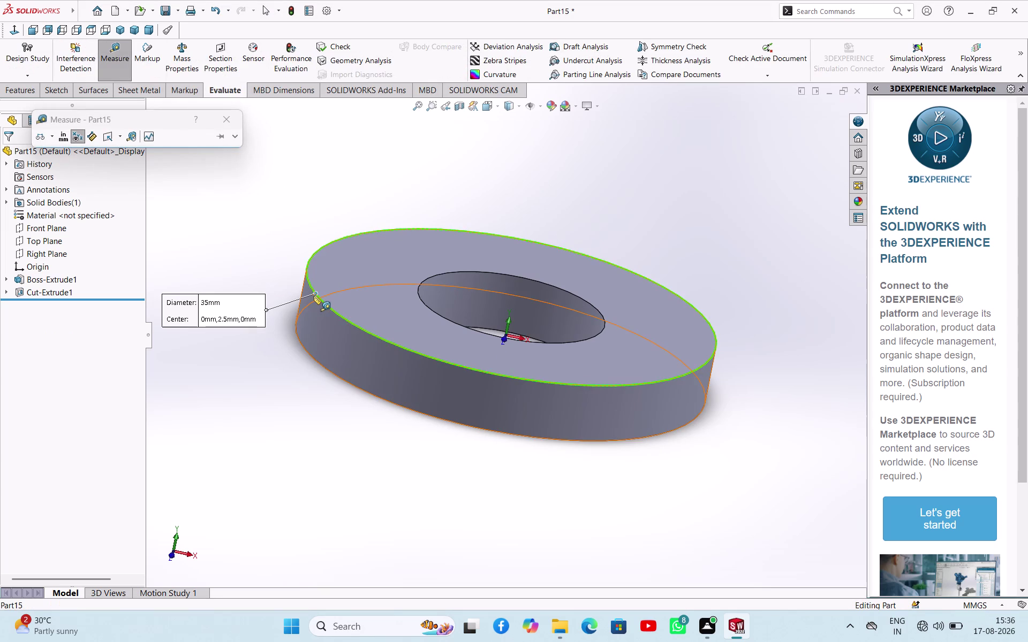
click(251, 205)
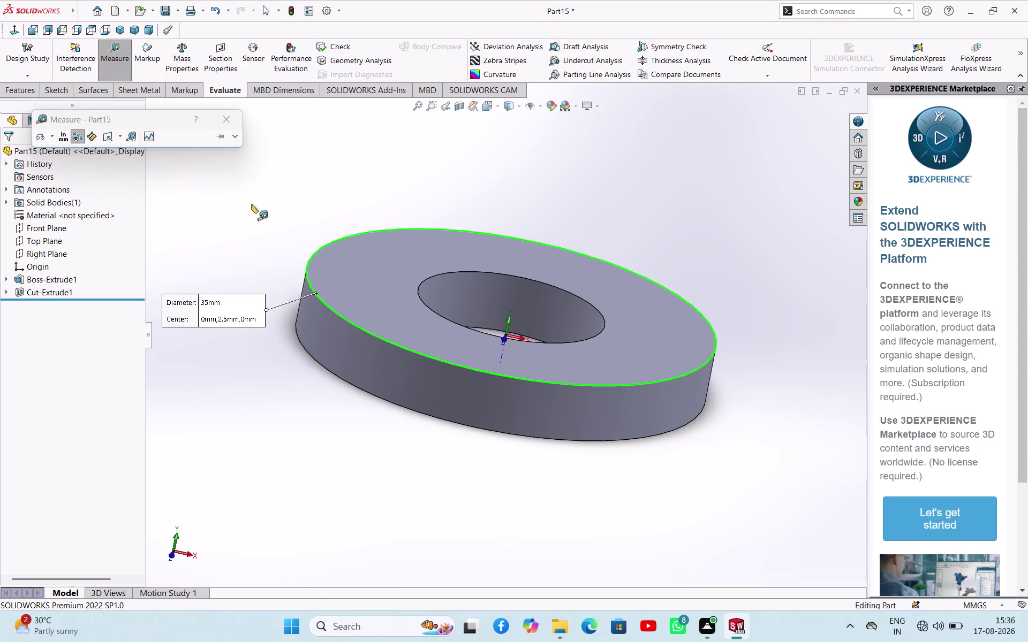
click(227, 120)
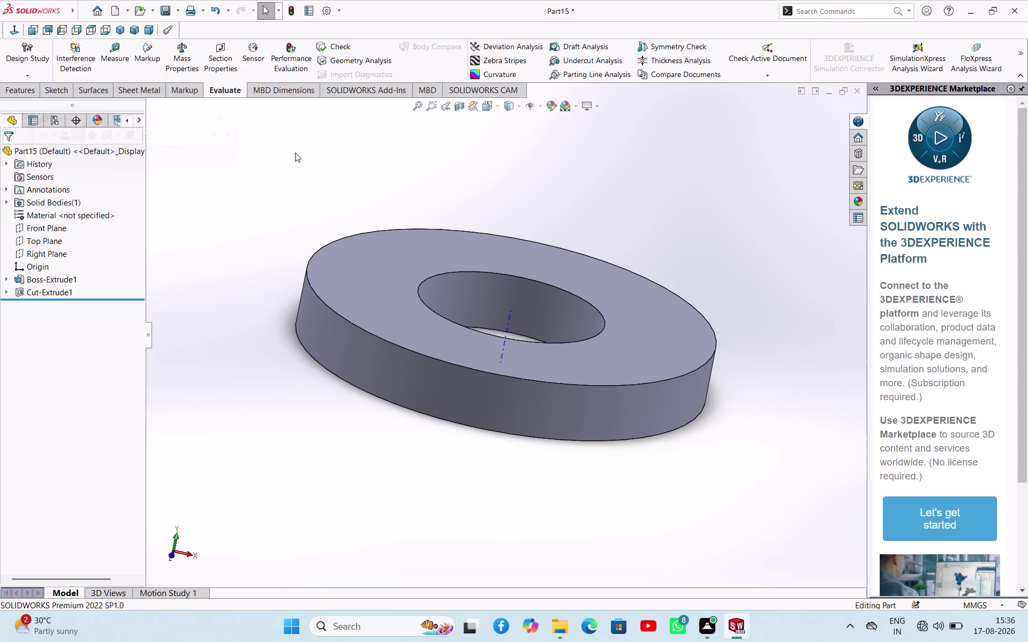
key(ctrl+s)
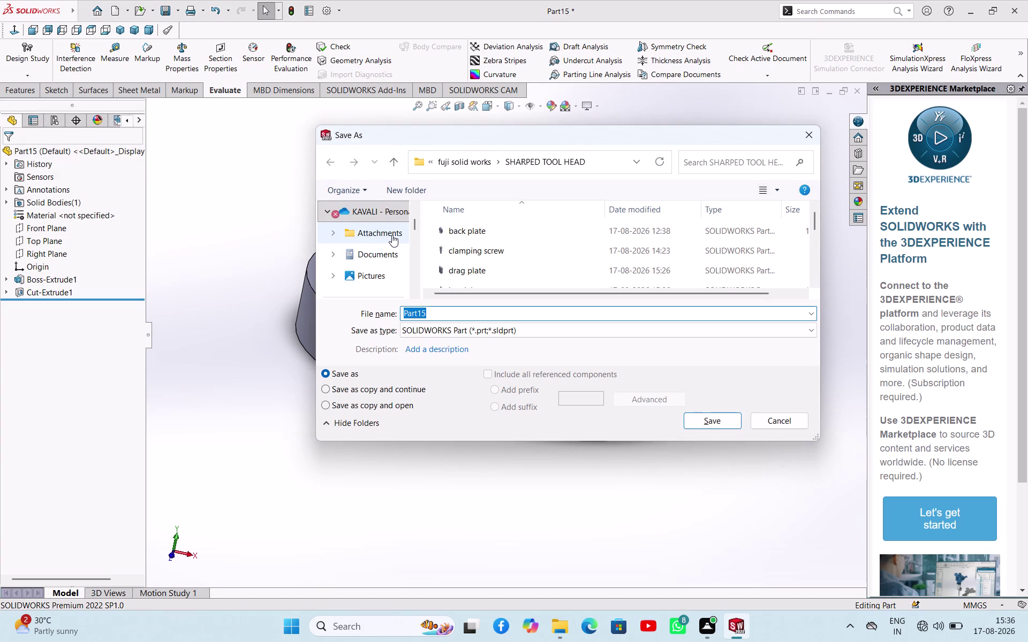
Save the washer part under the file name 'small washer'.
text(s)
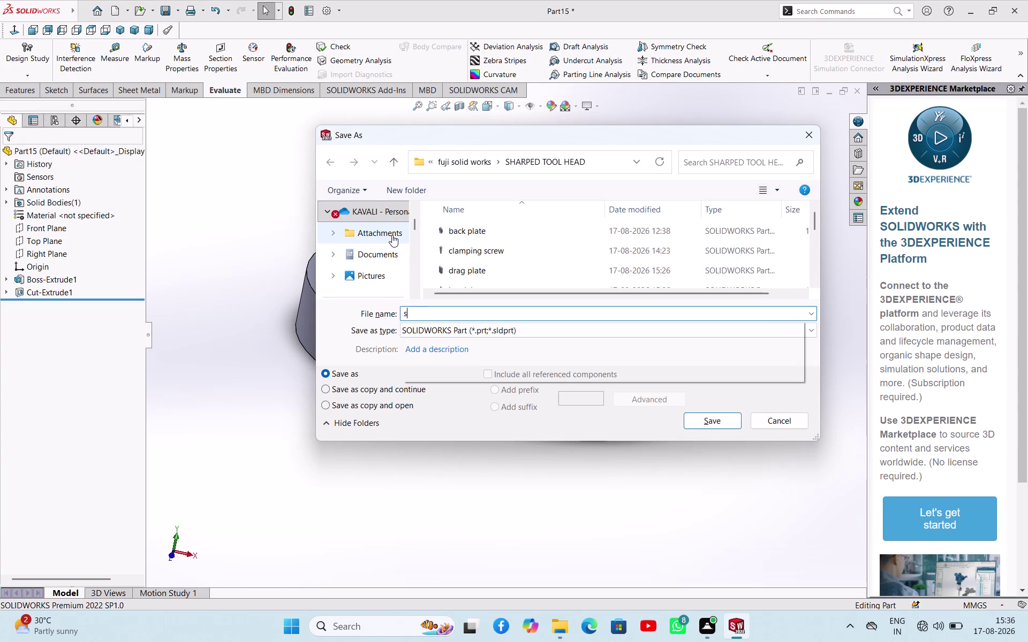
text(ma)
text(ll)
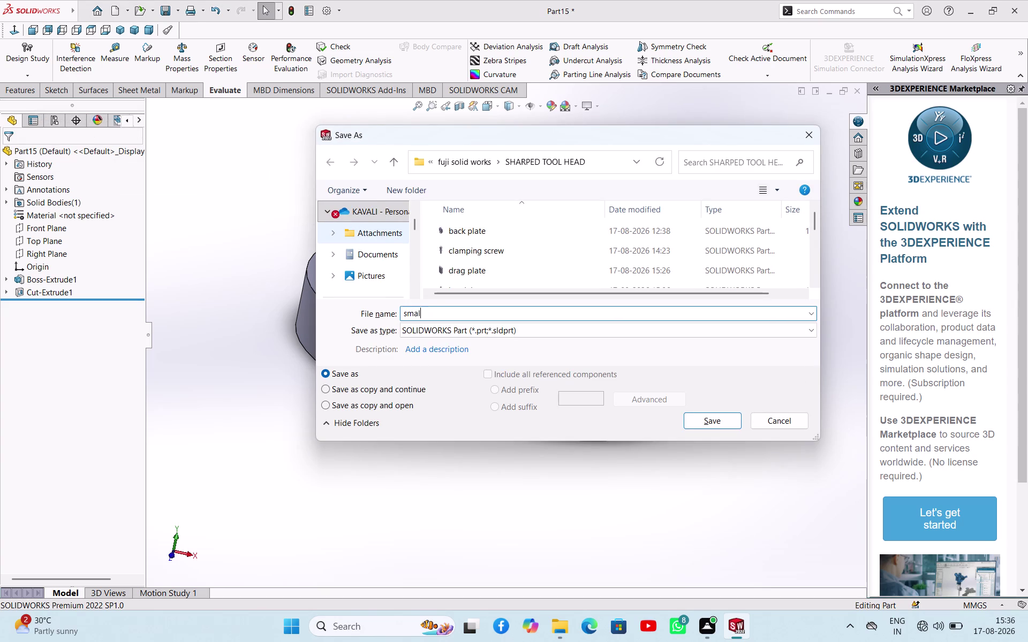
key(space)
text(wash)
text(er)
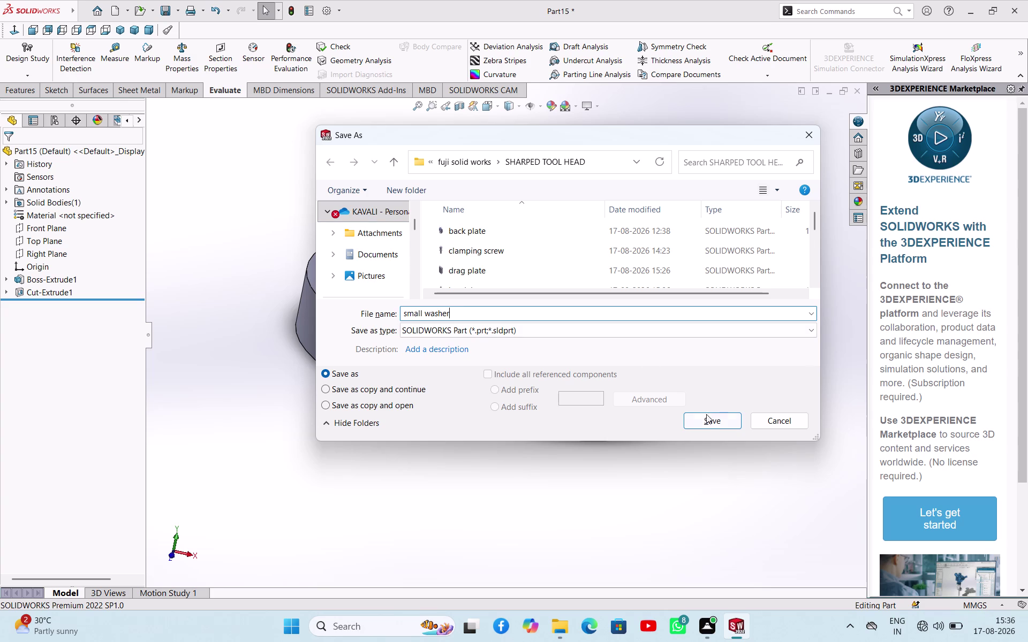
click(707, 427)
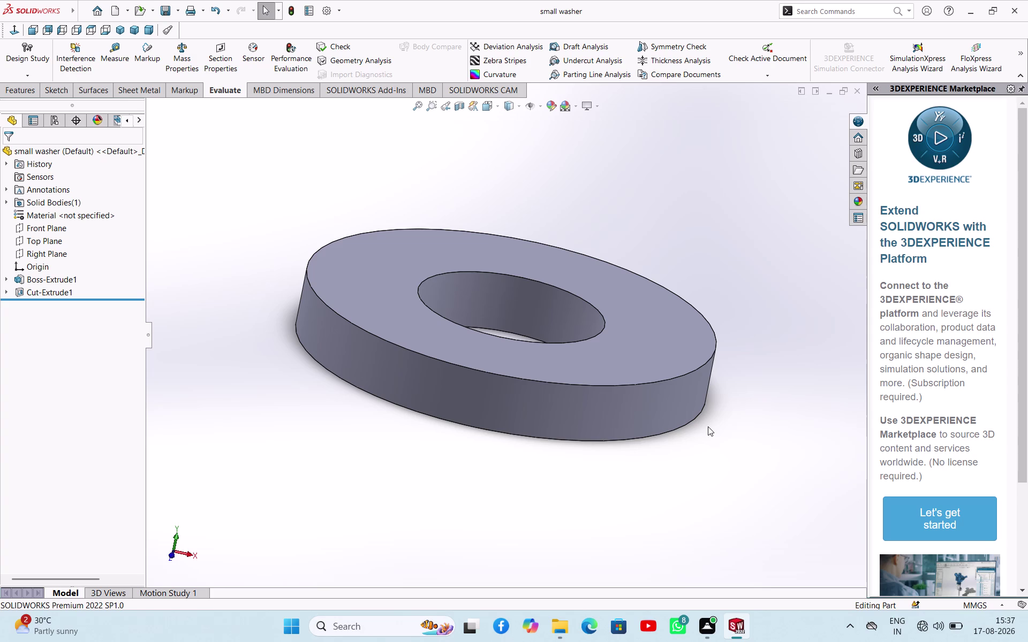
Bring up the New SOLIDWORKS Document choices with Ctrl+N.
key(ctrl+s)
key(ctrl+n)
key(space)
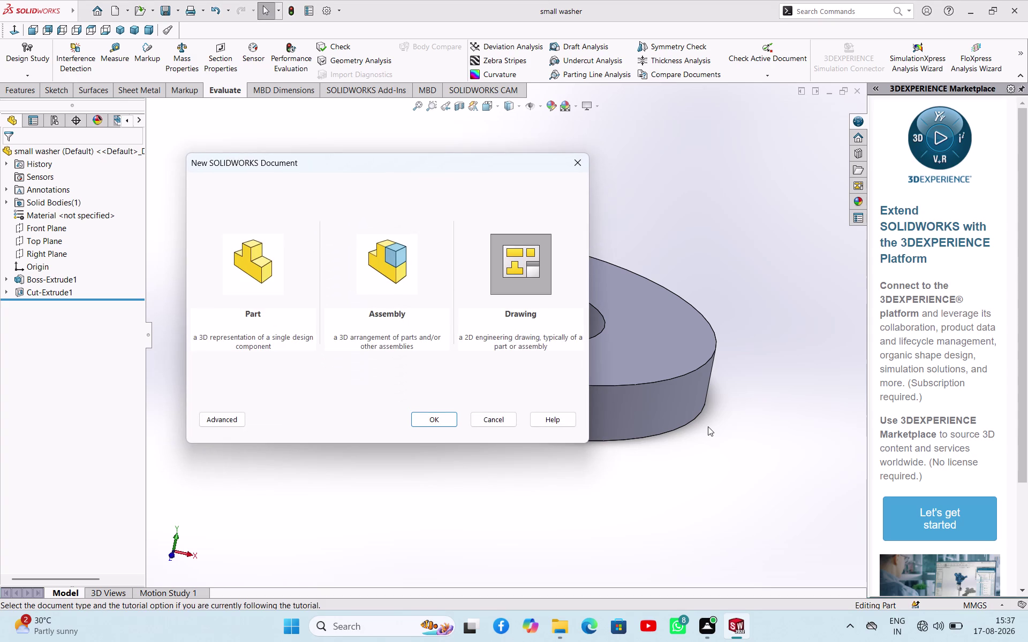
Create a new part and start a sketch on the Top Plane.
key(space)
click(271, 283)
click(440, 419)
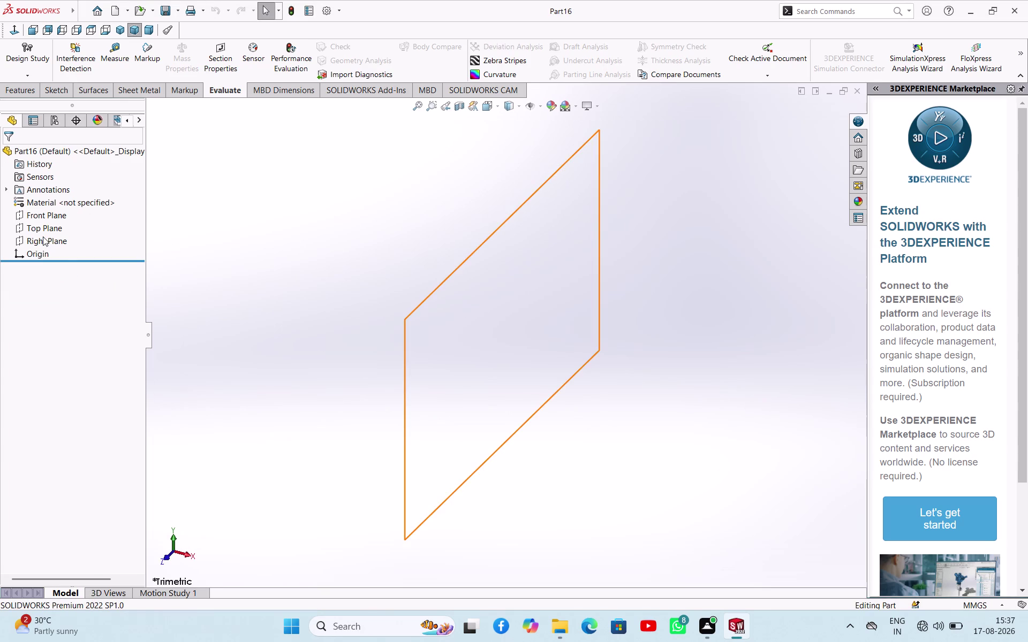
click(43, 233)
click(50, 214)
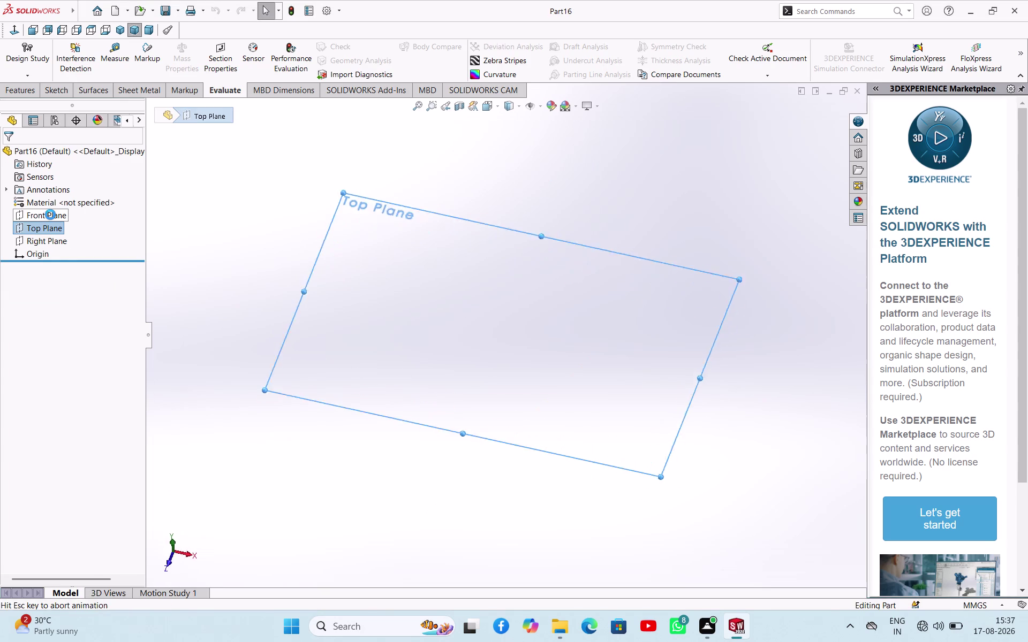
click(126, 49)
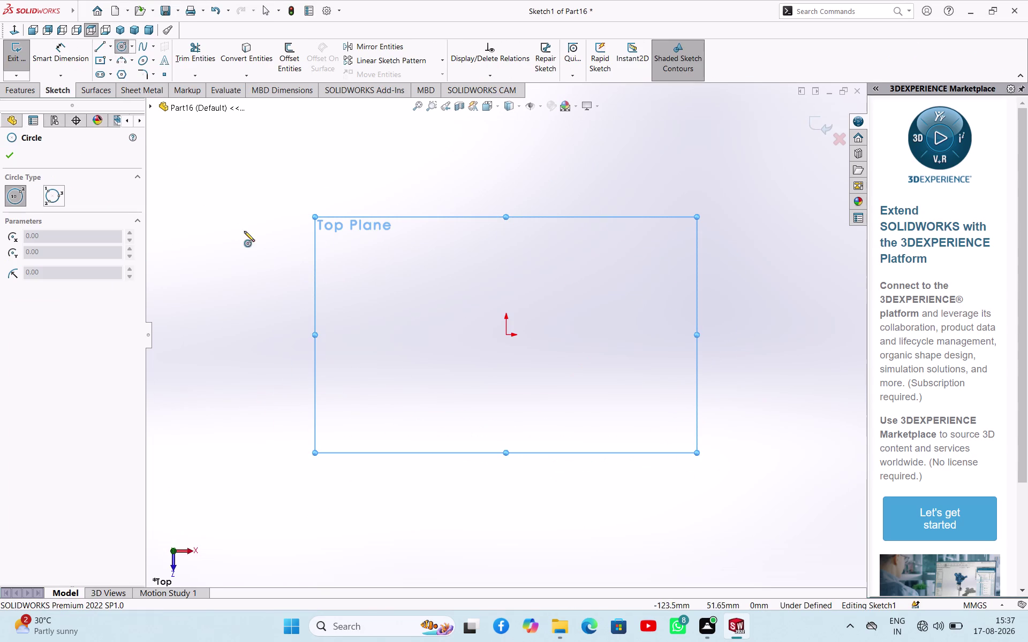
Draw an outer and a smaller inner circle, both centred on the origin.
click(504, 338)
click(547, 394)
click(508, 338)
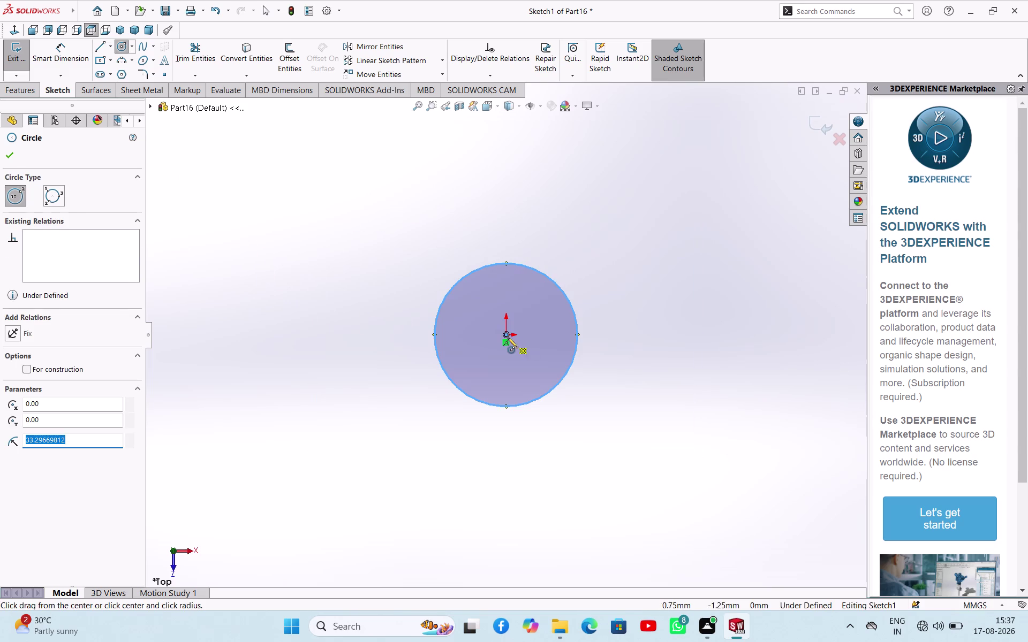
click(519, 369)
right_click(642, 263)
click(655, 279)
click(653, 272)
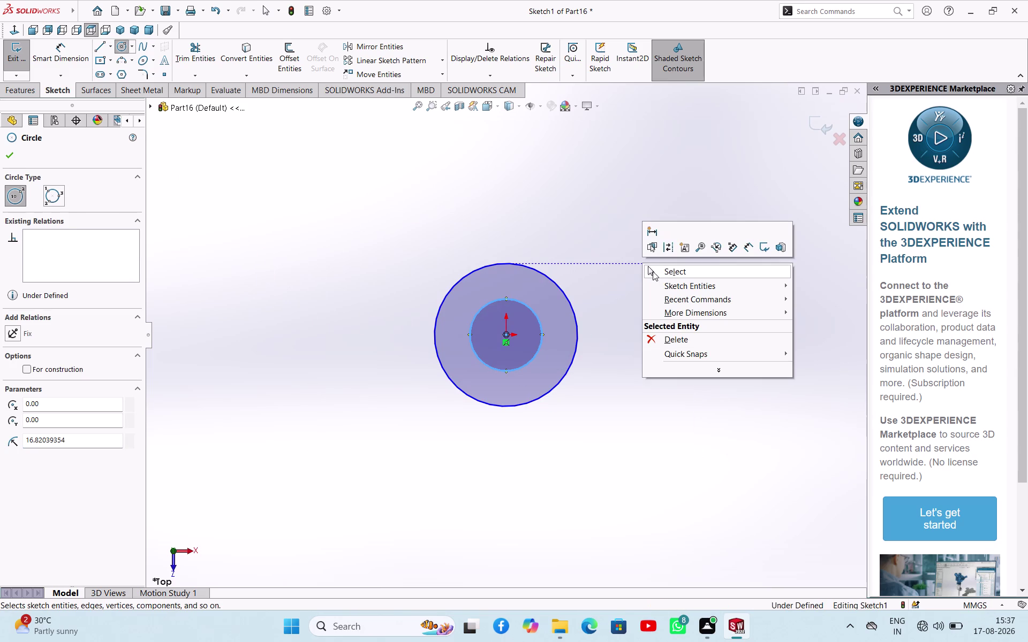
right_drag(626, 301, 612, 201)
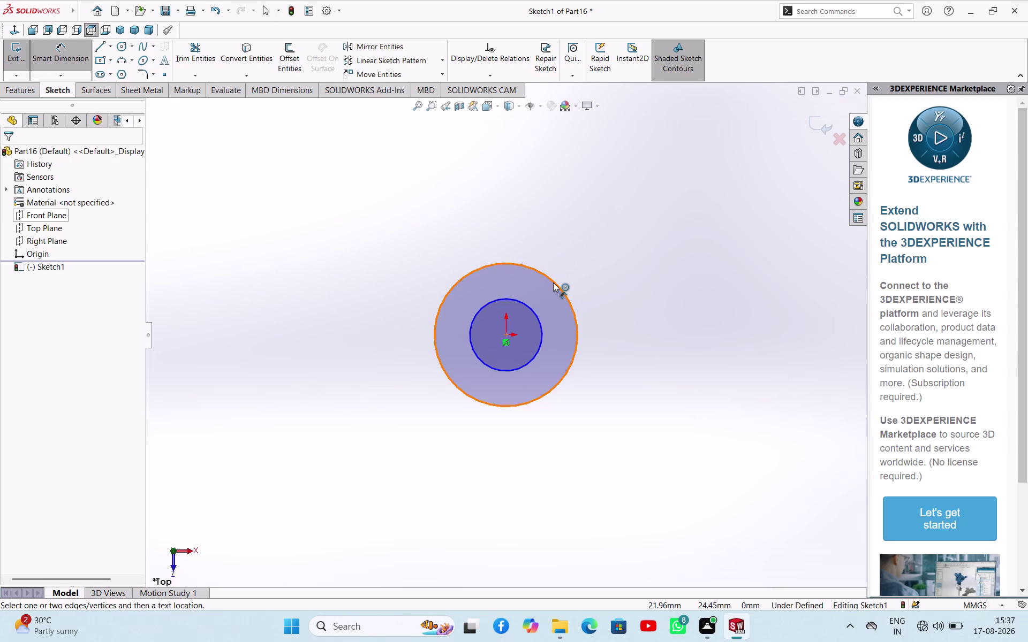